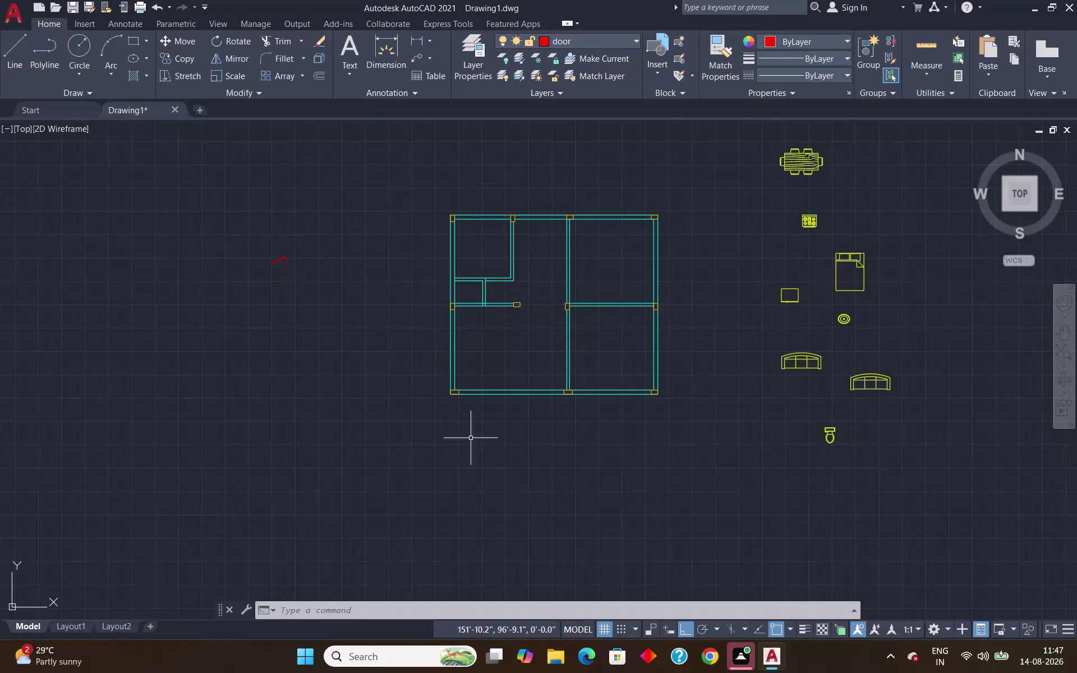
Draw a closed 3' tall rectangular outline from the central wall junction across the middle wall.
scroll(up, 3)
scroll(down, 3)
scroll(up, 3)
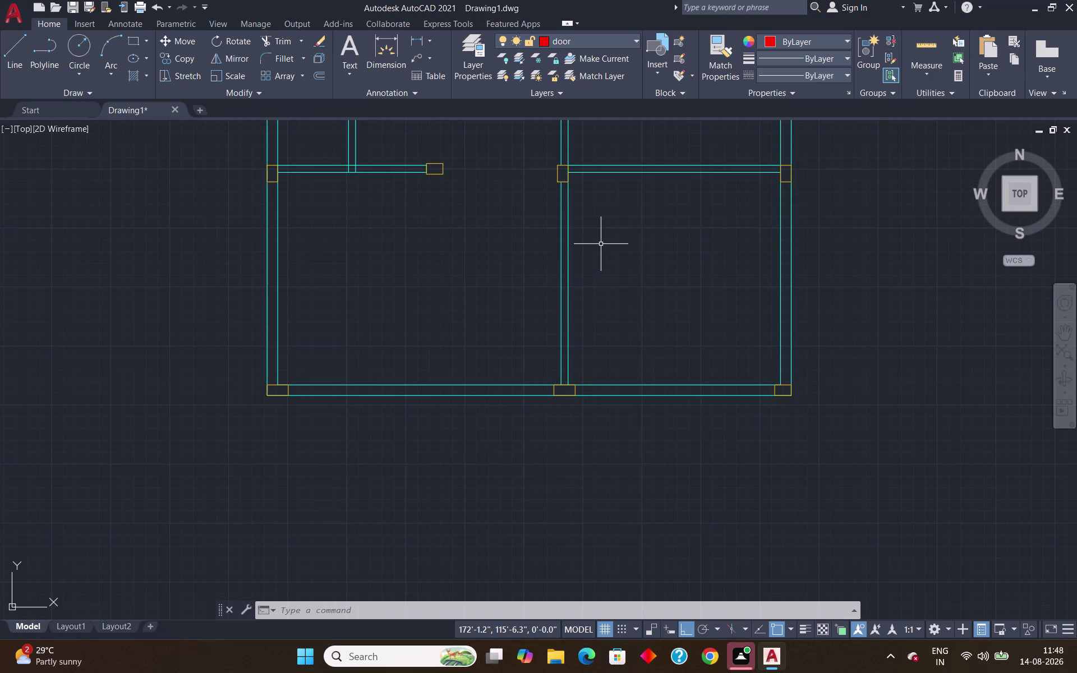
key(l)
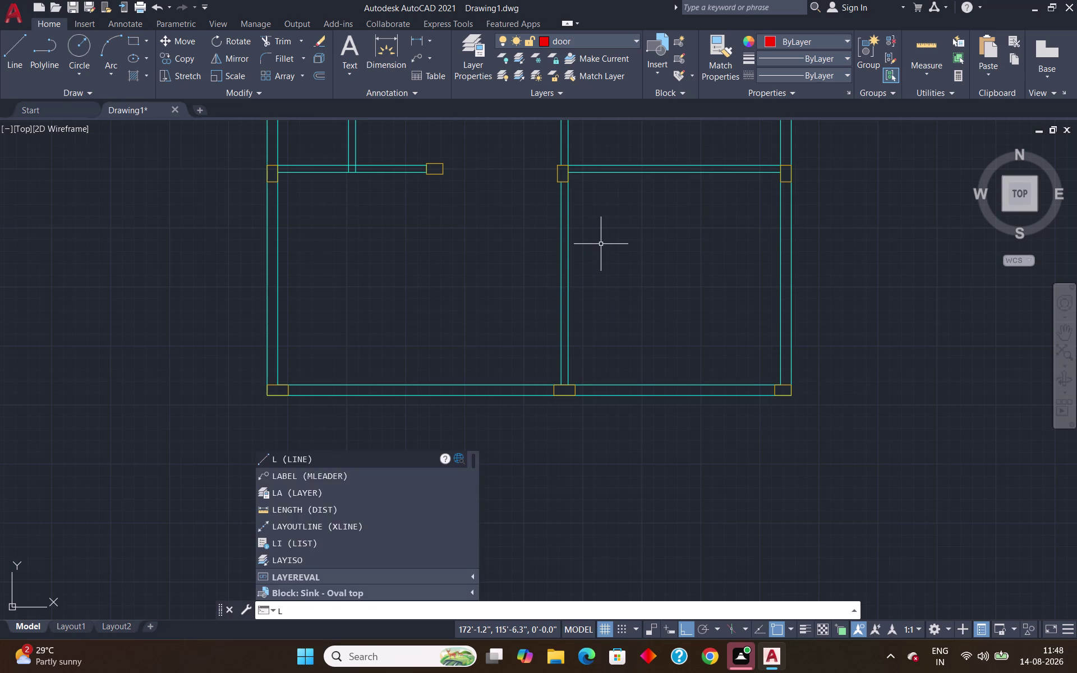
key(Return)
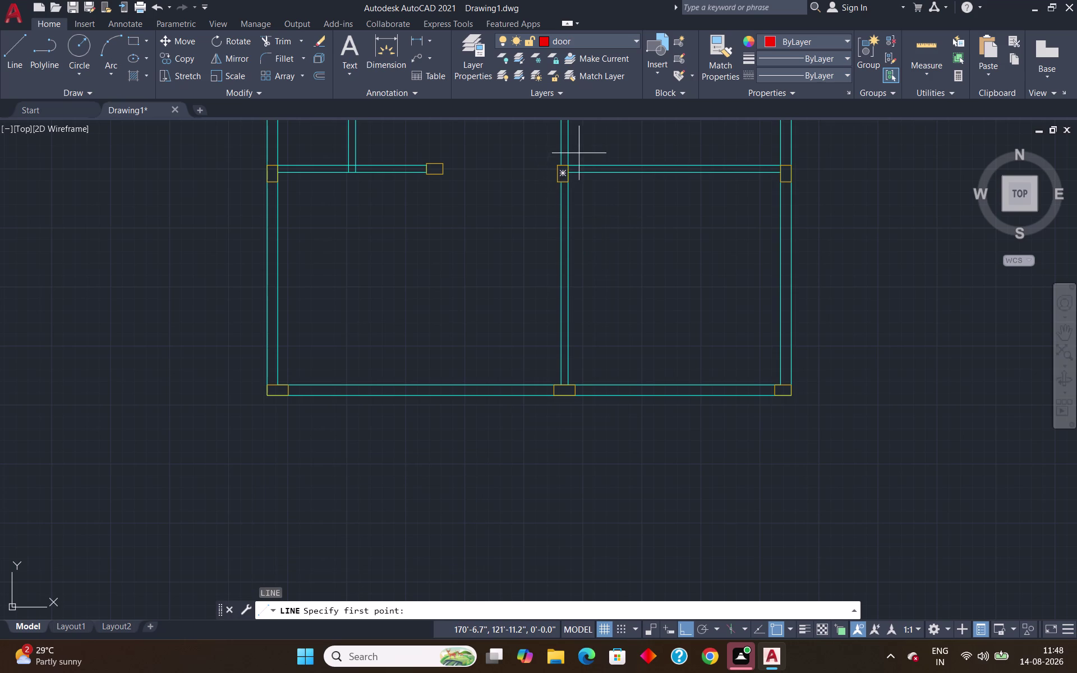
middle_drag(579, 153, 526, 357)
scroll(up, 3)
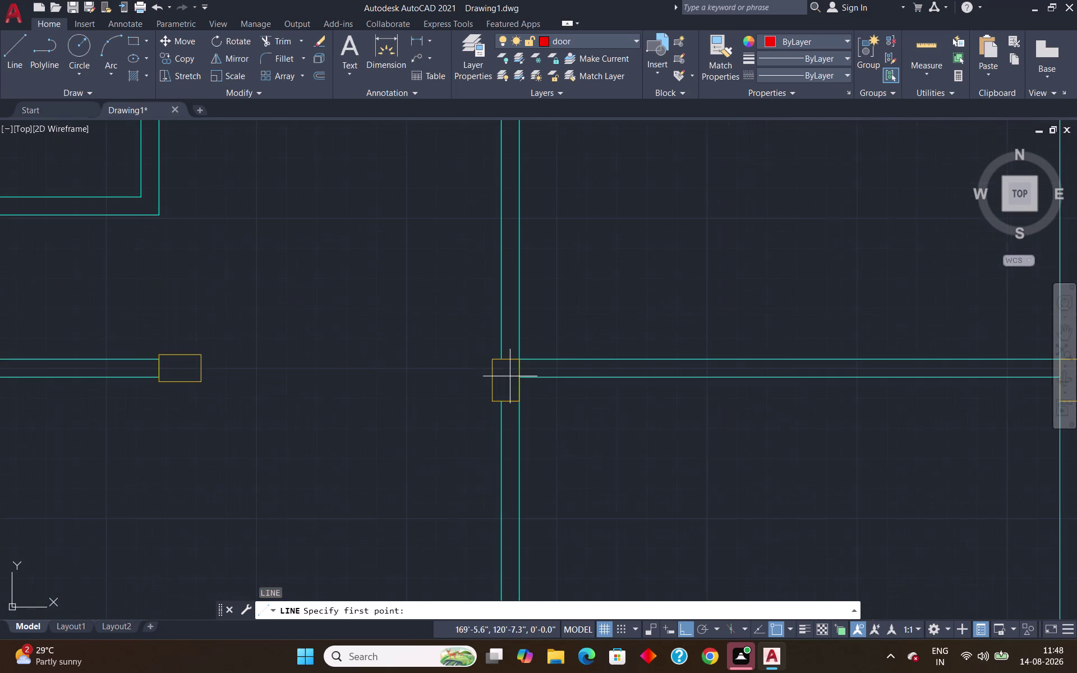
click(518, 360)
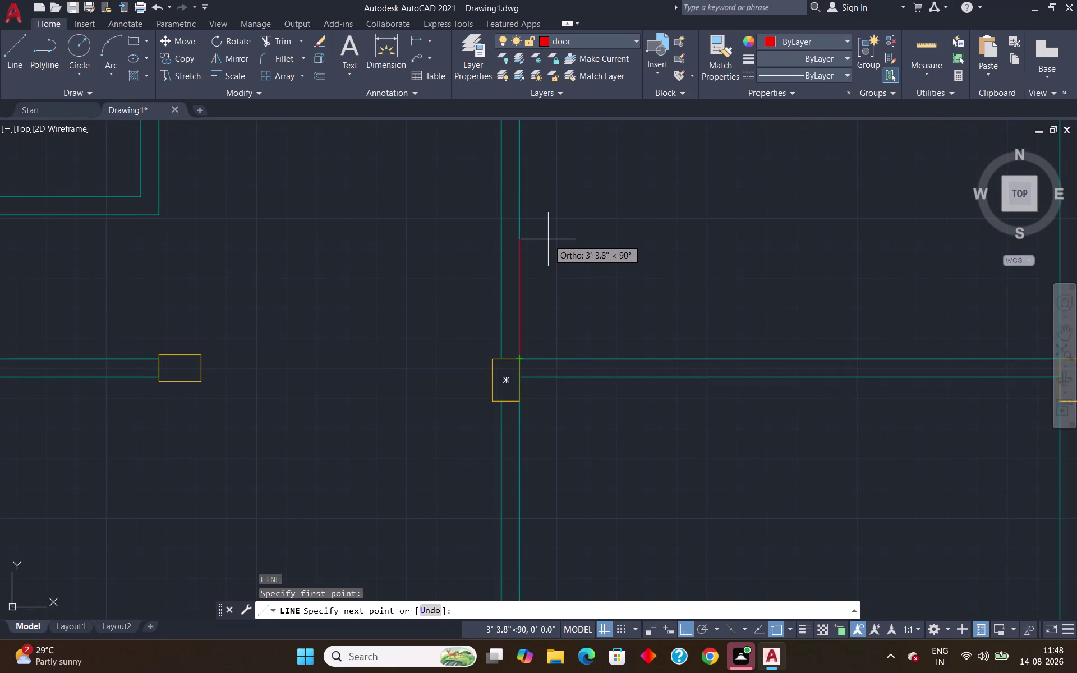
text(3')
key(Return)
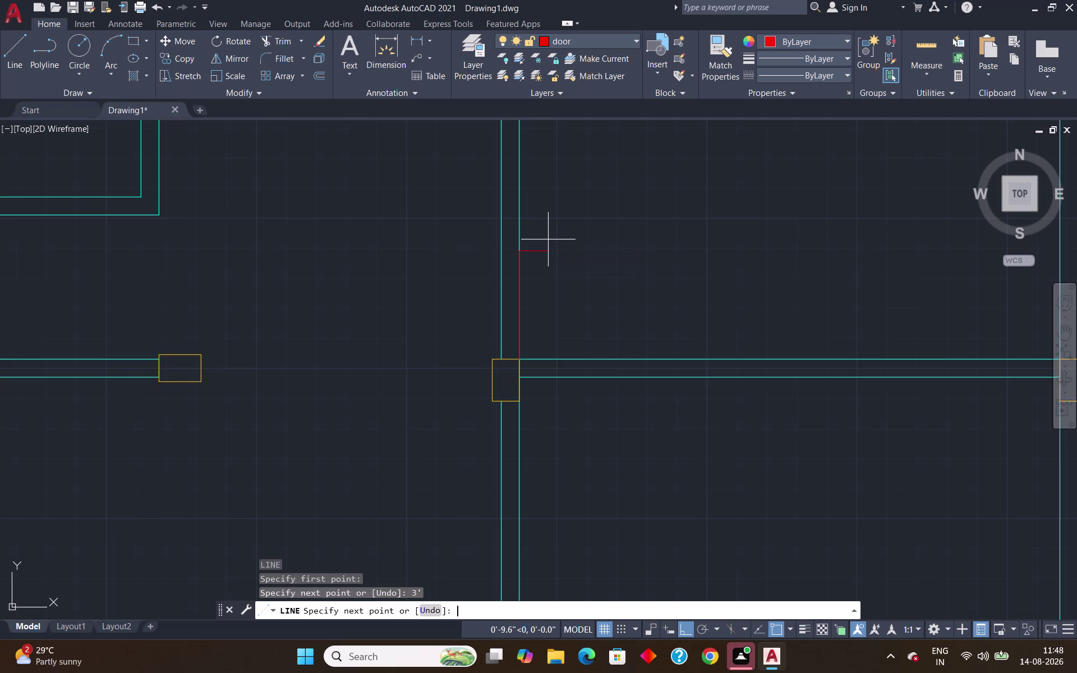
click(497, 253)
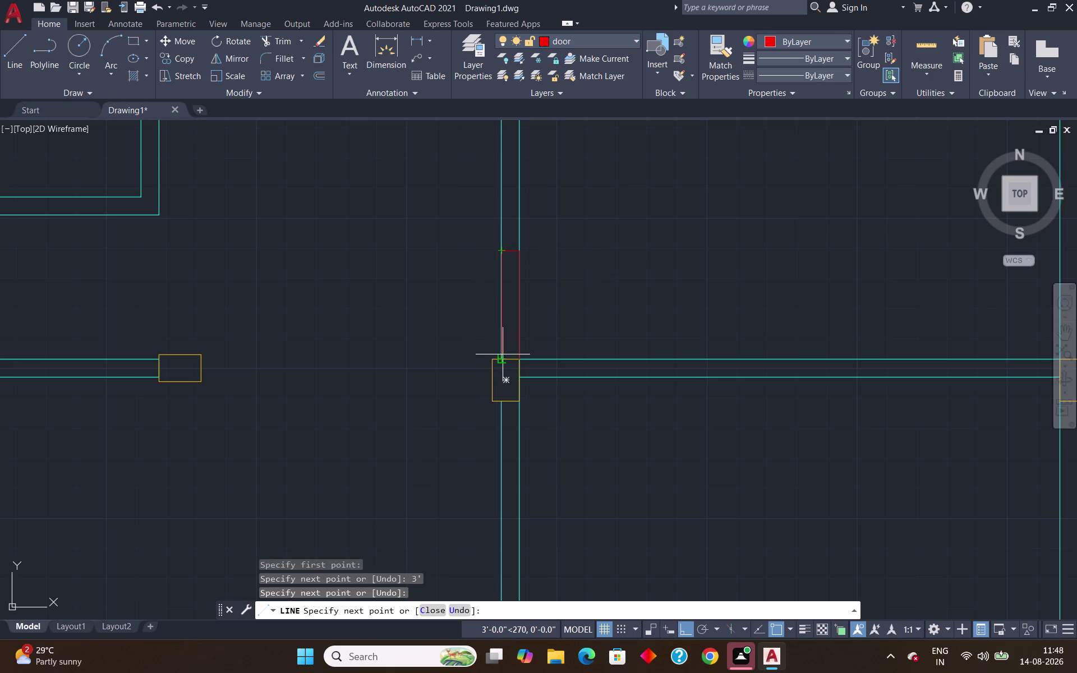
click(500, 360)
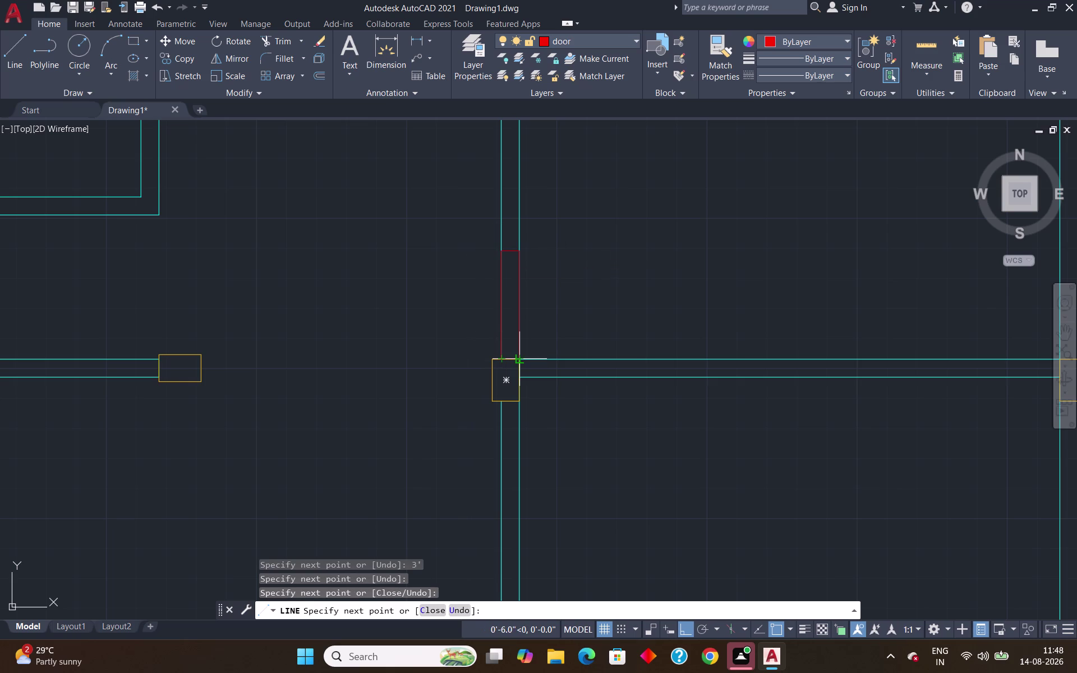
click(518, 359)
key(Return)
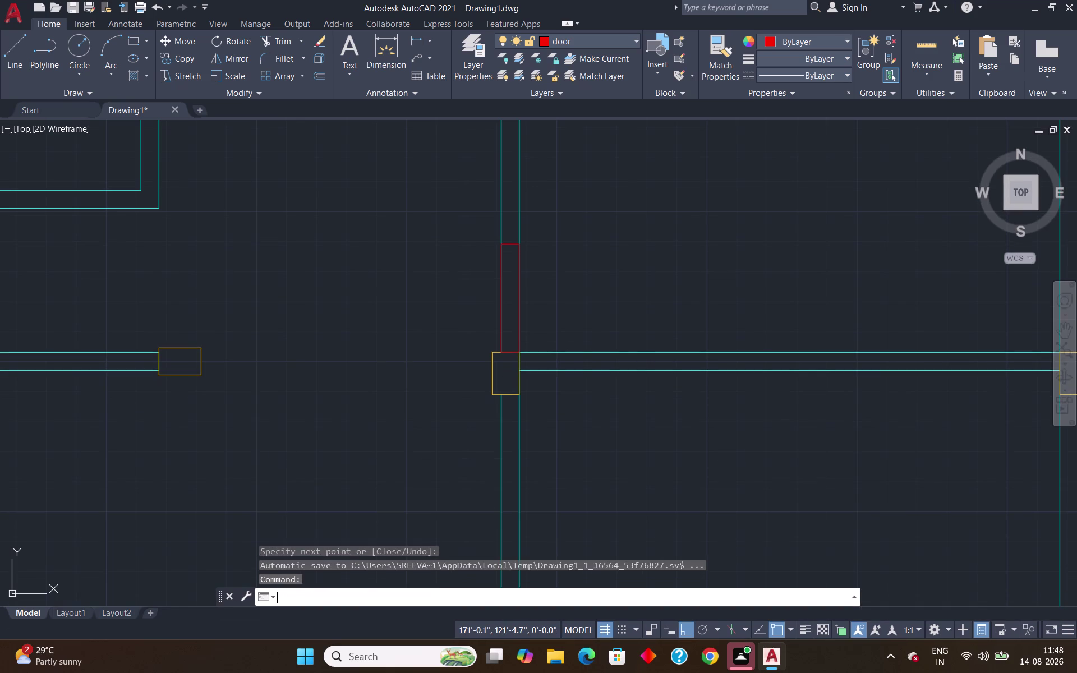
scroll(down, 3)
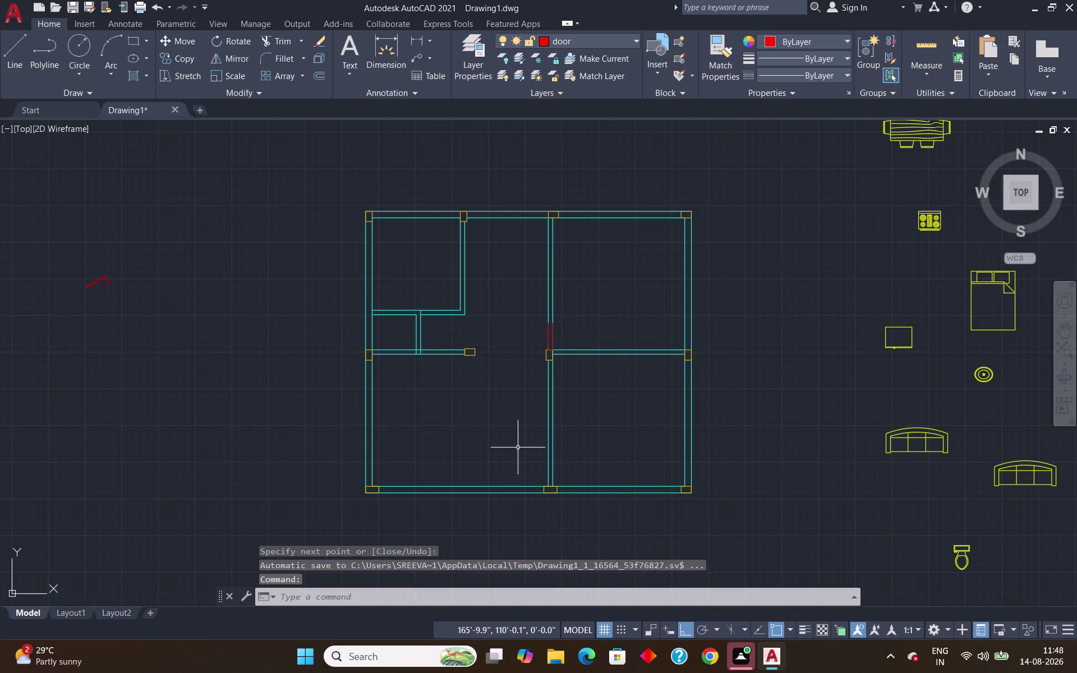
Start a line 1' up from the lower middle wall junction and carry it across the wall.
scroll(down, 3)
scroll(down, 3)
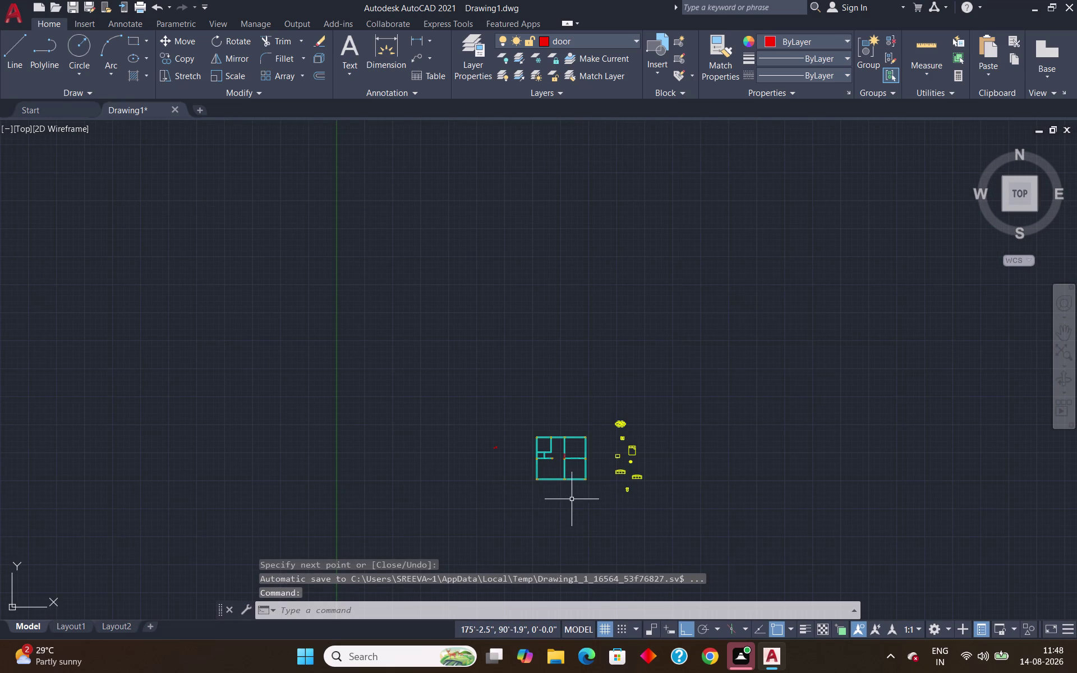
middle_drag(569, 495, 571, 487)
scroll(up, 3)
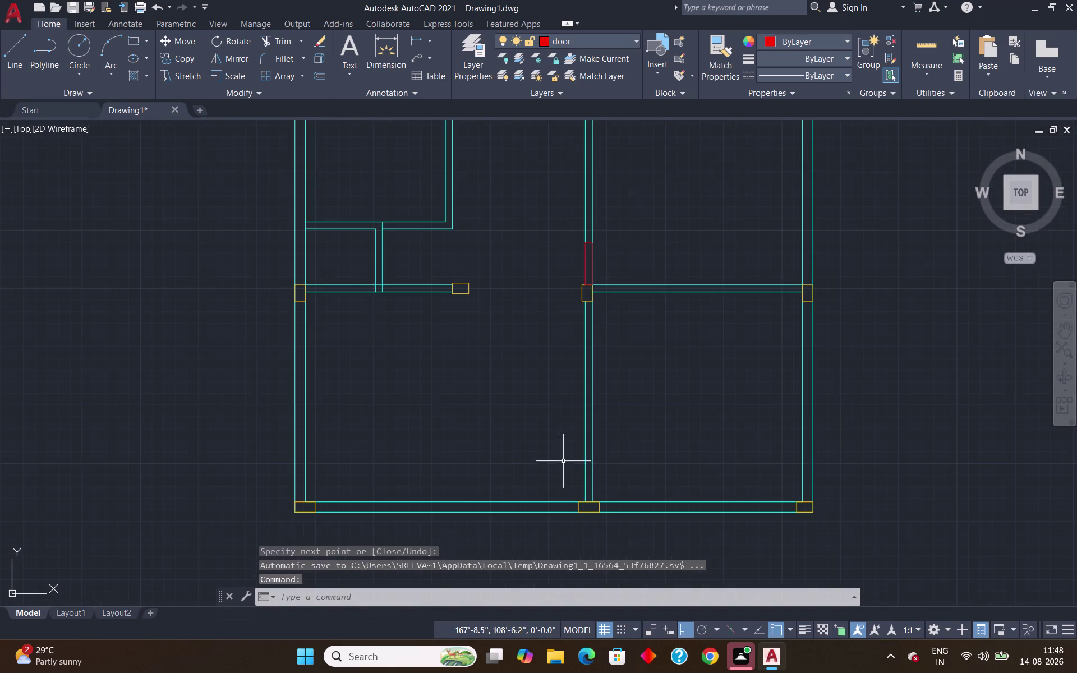
scroll(down, 3)
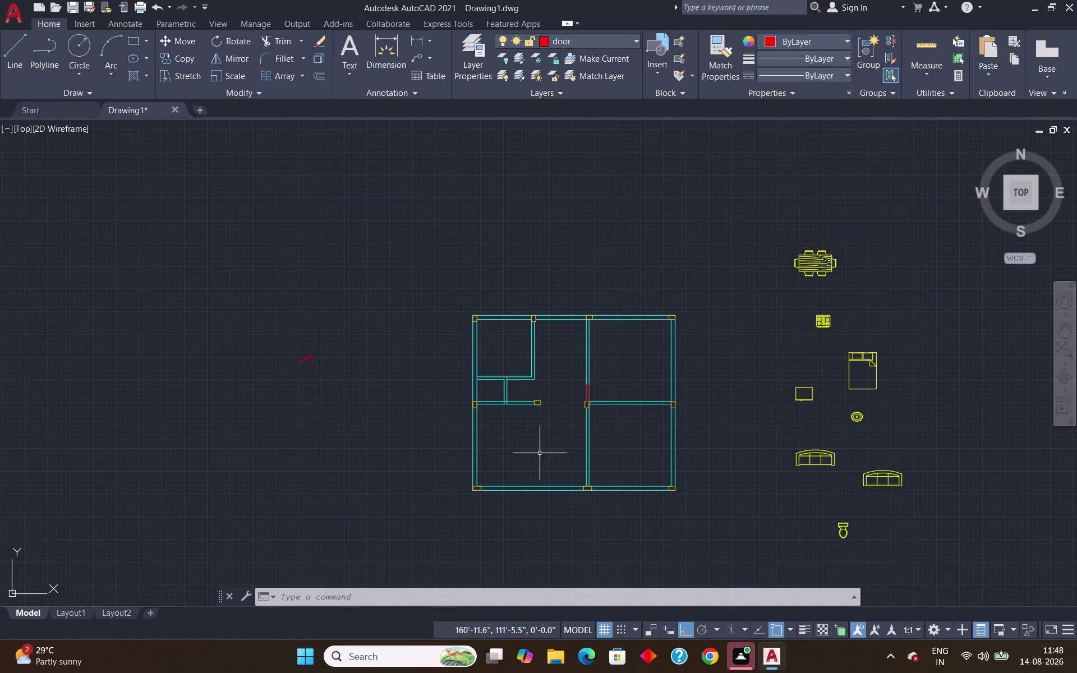
scroll(up, 3)
key(l)
key(Return)
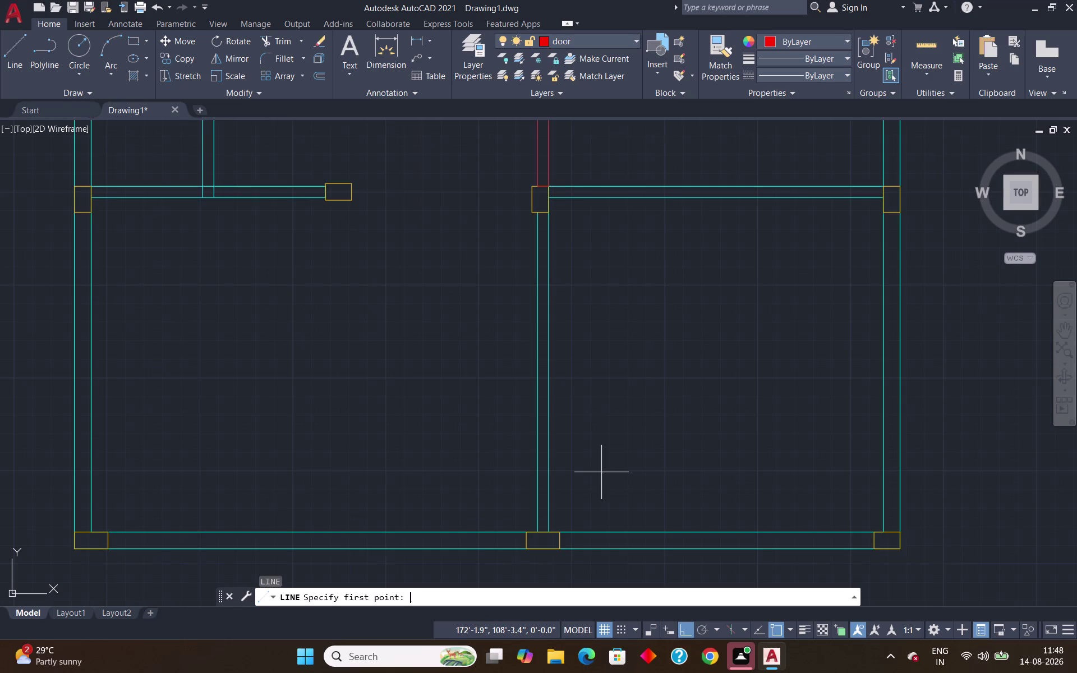
scroll(up, 3)
click(548, 539)
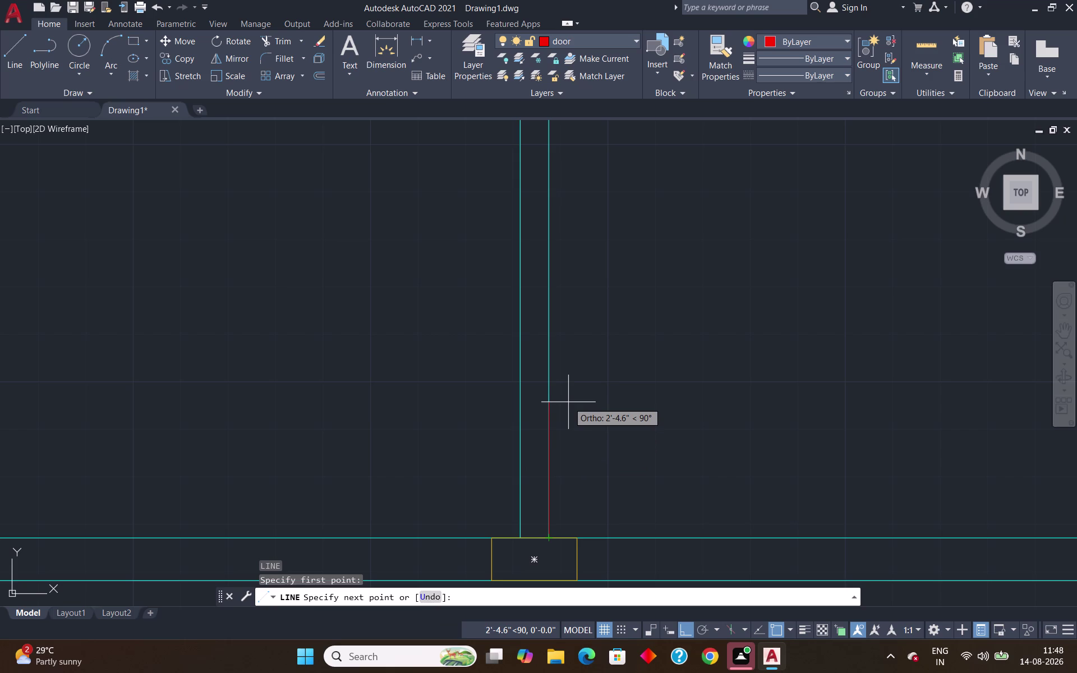
text(1')
key(Return)
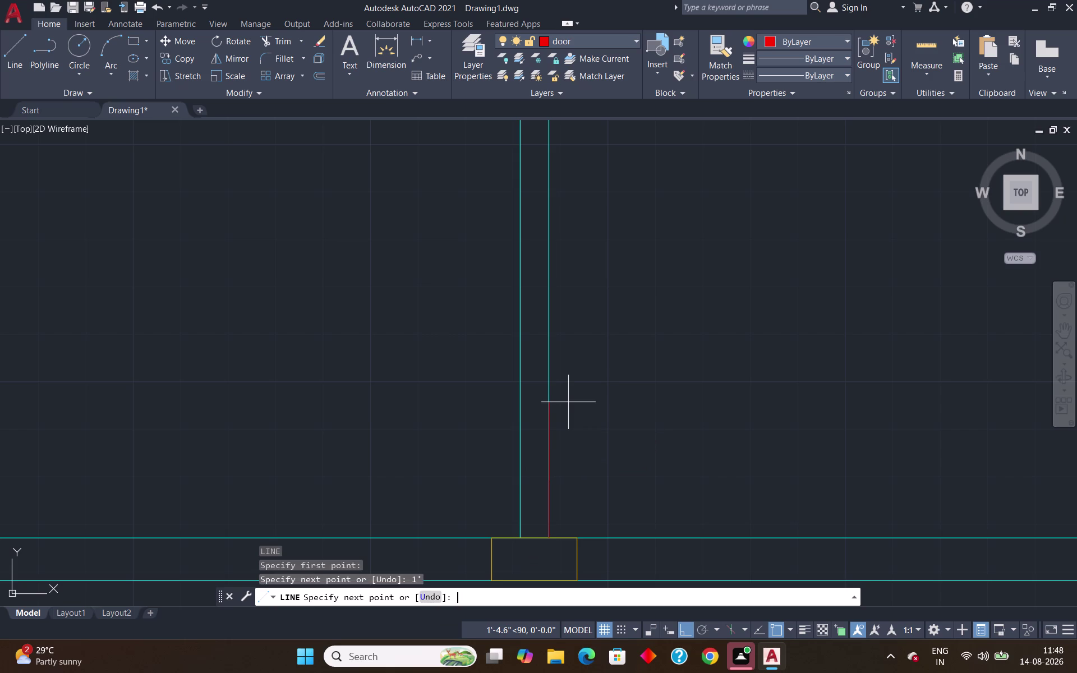
click(516, 483)
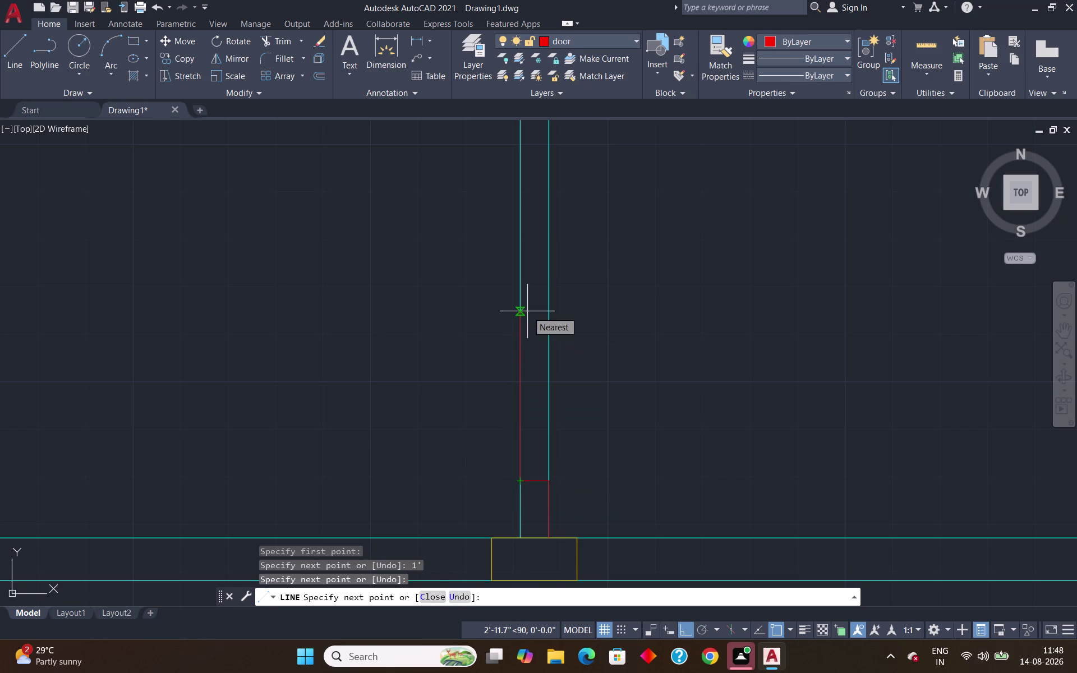
Add the 3' side and close the second opening, then view the whole plan.
key(3)
key(apostrophe)
key(Return)
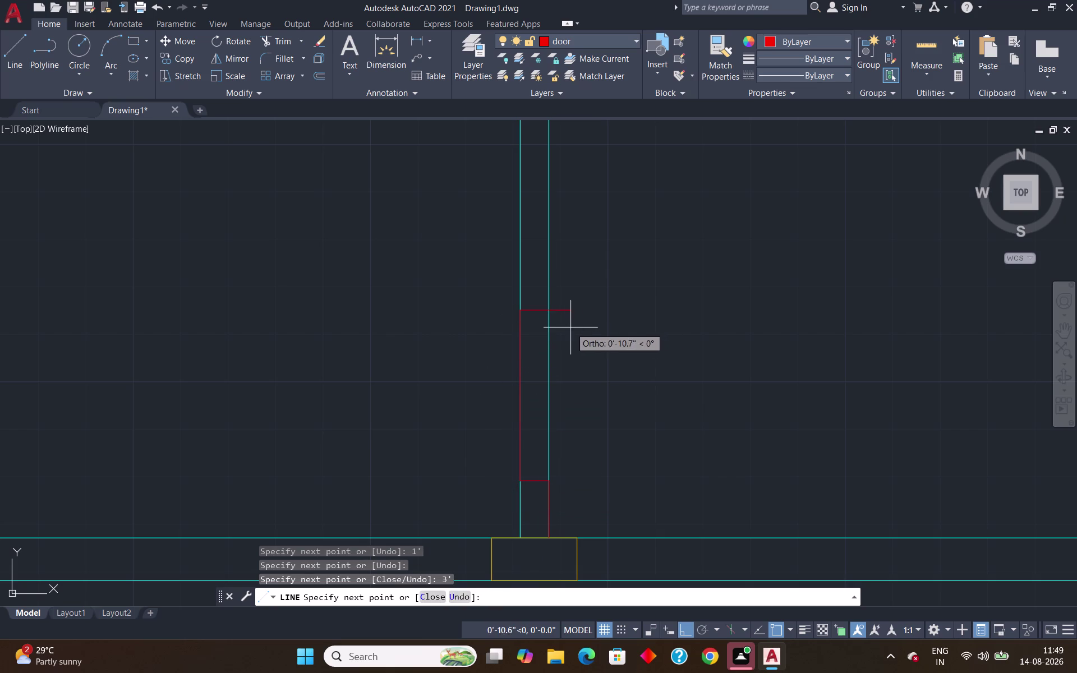
click(548, 313)
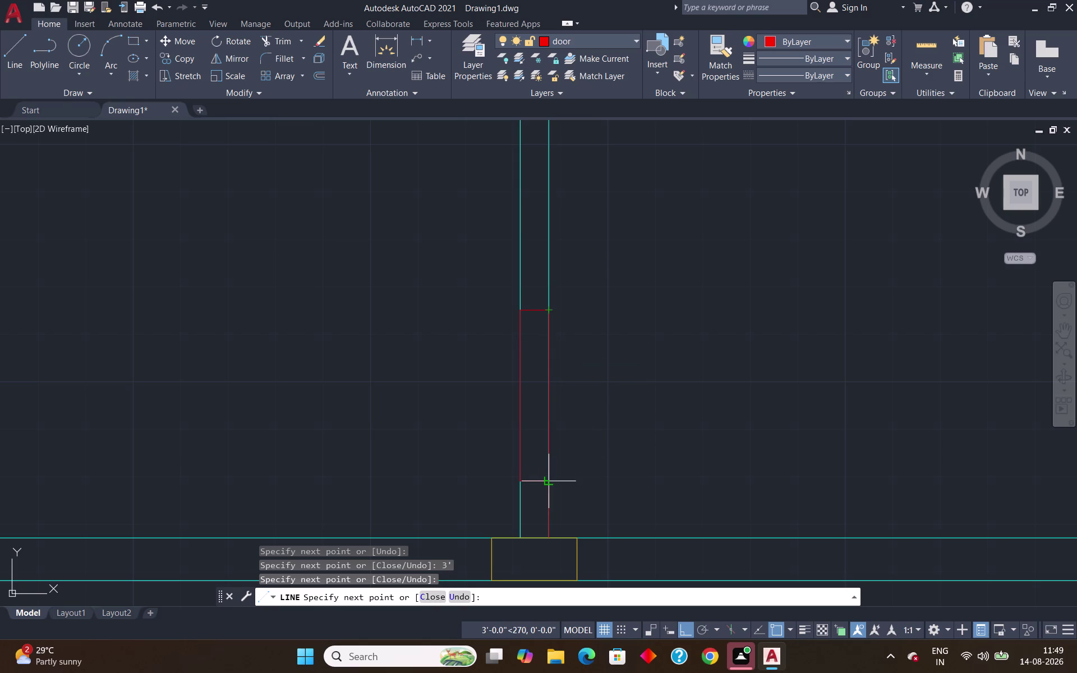
click(551, 481)
key(Return)
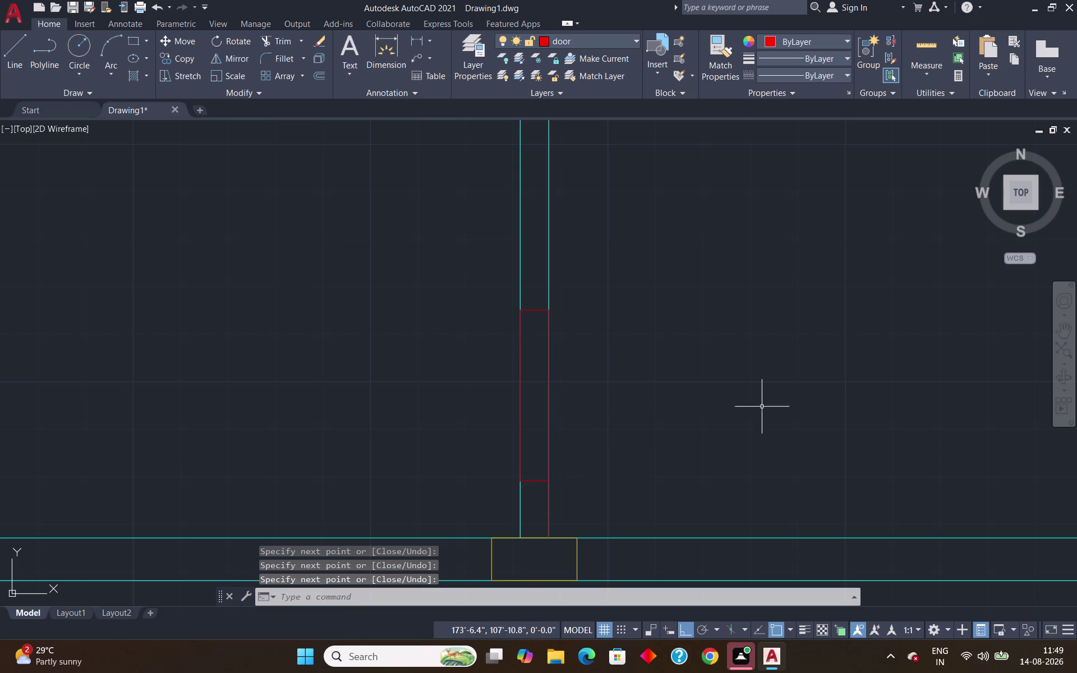
scroll(down, 3)
middle_drag(743, 379, 565, 399)
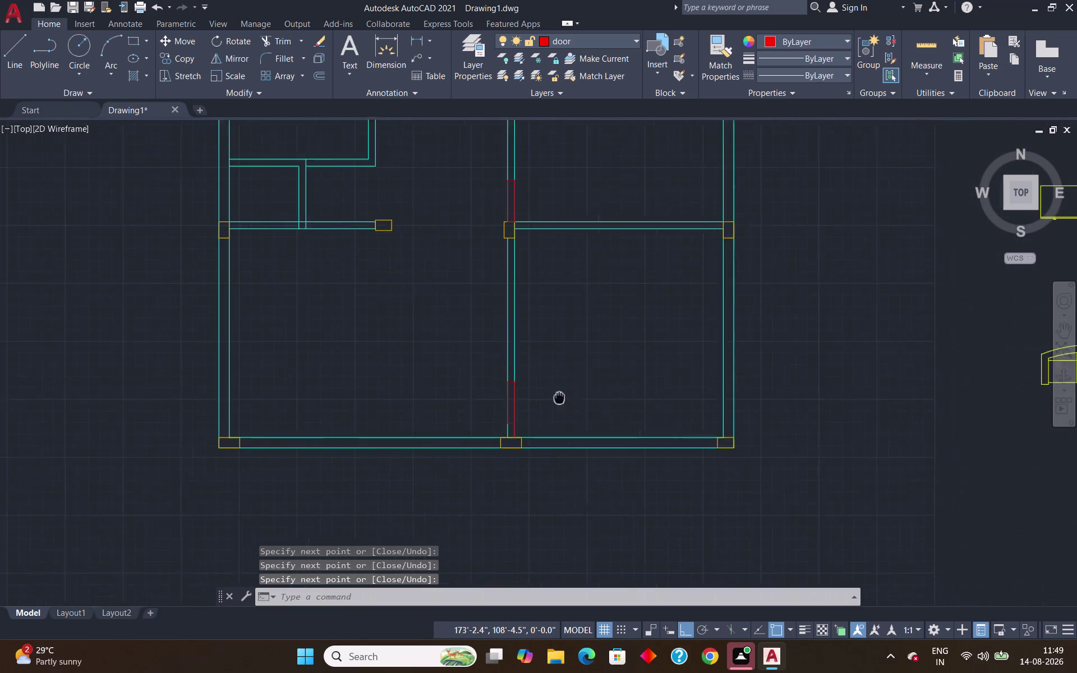
middle_drag(565, 399, 545, 392)
scroll(down, 3)
scroll(up, 3)
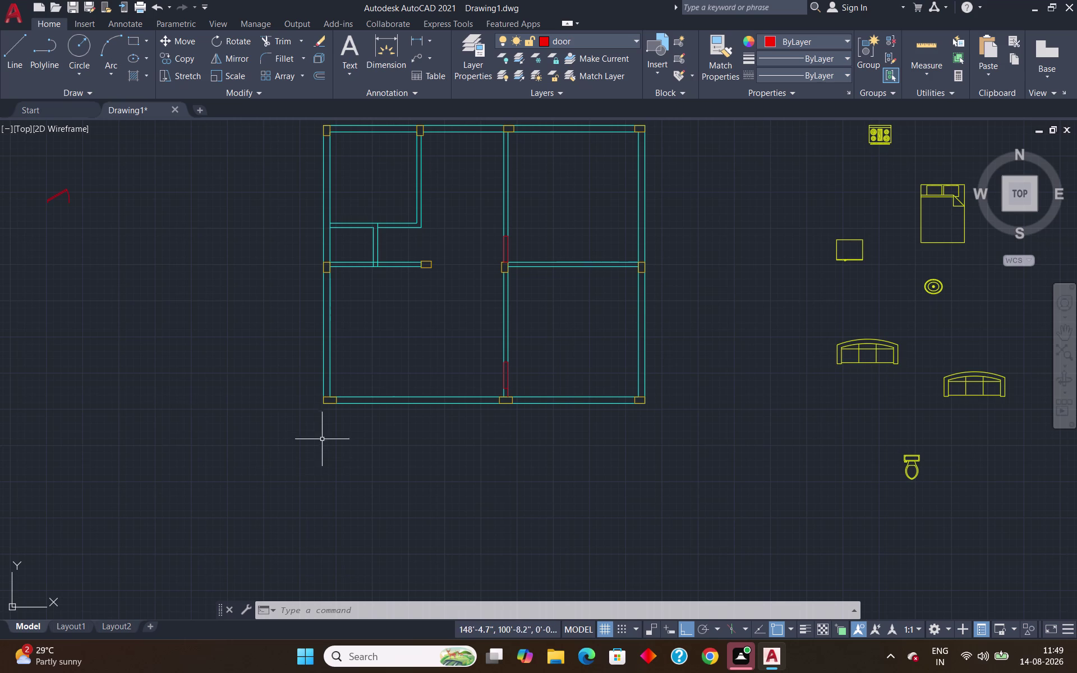
scroll(up, 3)
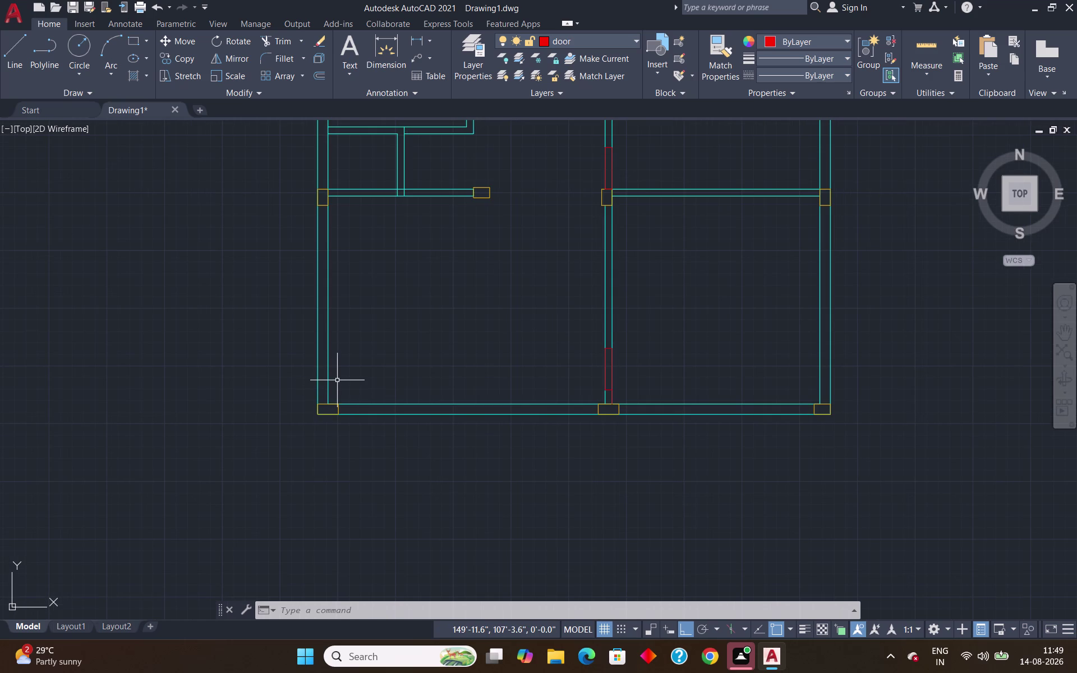
scroll(up, 3)
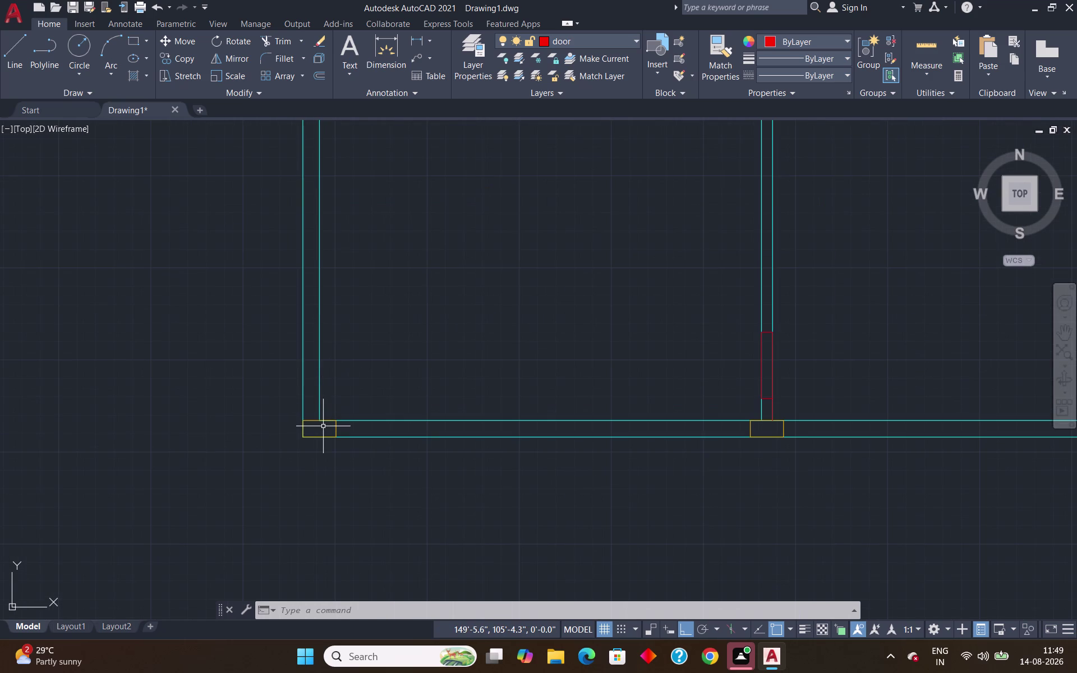
Draw a 6" rise from the bottom-left corner column, then a segment across the left wall.
key(l)
key(Return)
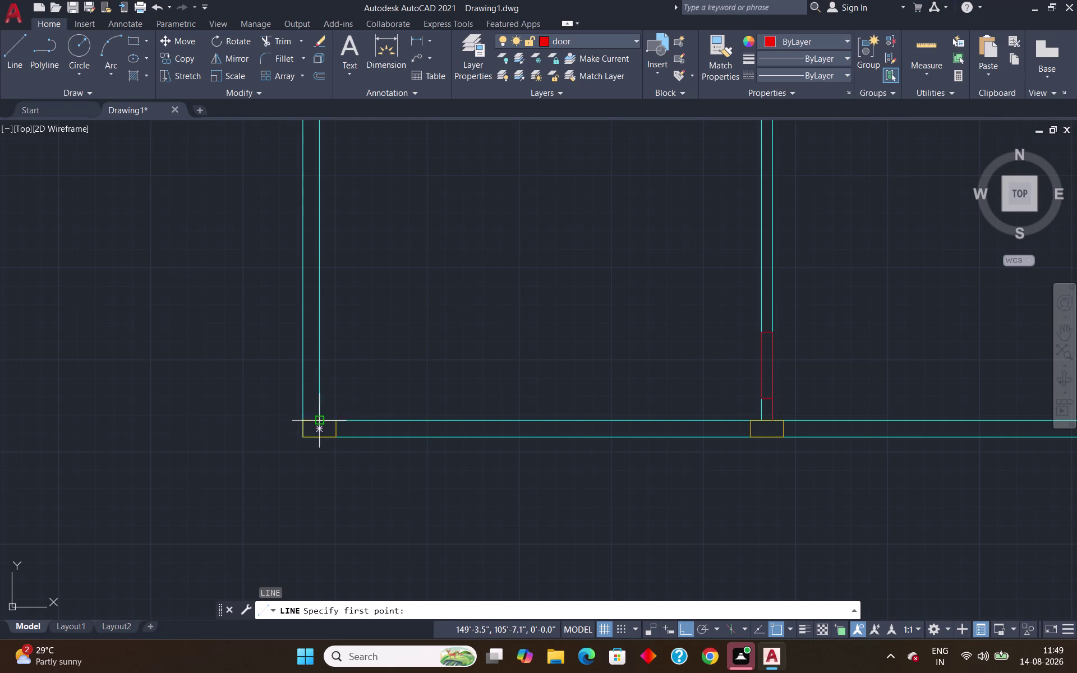
scroll(up, 3)
scroll(up, 3)
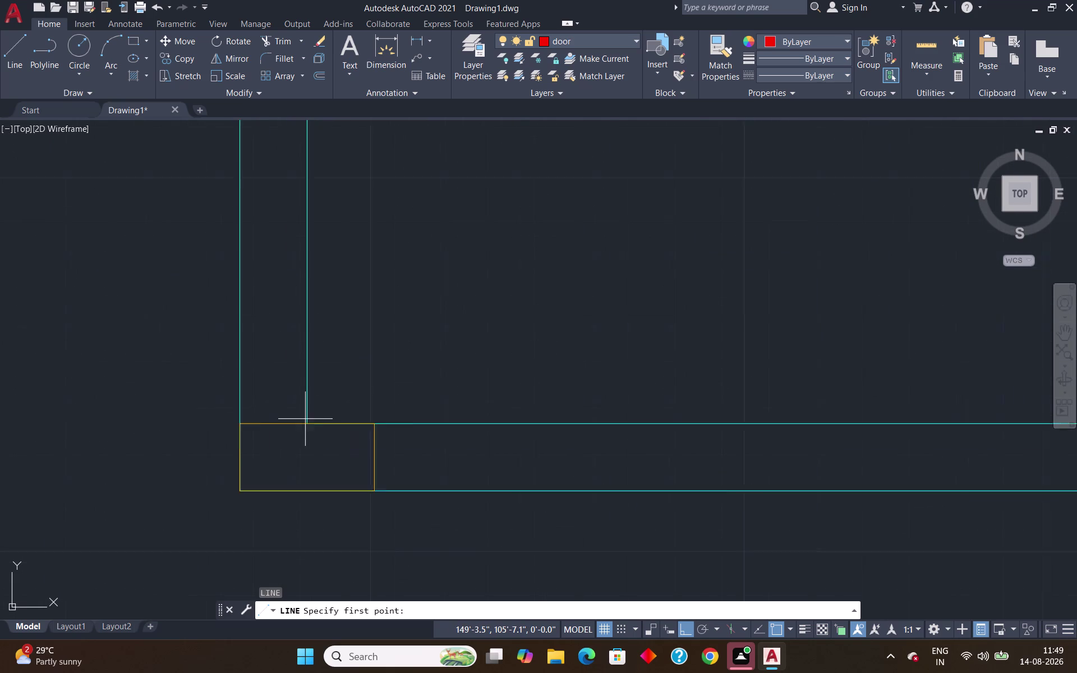
scroll(up, 3)
click(305, 428)
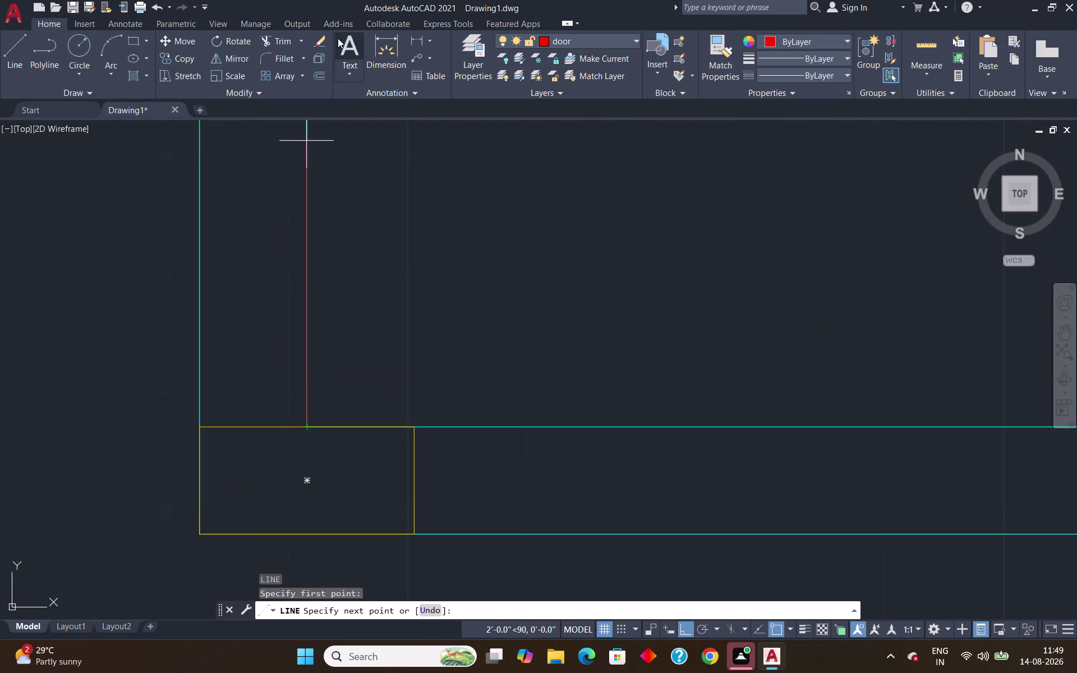
text(6)
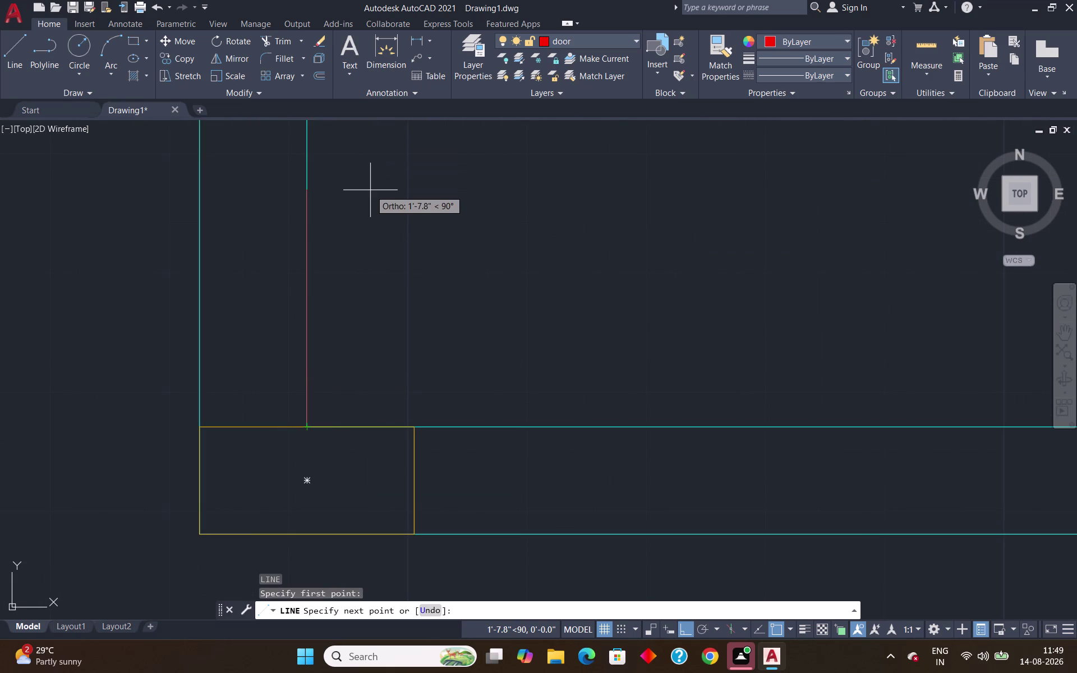
text(")
key(Return)
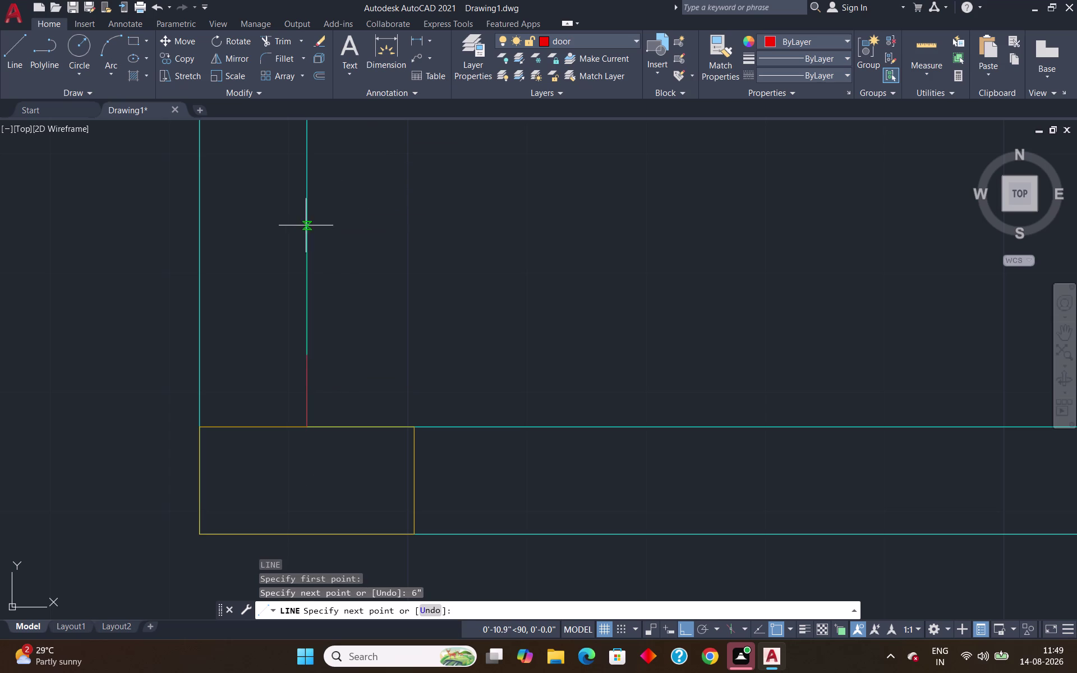
scroll(down, 3)
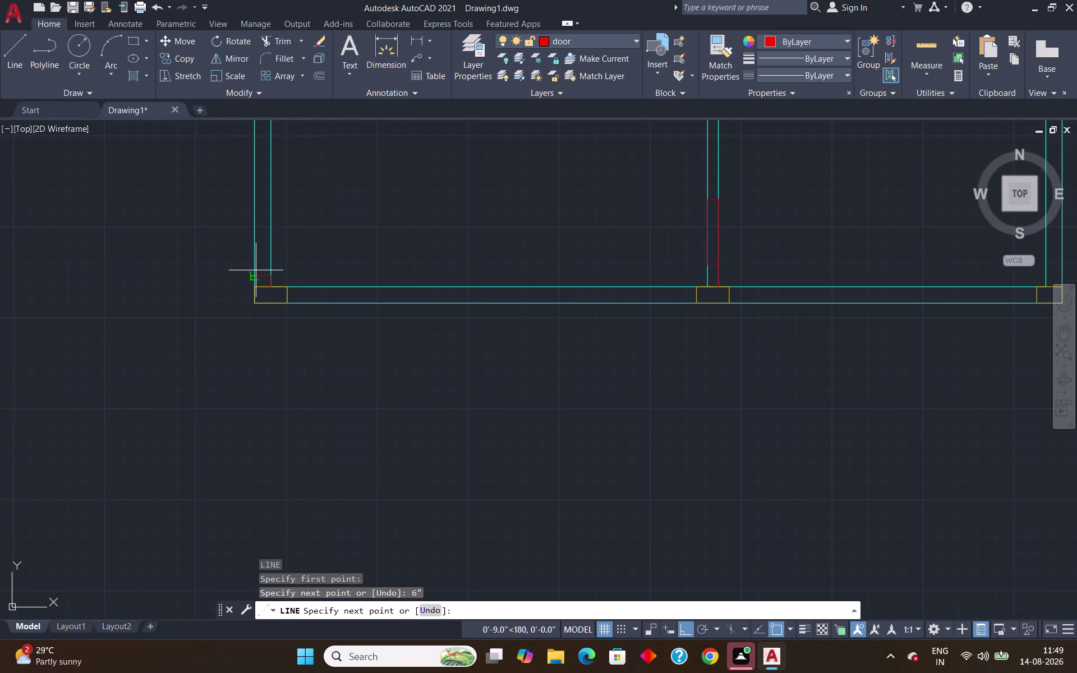
scroll(up, 3)
click(242, 294)
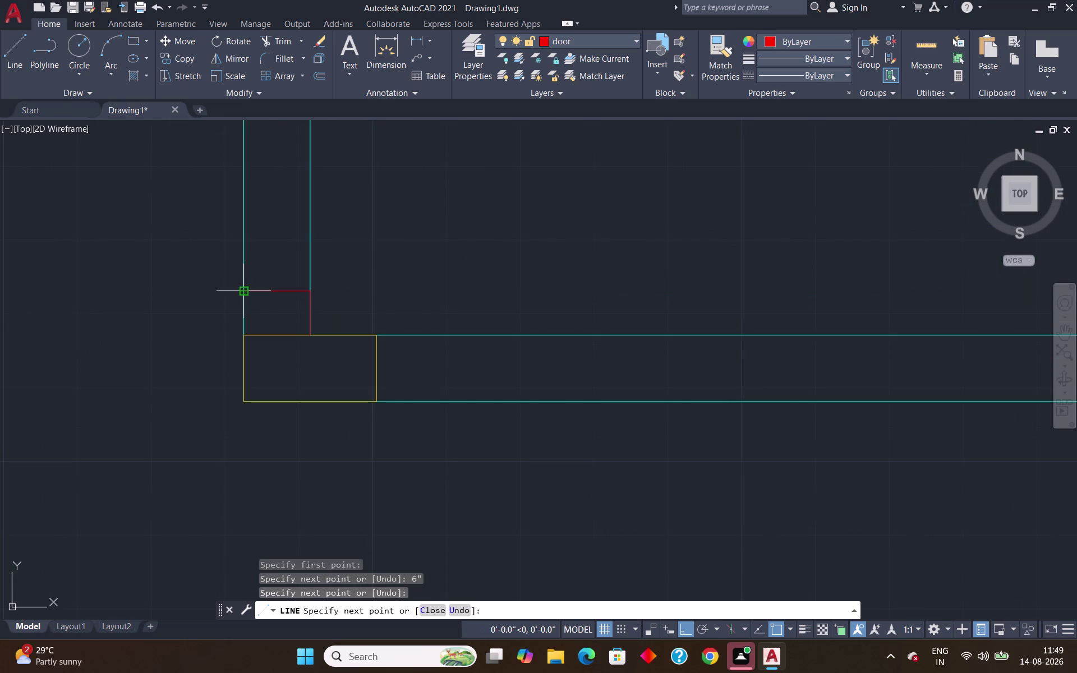
scroll(down, 3)
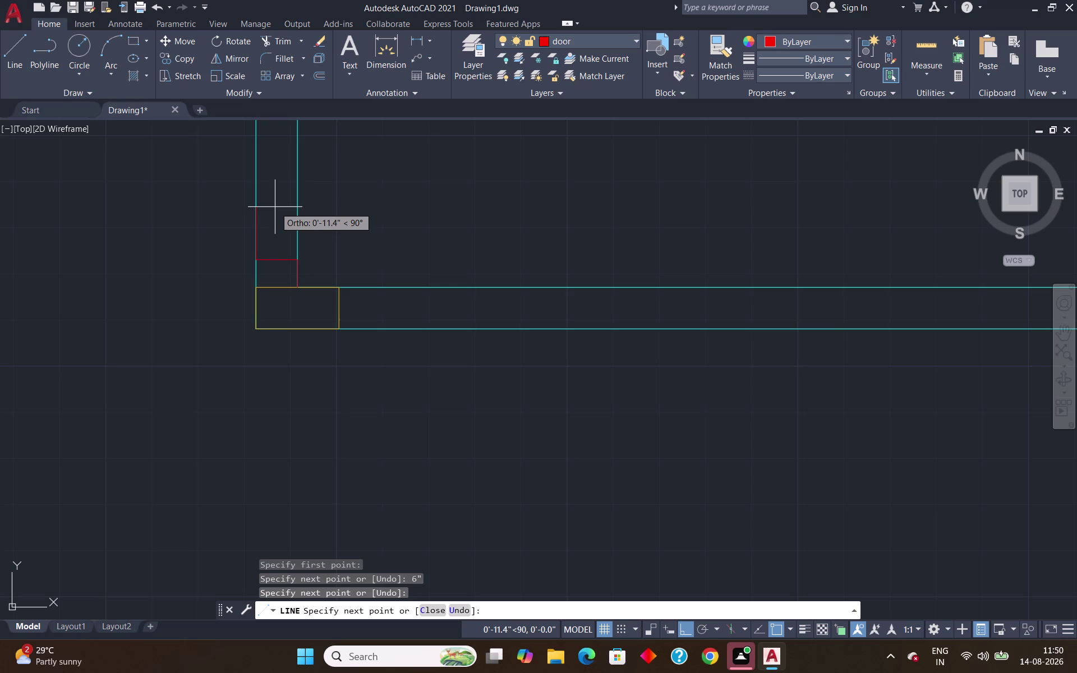
Extend the left-wall outline 3'6" upward, then close it across and back down the wall.
text(3)
text(')
key(6)
key(shift+quotedbl)
key(Return)
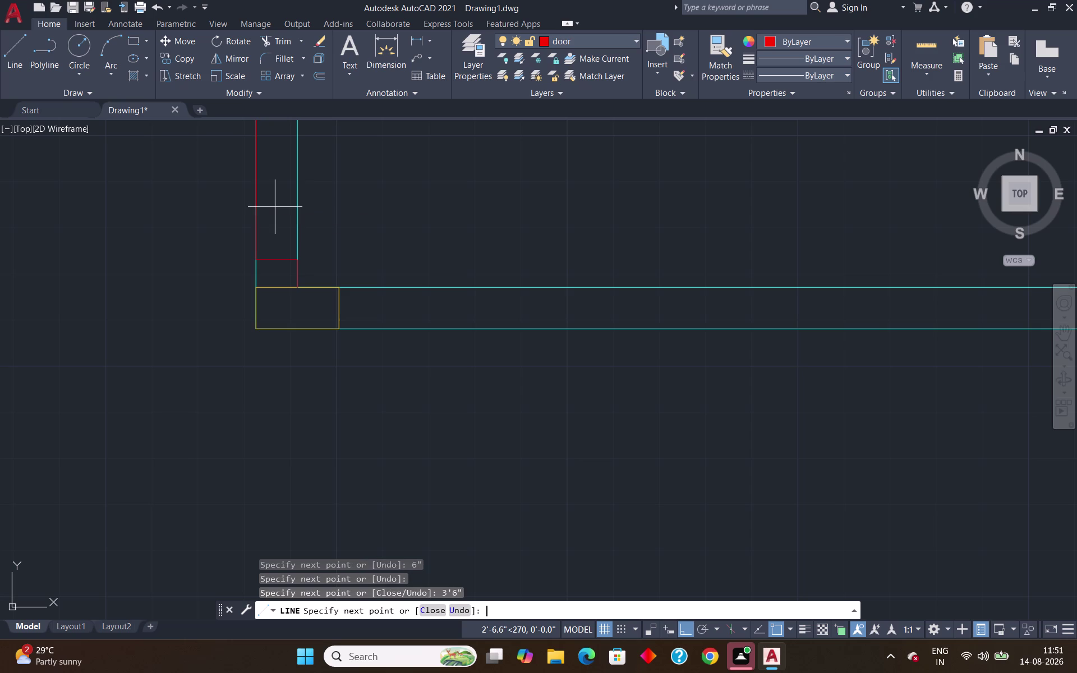
scroll(down, 3)
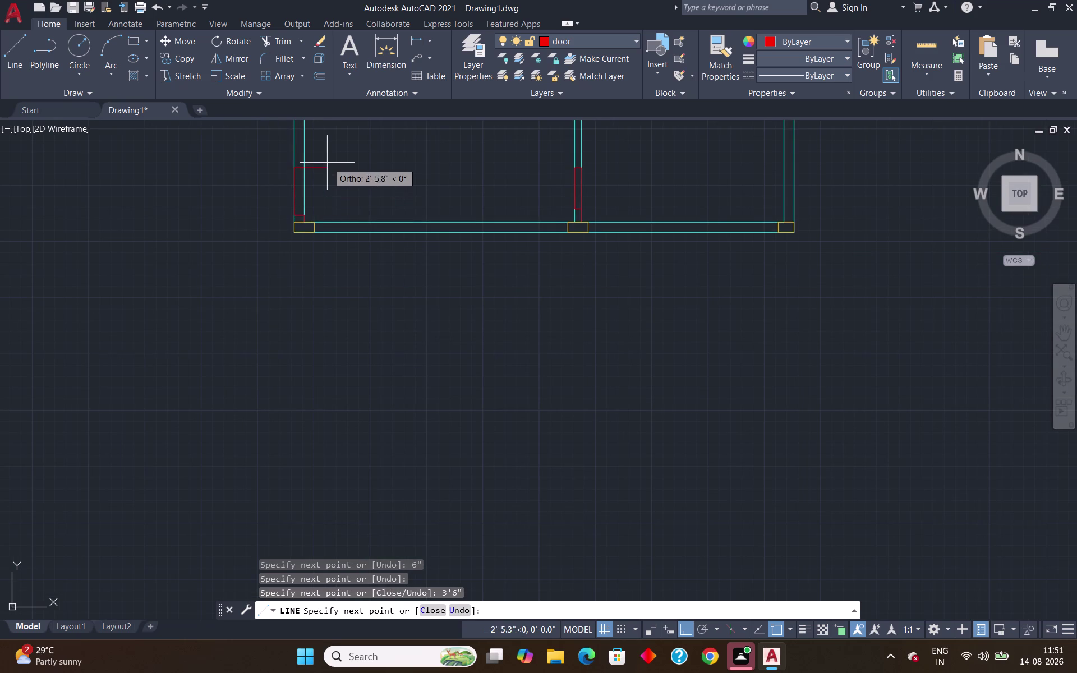
scroll(up, 3)
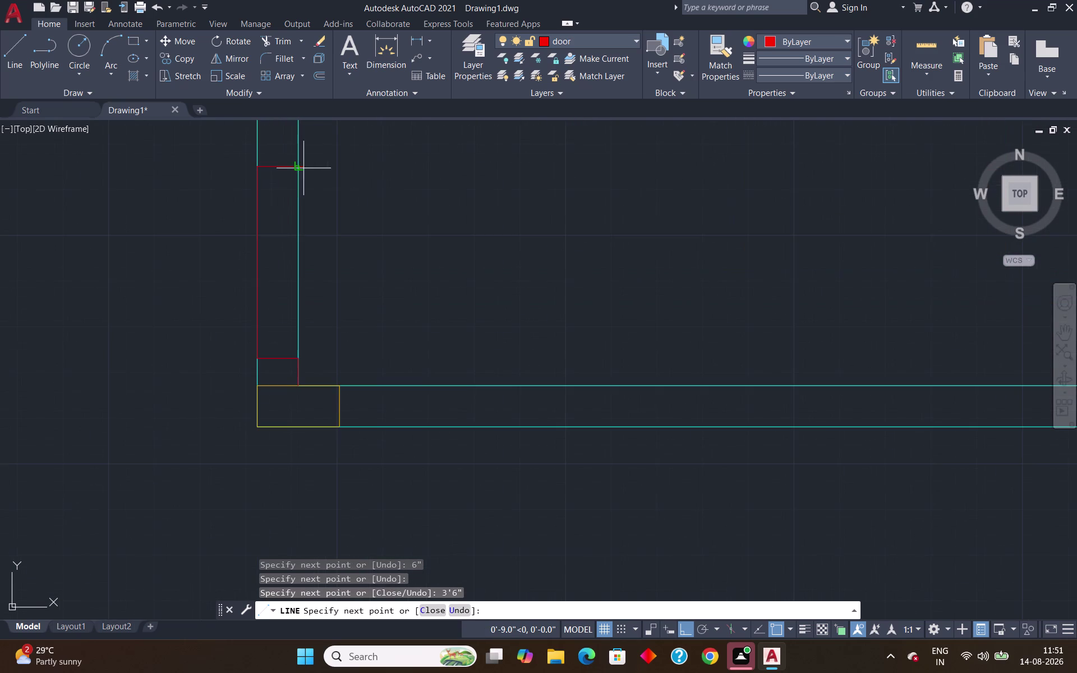
click(299, 167)
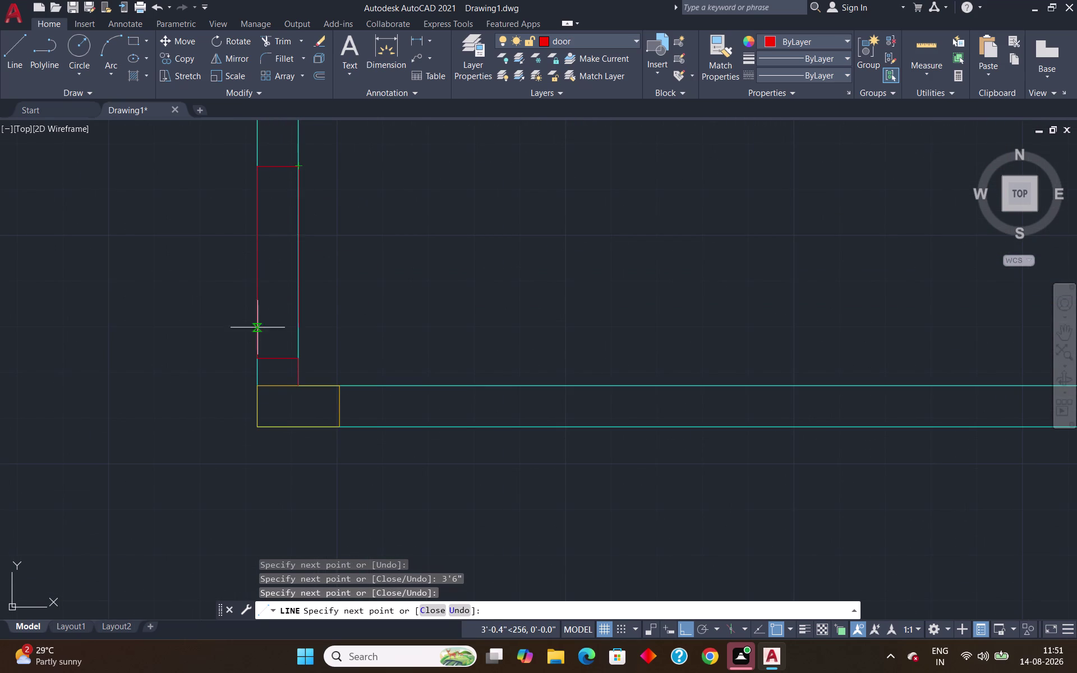
click(297, 358)
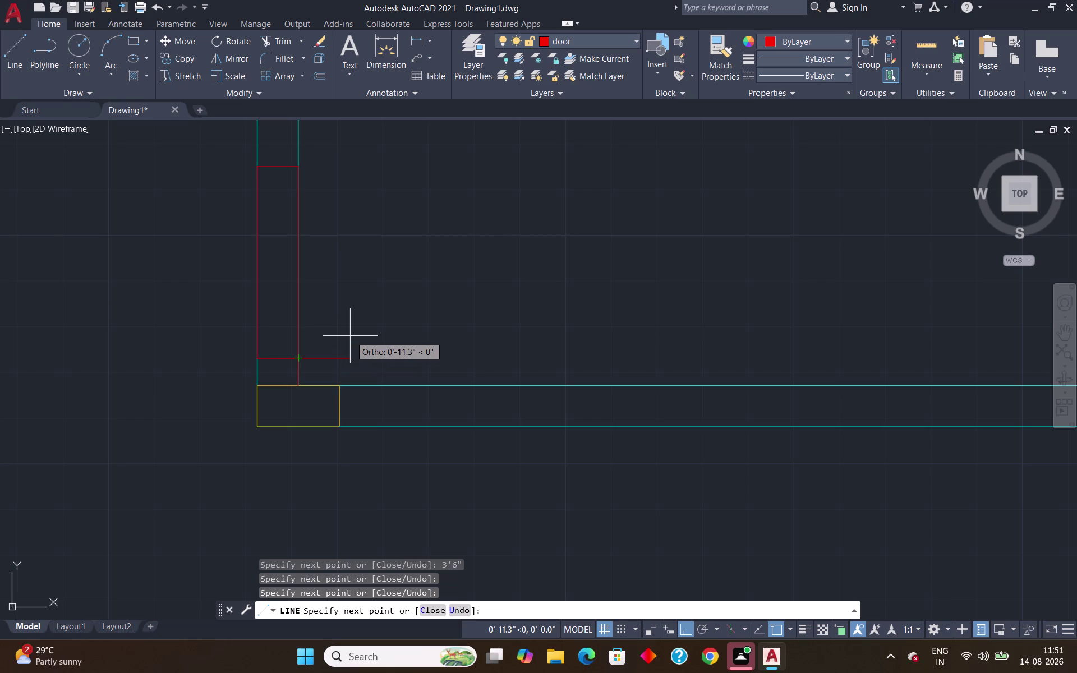
key(Return)
scroll(down, 3)
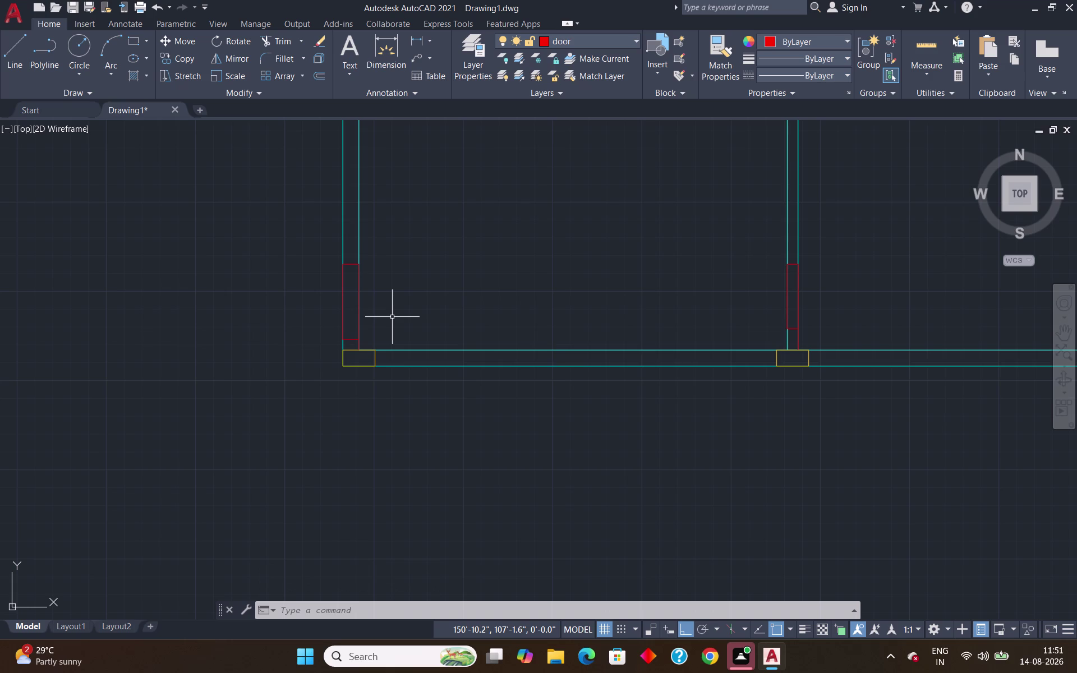
Start the outline 6" along the wall beside the right column and cross the wall.
scroll(down, 3)
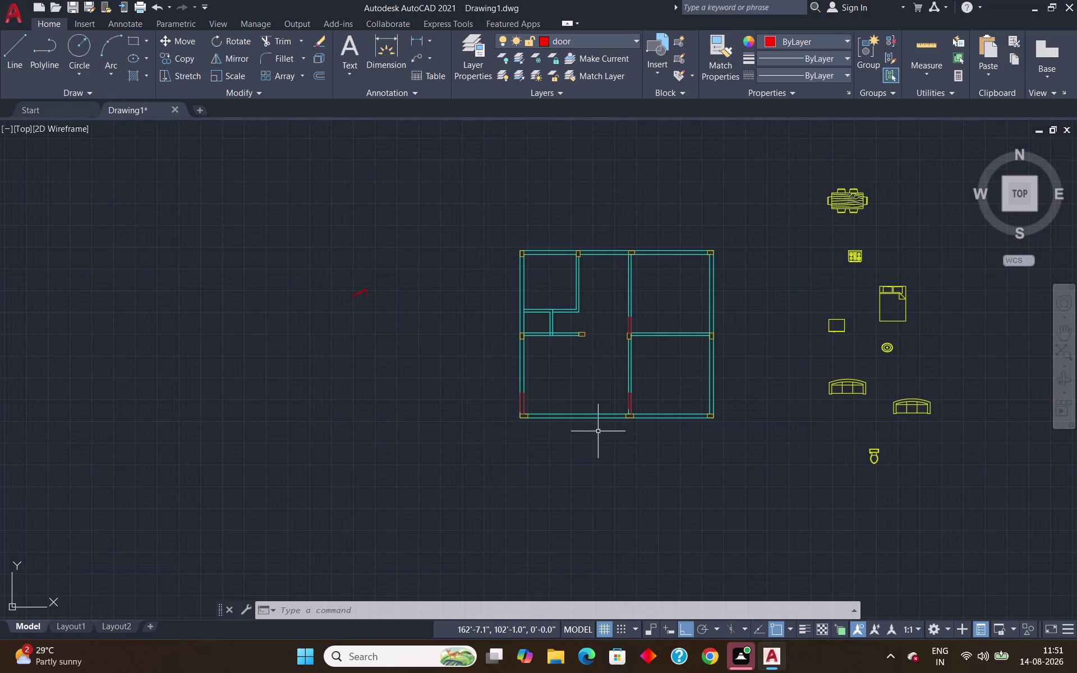
scroll(up, 3)
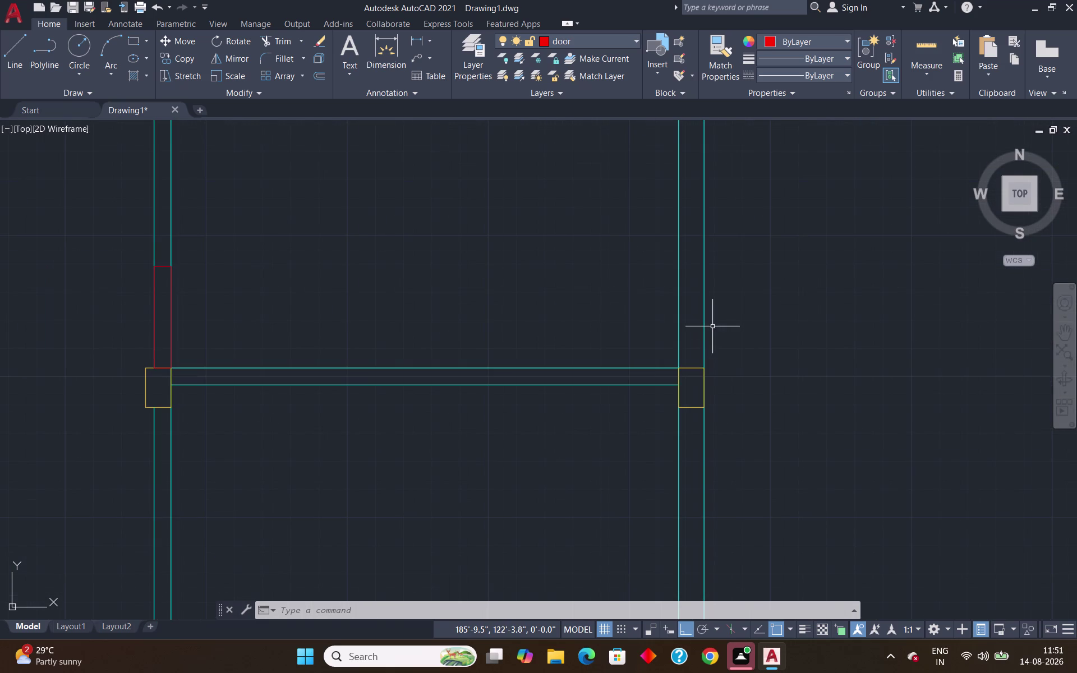
key(l)
key(Return)
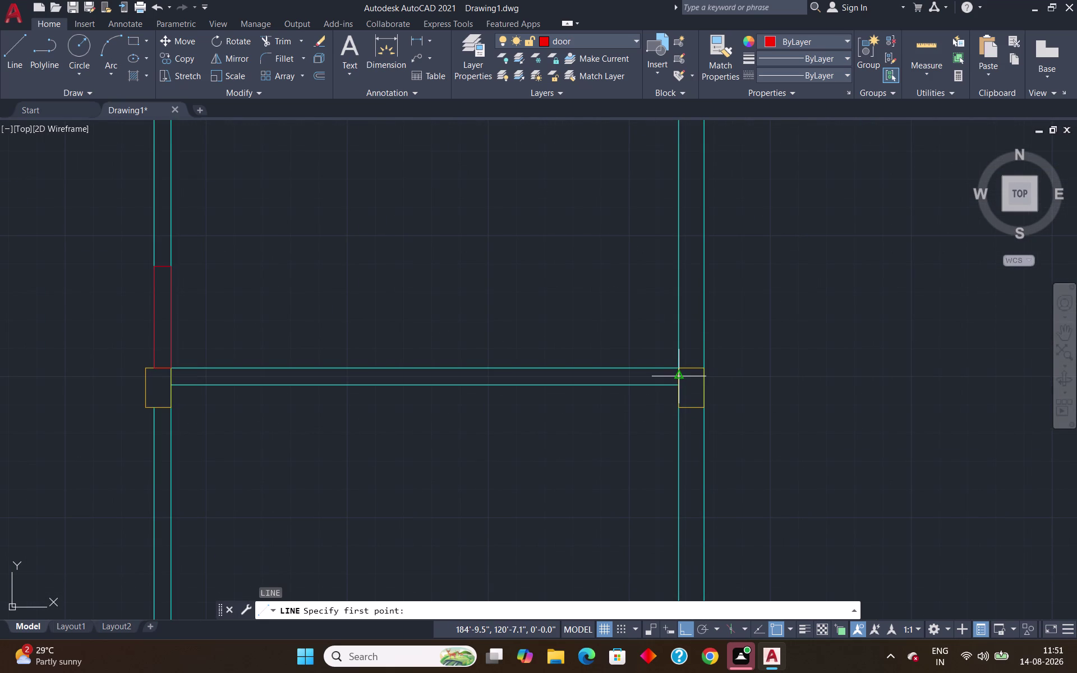
click(677, 368)
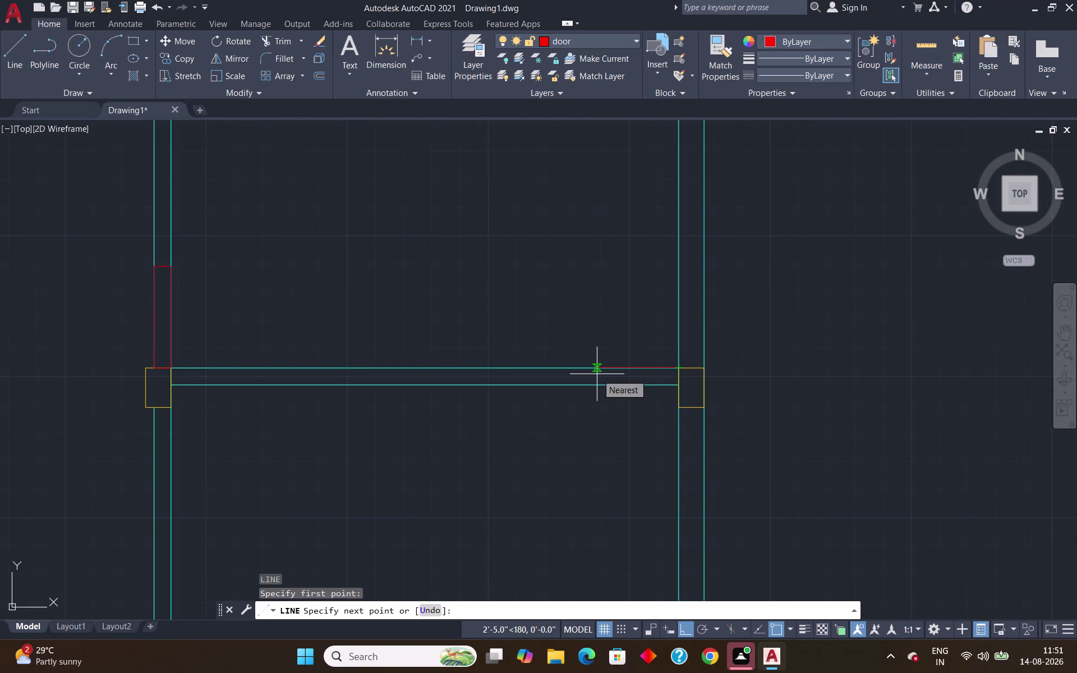
text(6")
key(Return)
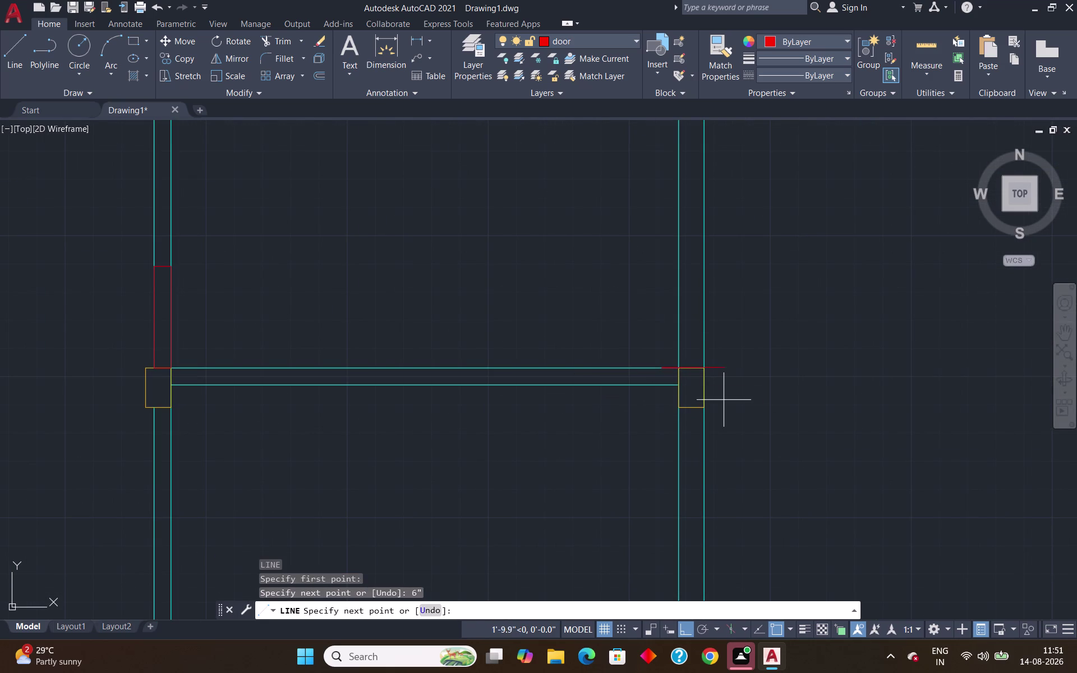
click(665, 388)
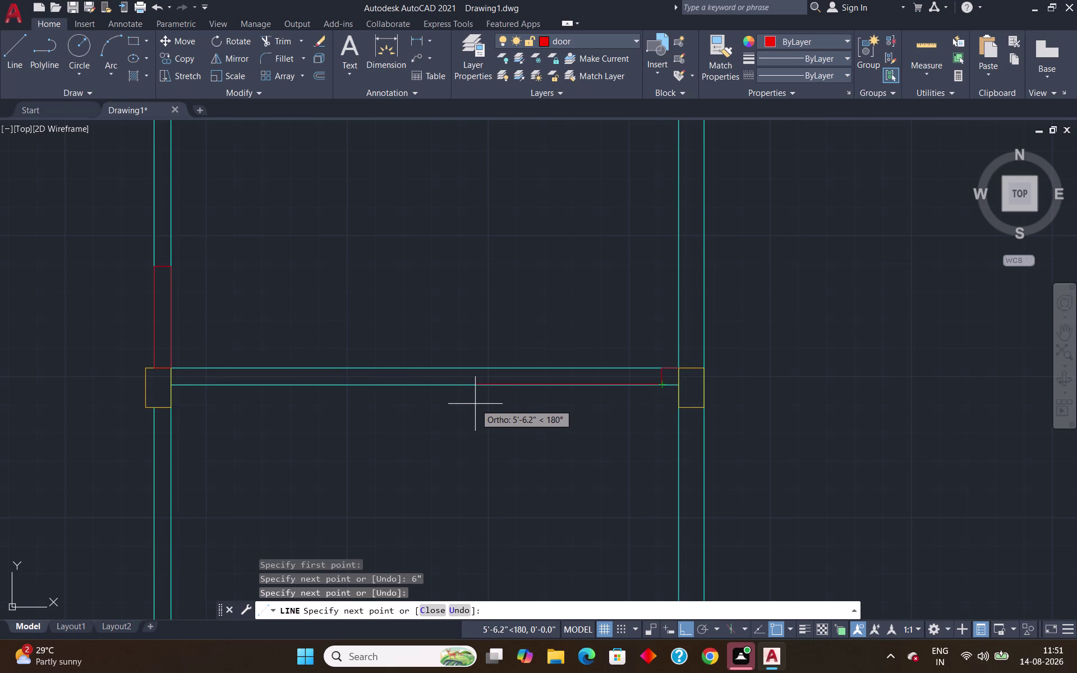
Add the 2'6" side and close the interior wall door outline.
text(2'6)
text(")
key(Return)
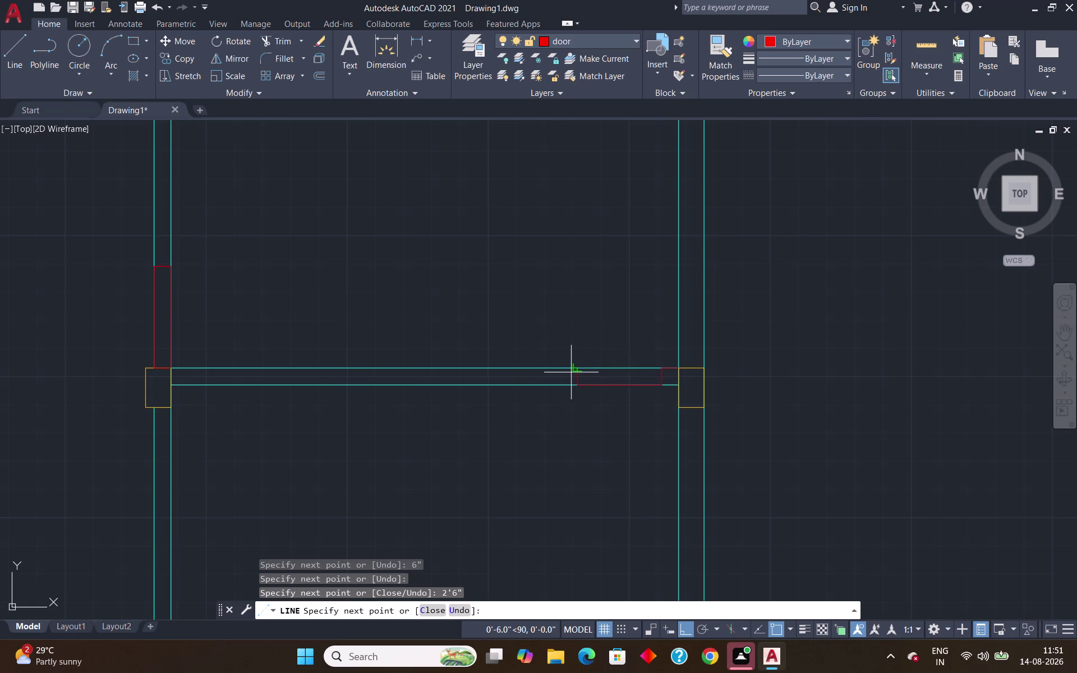
click(573, 368)
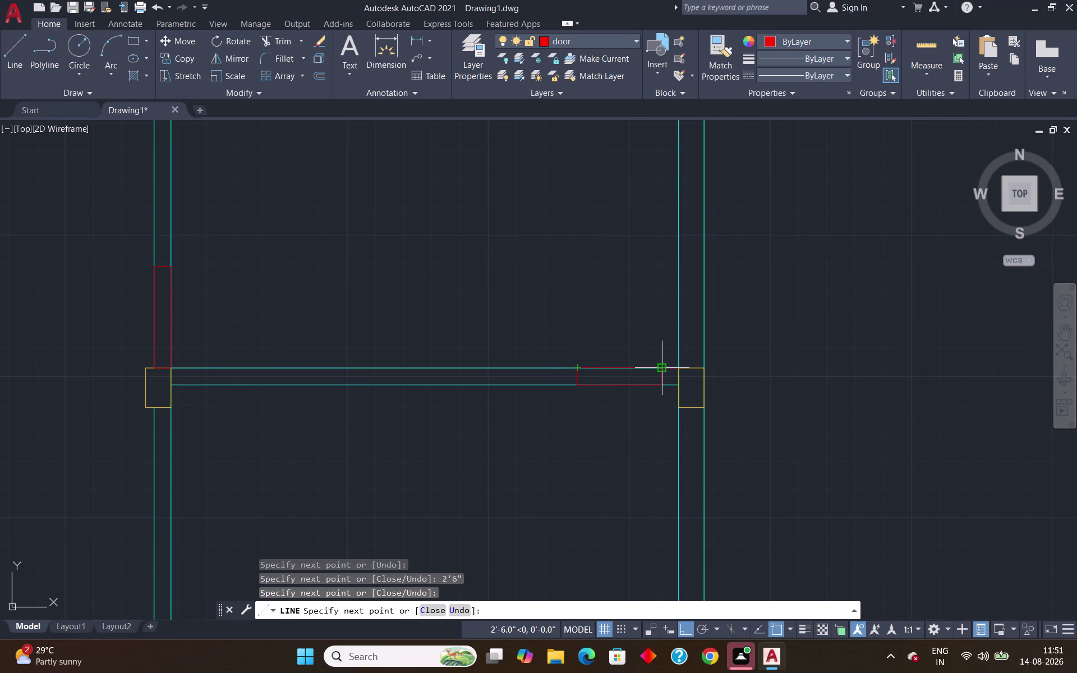
click(658, 366)
key(Return)
scroll(down, 3)
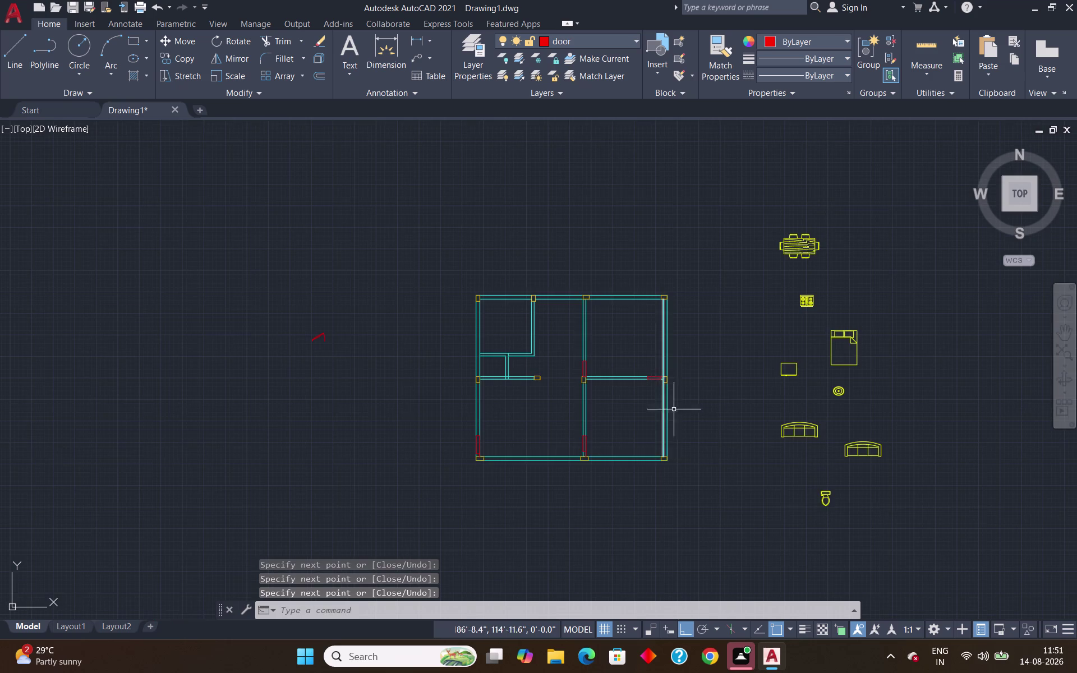
Offset the middle vertical wall line 10'6" to the right.
scroll(up, 3)
scroll(up, 3)
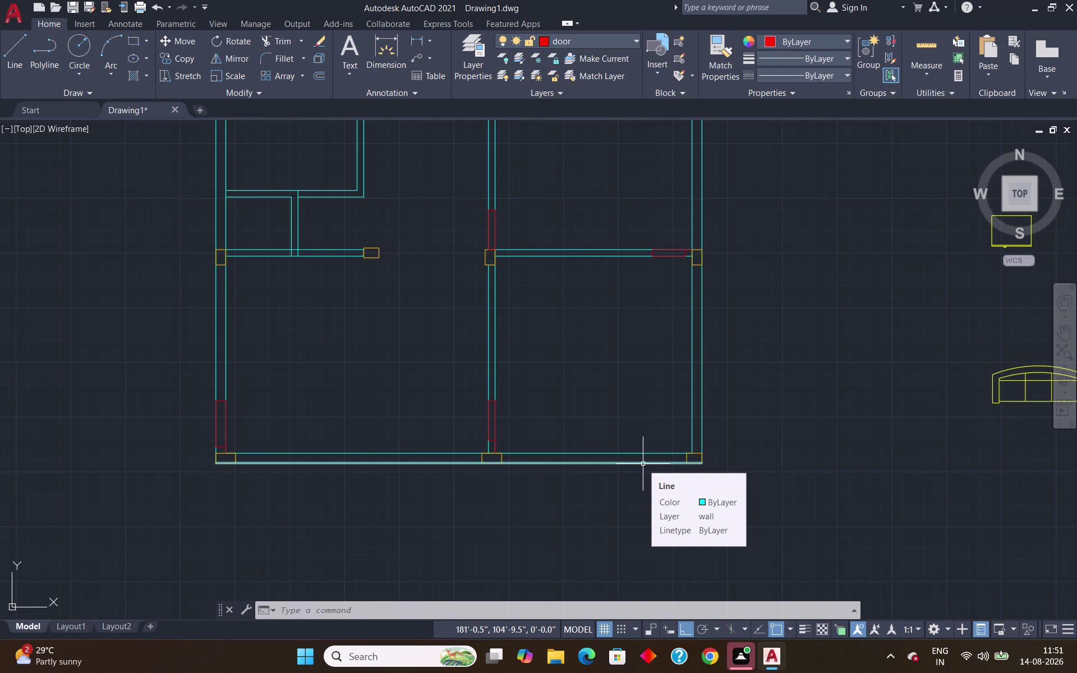
key(o)
key(Return)
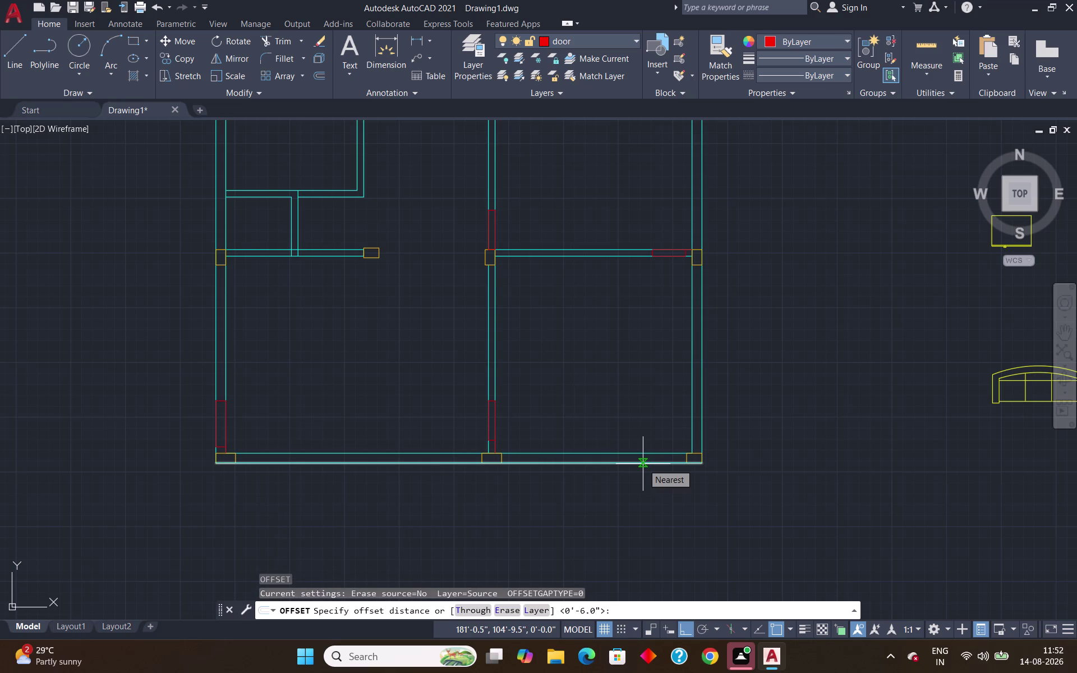
text(1)
text(0;)
key(BackSpace)
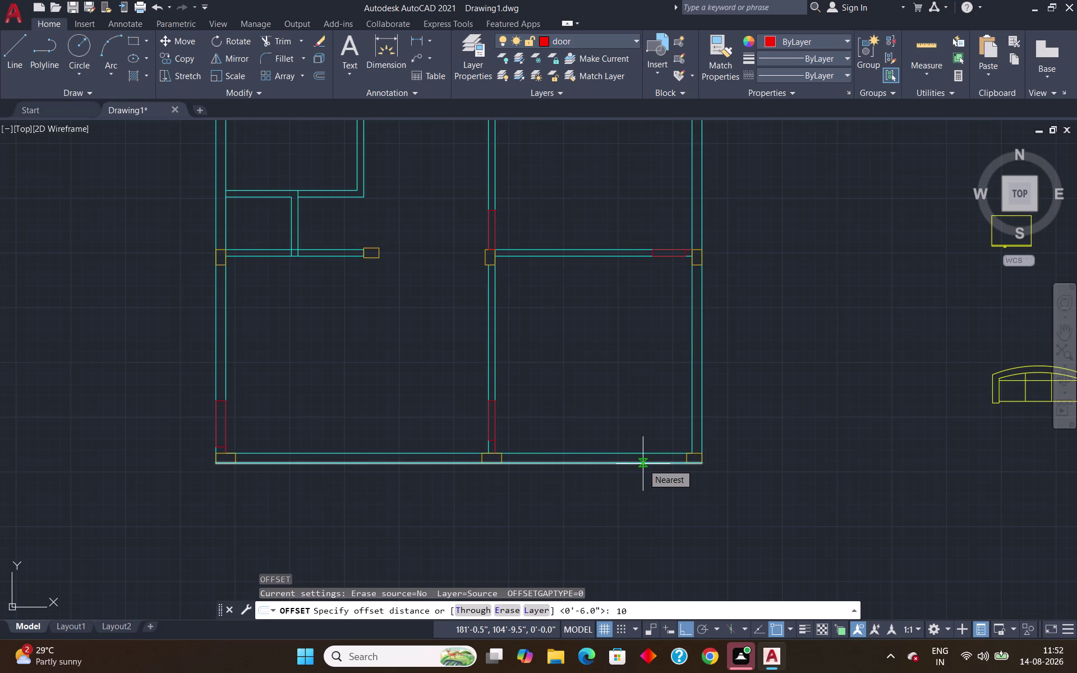
text('6")
key(Return)
click(494, 356)
click(614, 377)
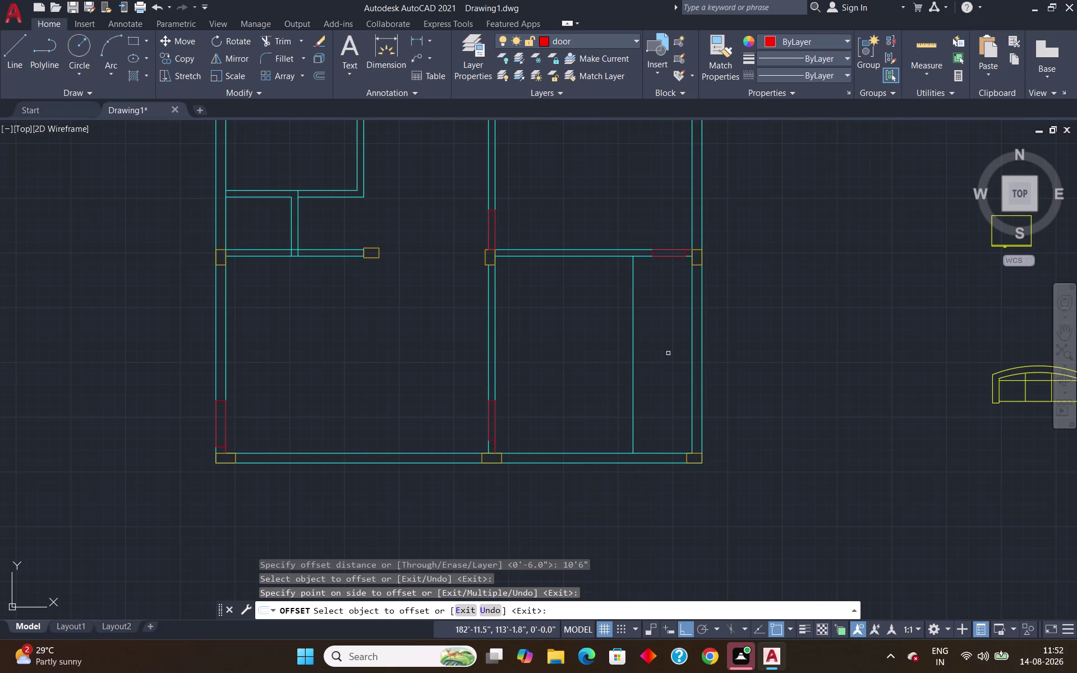
key(Escape)
Offset the new line 6" further right to give the partition its thickness.
key(o)
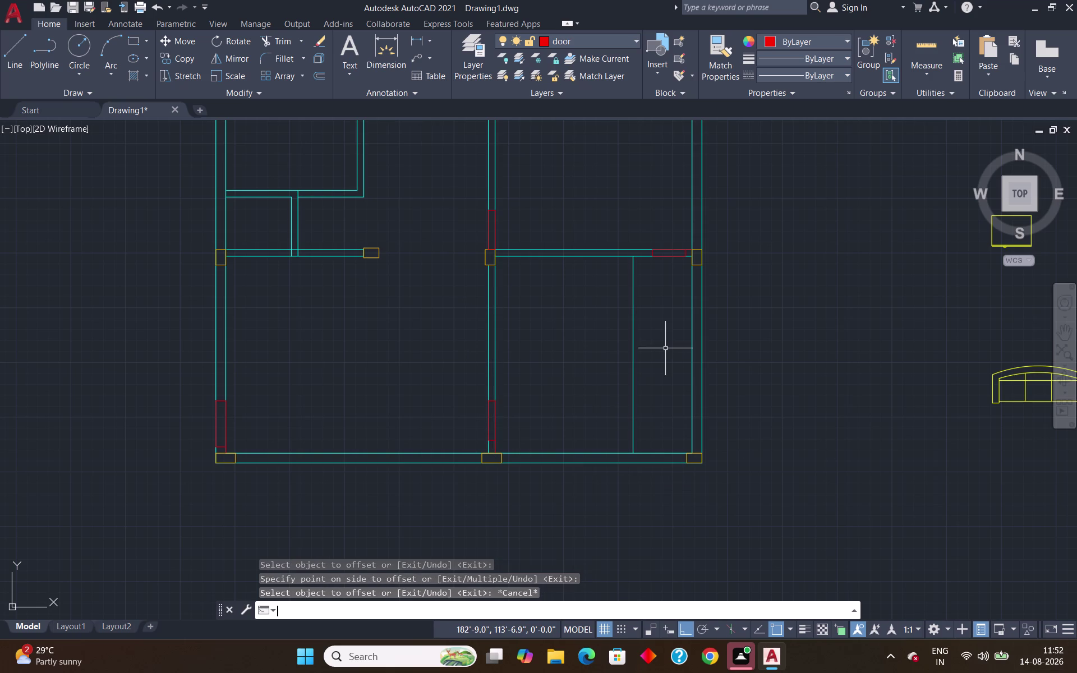
key(Return)
key(6)
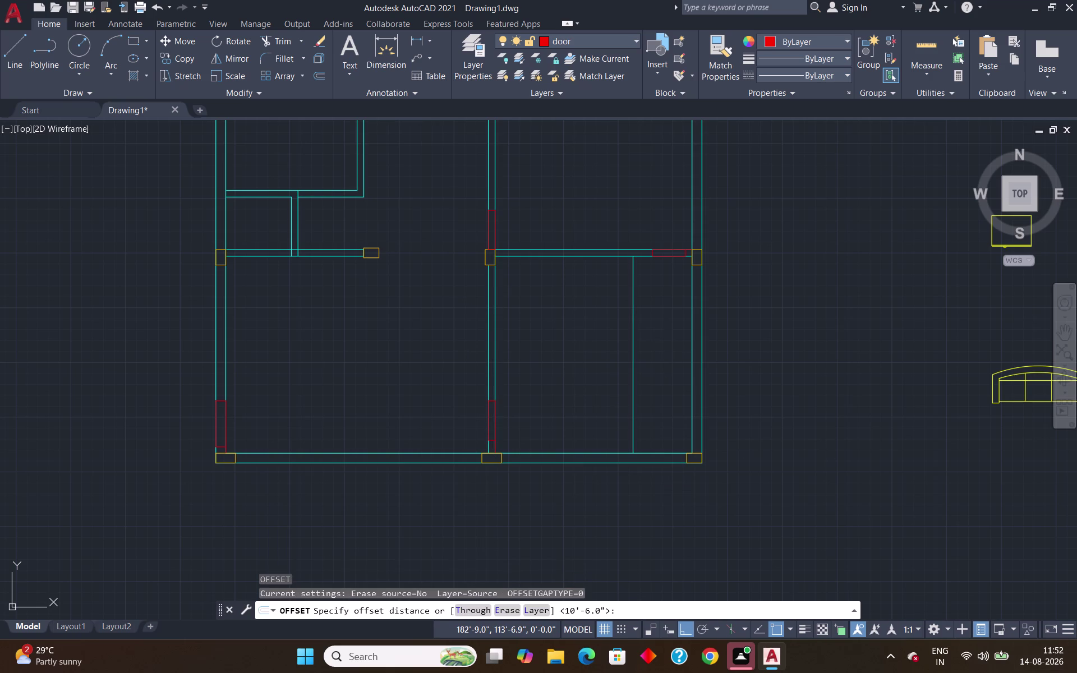
key(shift+quotedbl)
key(Return)
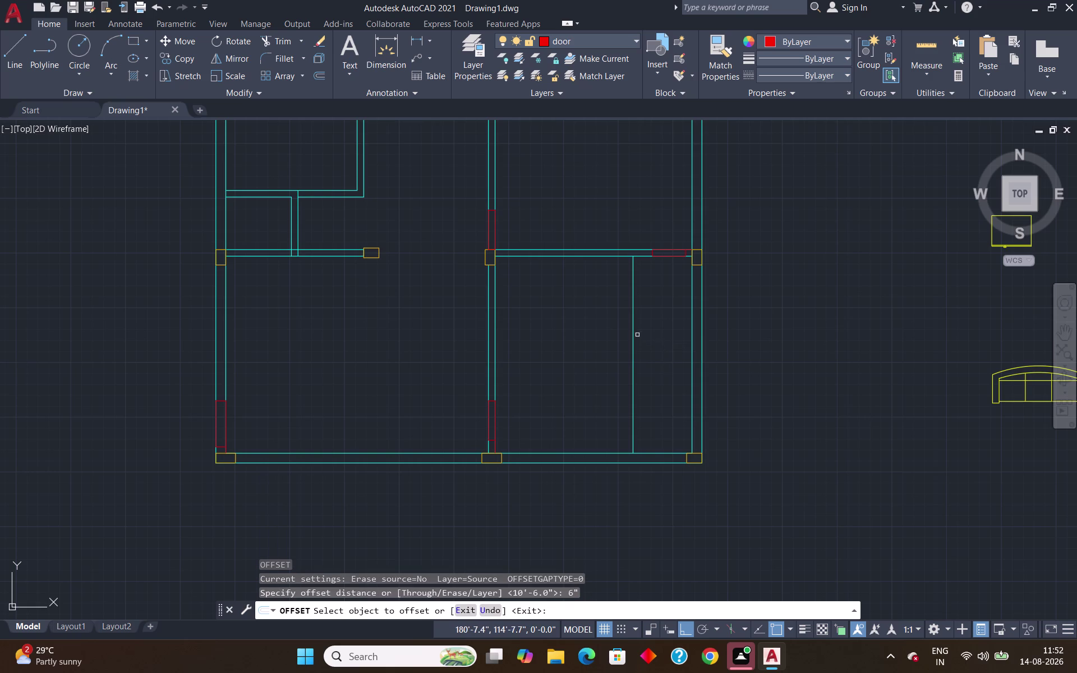
click(633, 341)
click(656, 344)
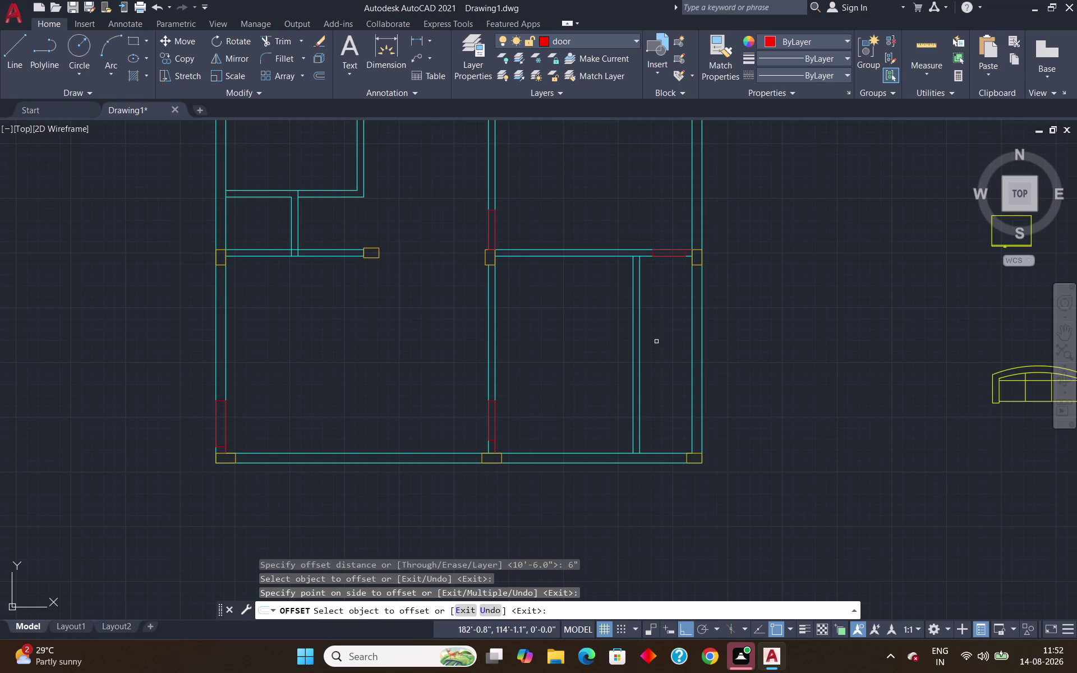
key(Escape)
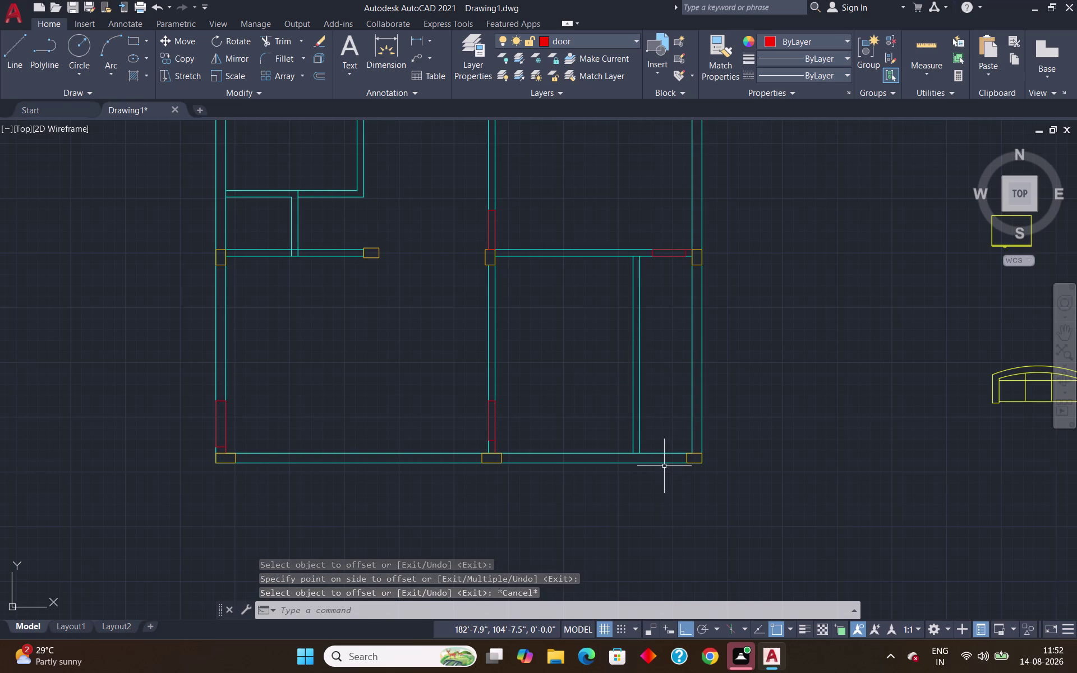
key(o)
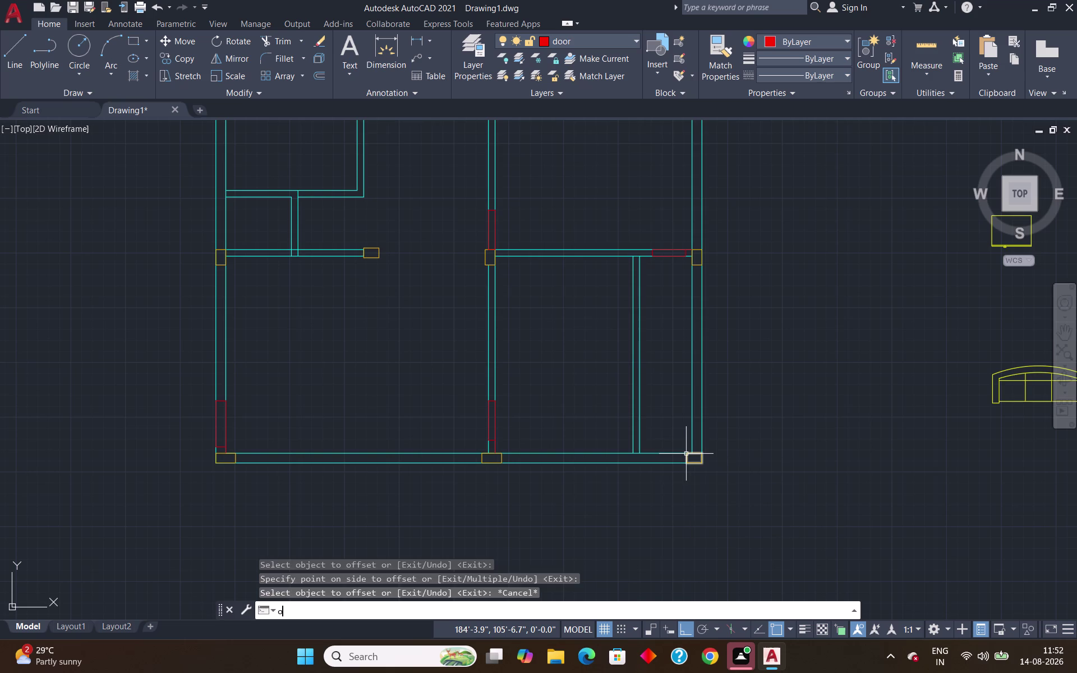
key(Return)
scroll(down, 3)
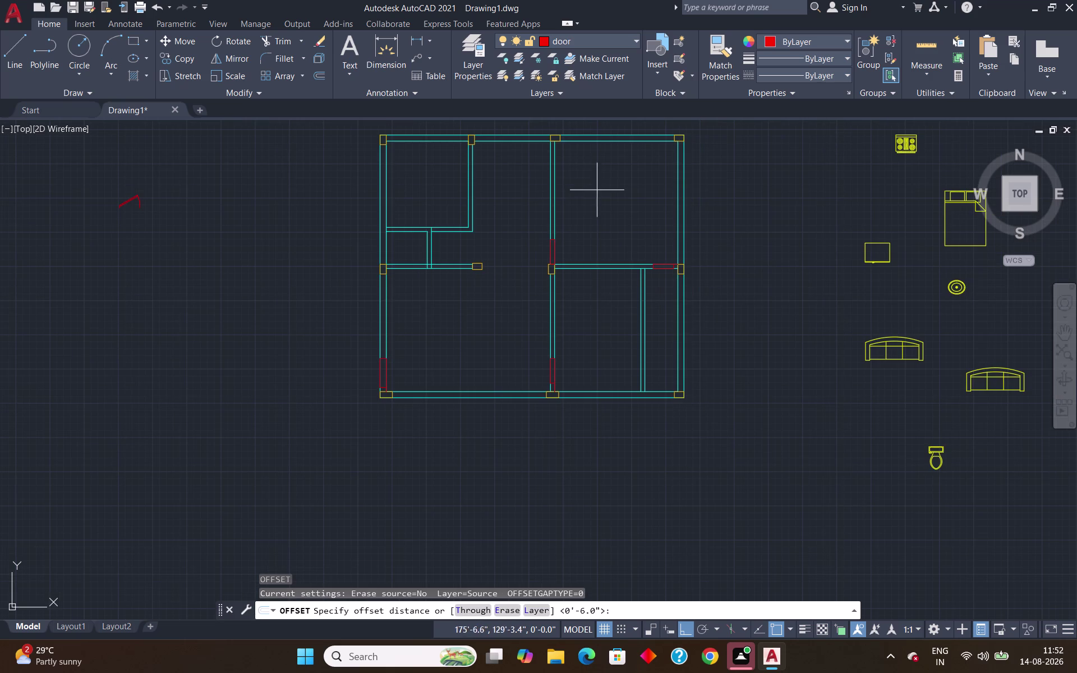
Offset the interior horizontal wall line 7'3" downward.
scroll(up, 3)
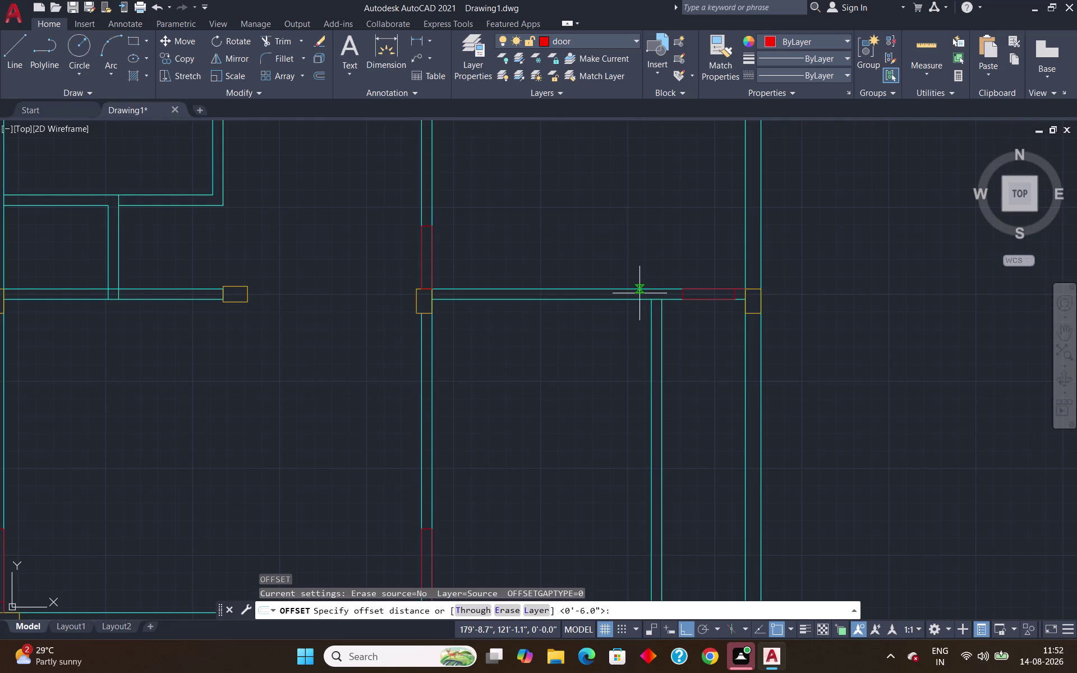
key(7)
key(apostrophe)
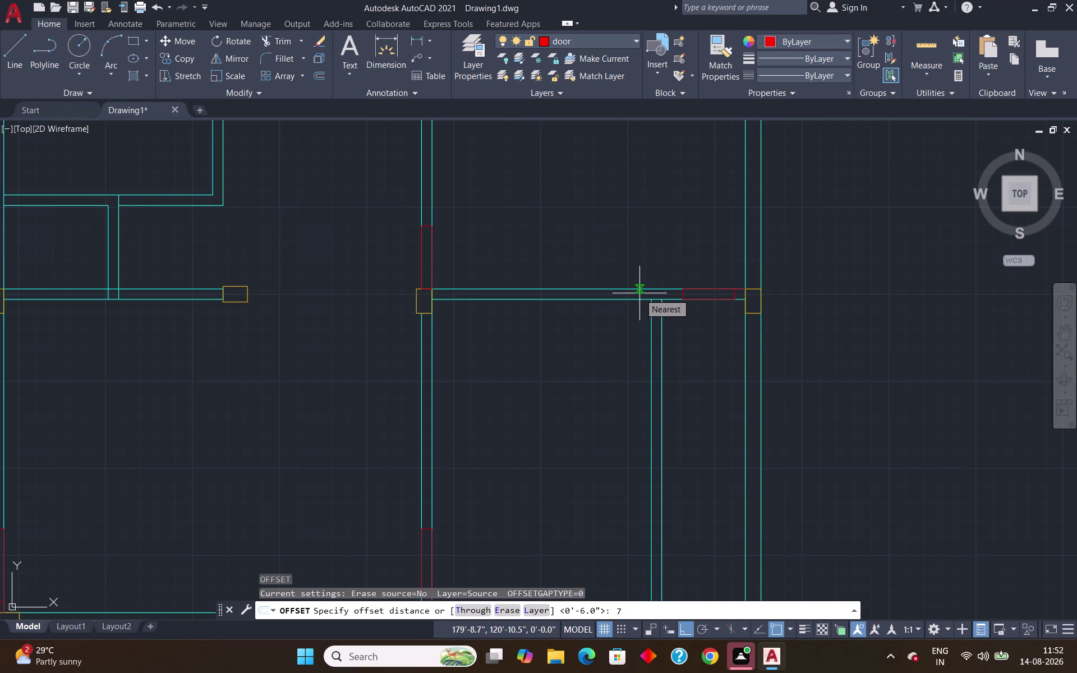
text(3)
text(")
key(Return)
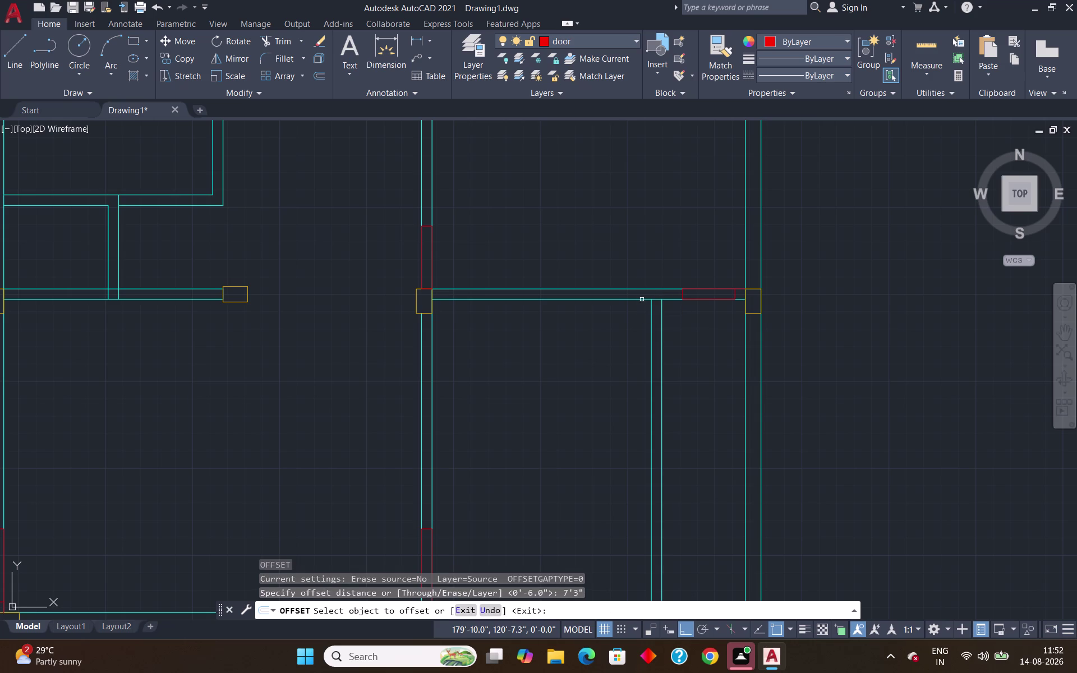
click(642, 299)
click(633, 368)
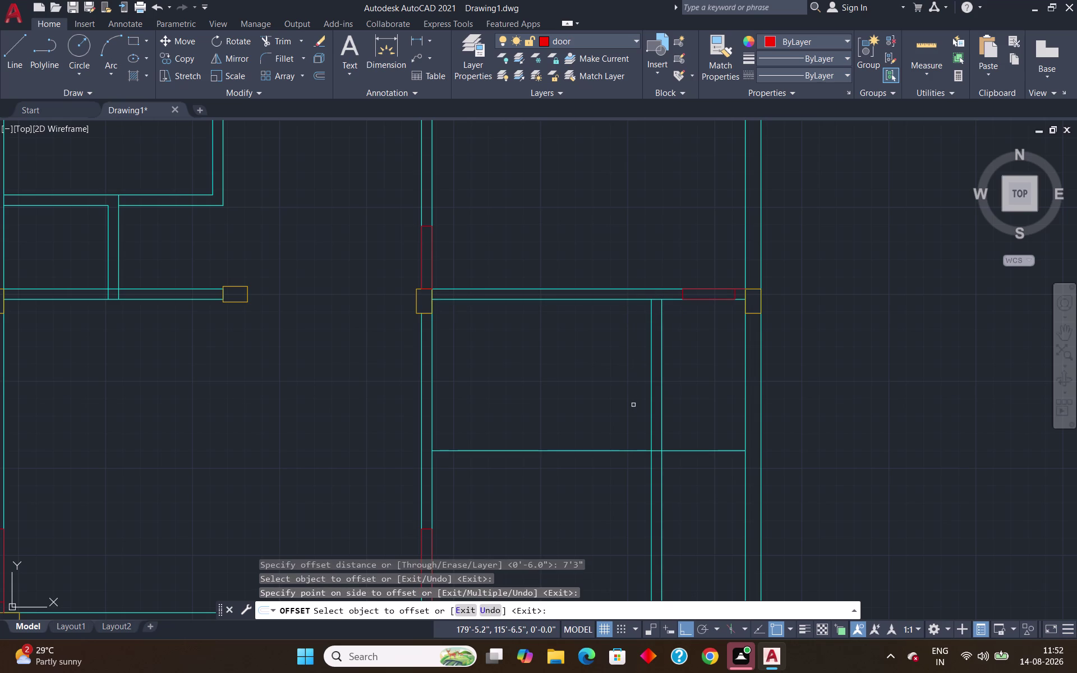
key(Escape)
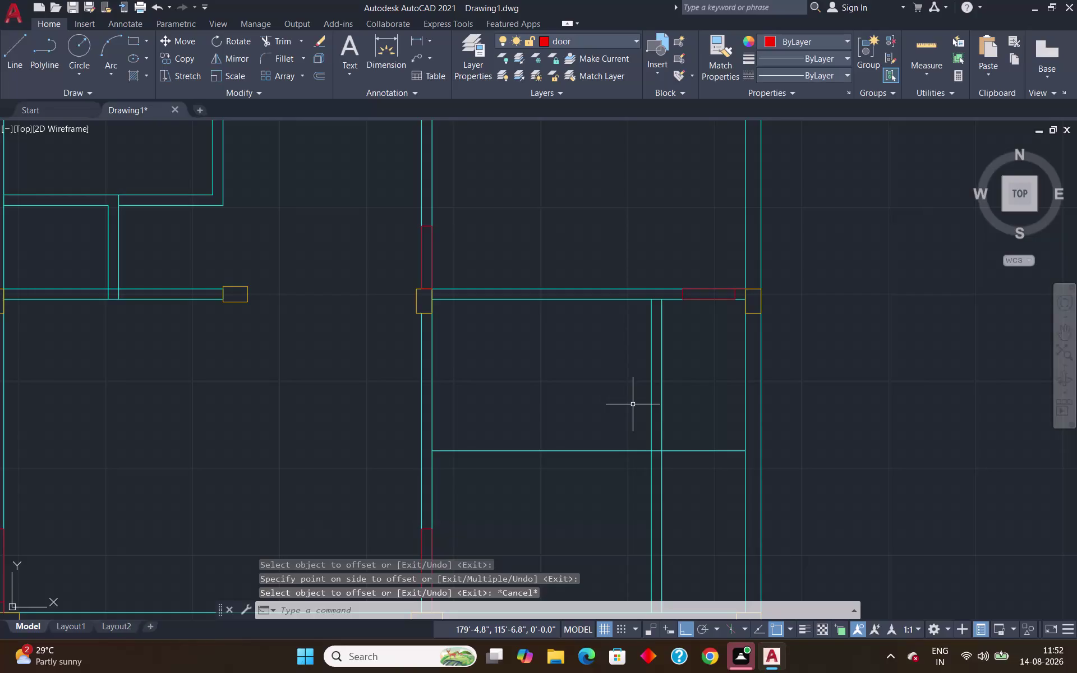
Offset the lower horizontal partition line 6" upward.
key(o)
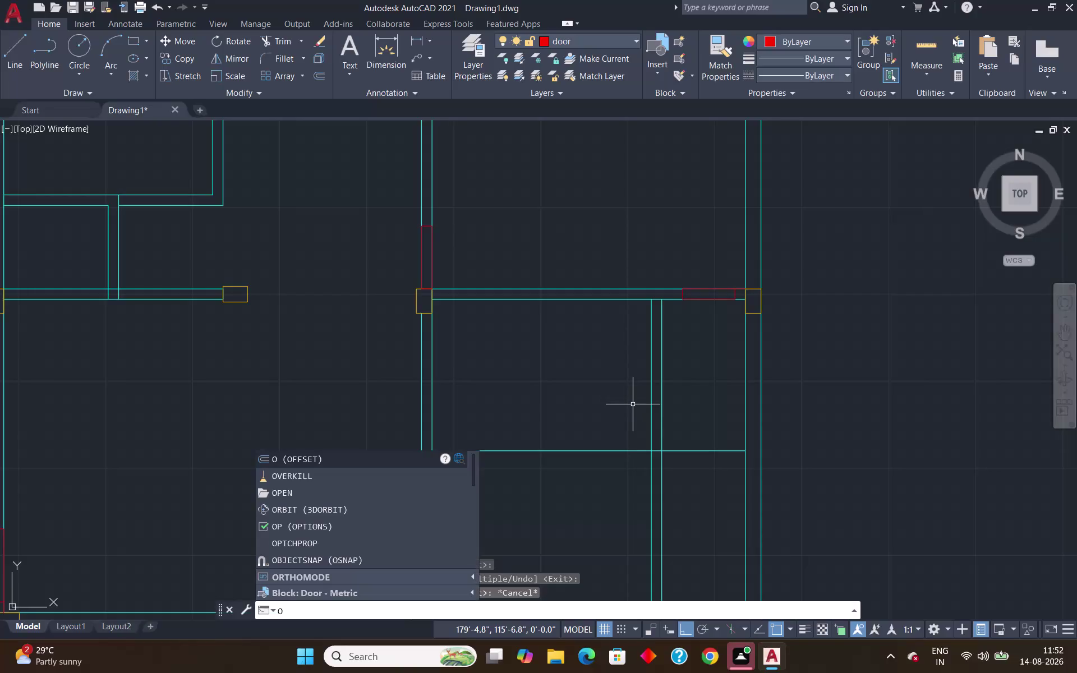
key(Return)
key(6)
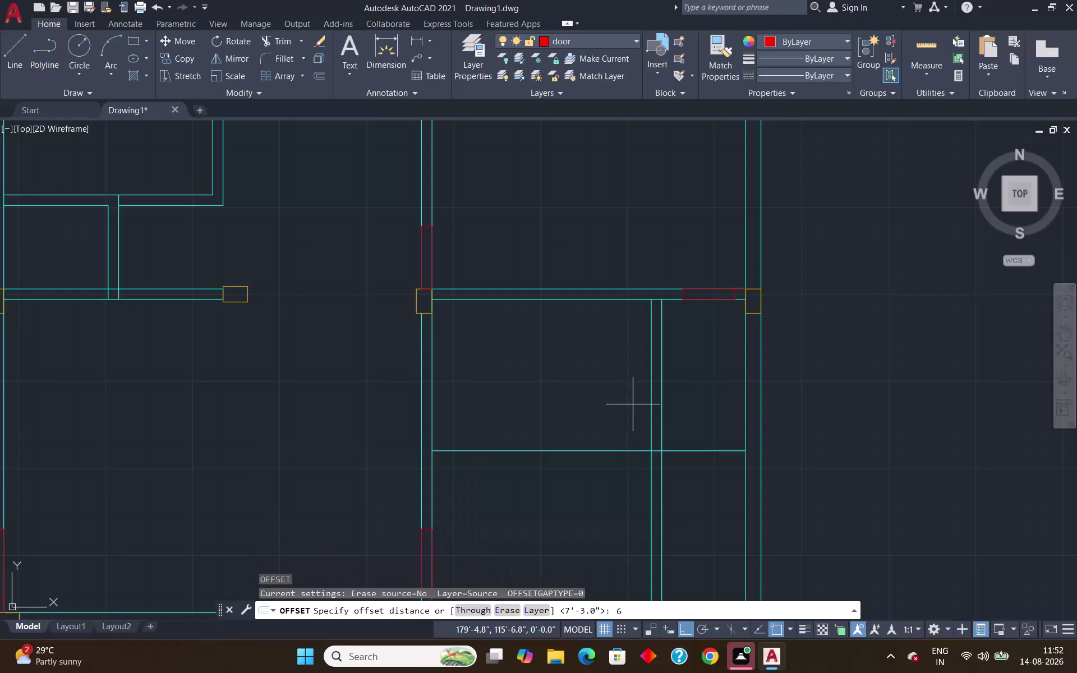
key(shift+quotedbl)
key(Return)
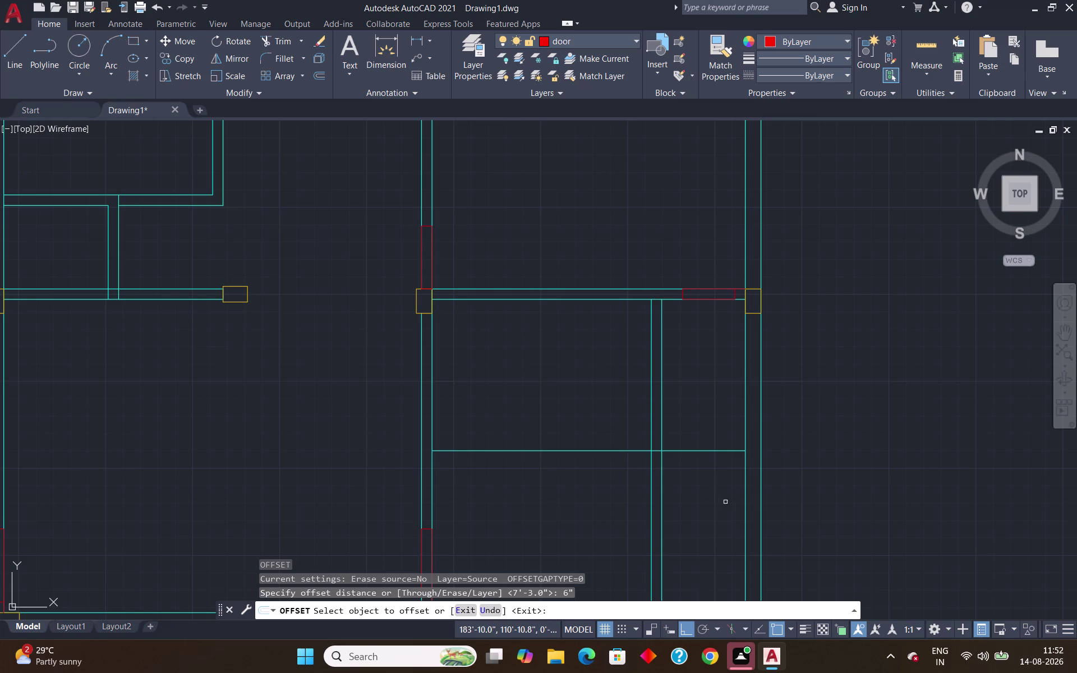
click(693, 449)
click(694, 470)
key(Escape)
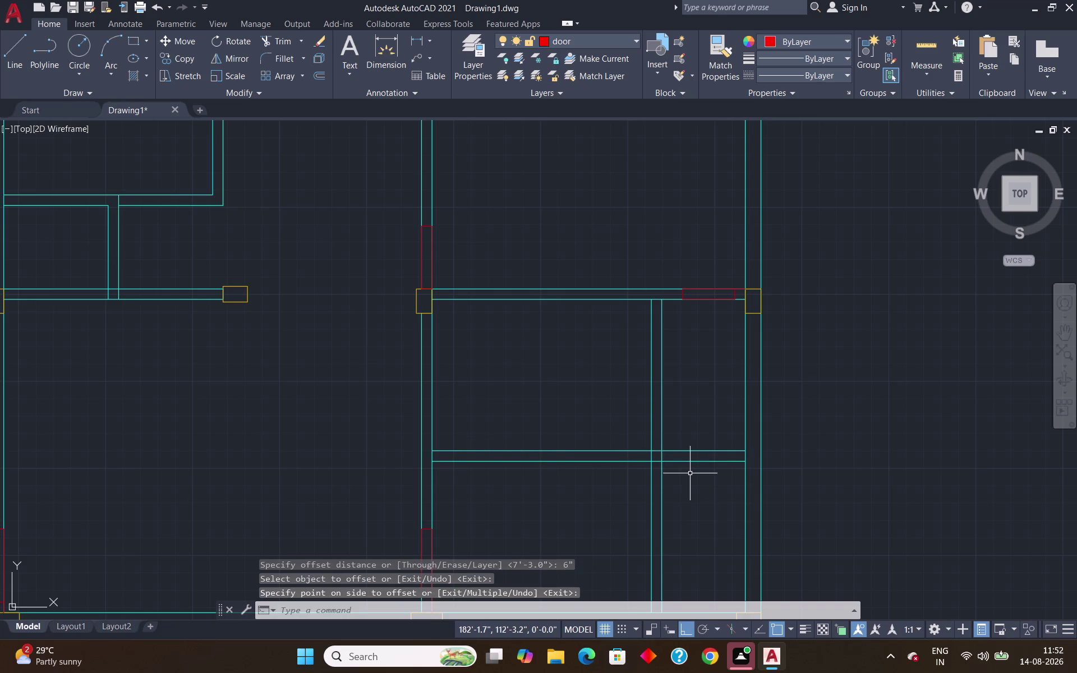
Fence-trim both horizontal lines where they extend left of the inner wall.
text(tr)
key(Return)
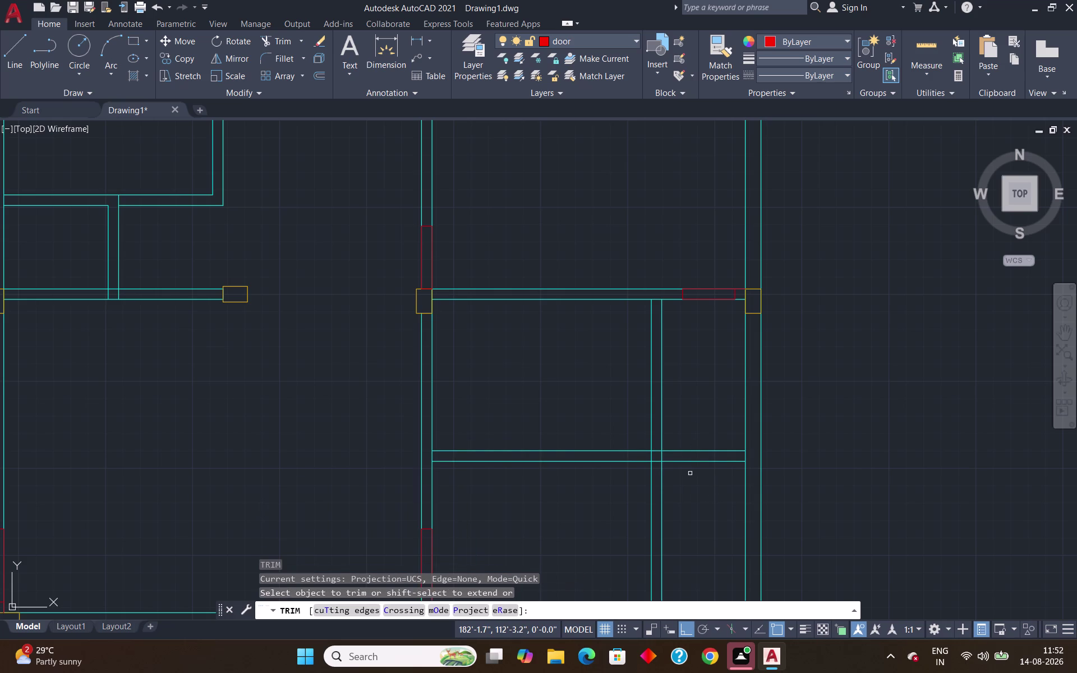
click(615, 458)
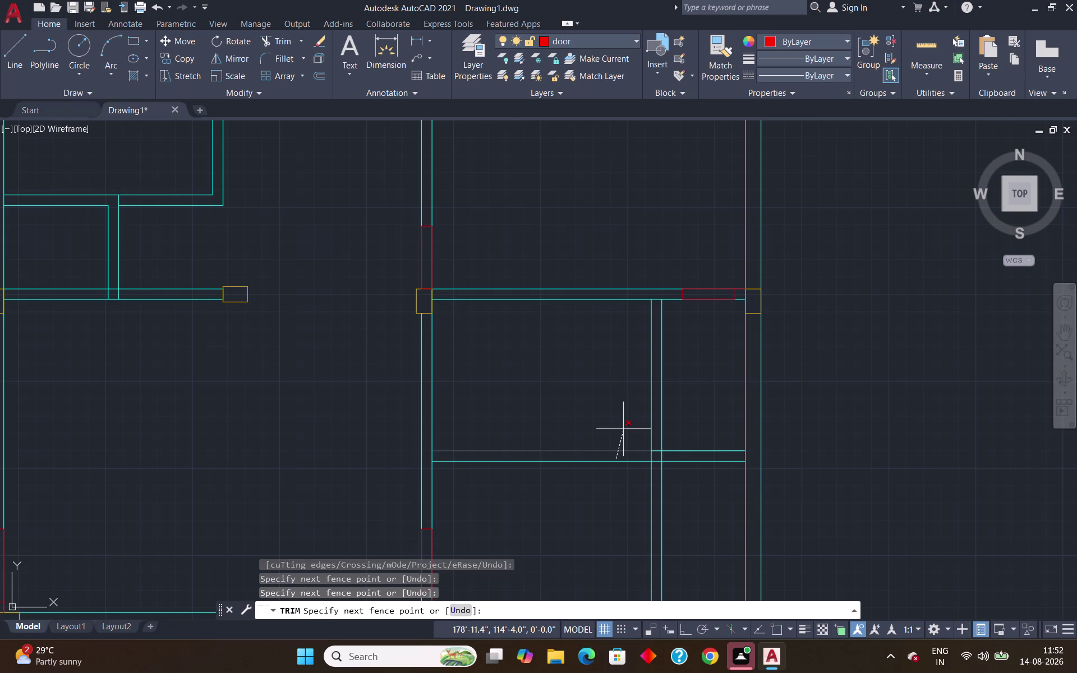
drag(623, 429, 610, 467)
click(608, 462)
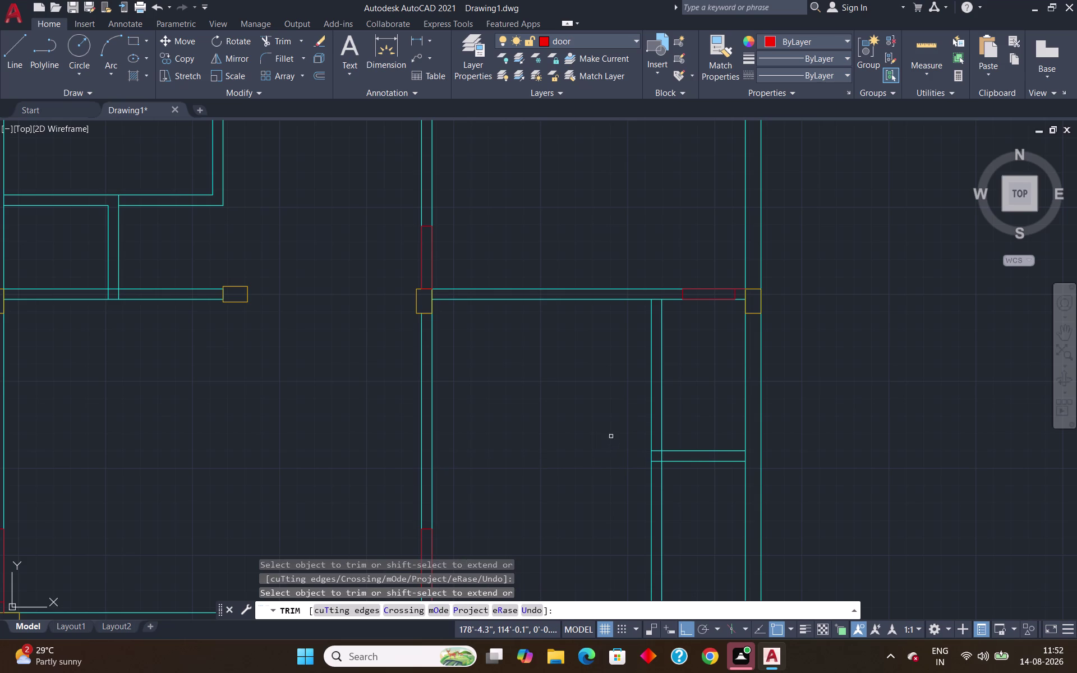
key(Escape)
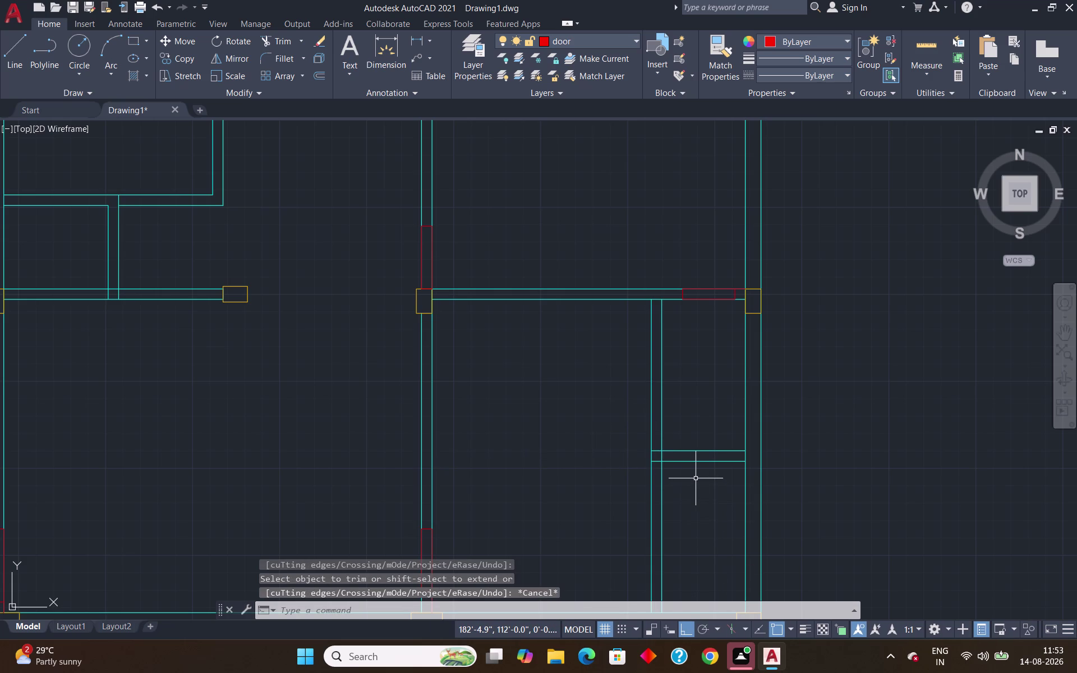
Draw a line 6" down the inner wall below the partition, then across the wall.
key(l)
key(Return)
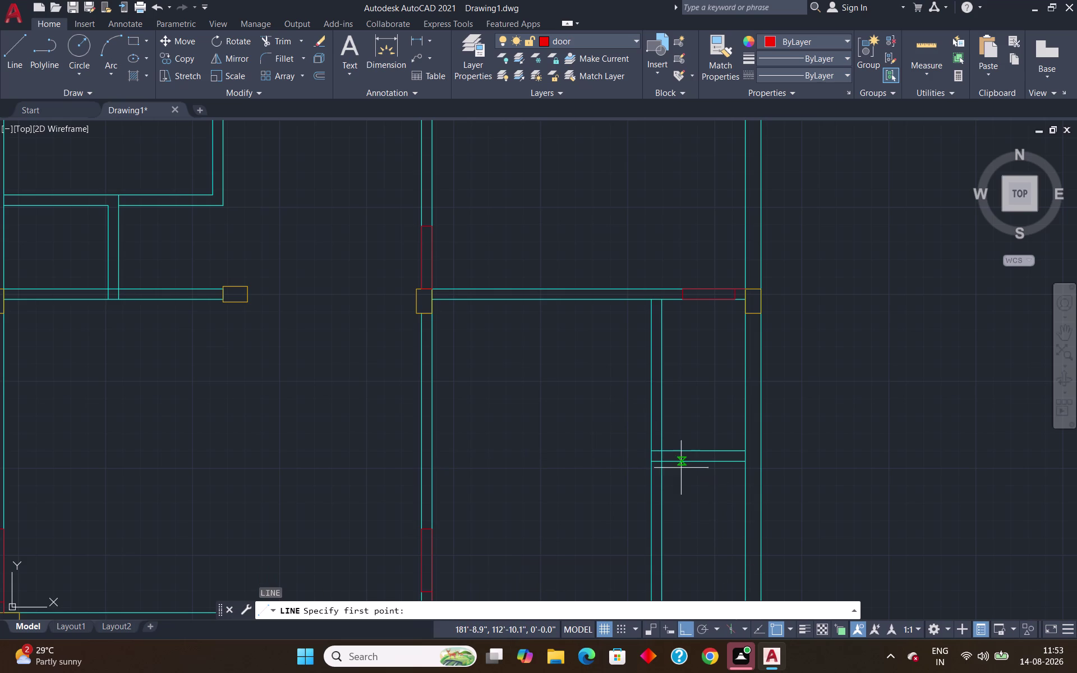
scroll(down, 3)
scroll(up, 3)
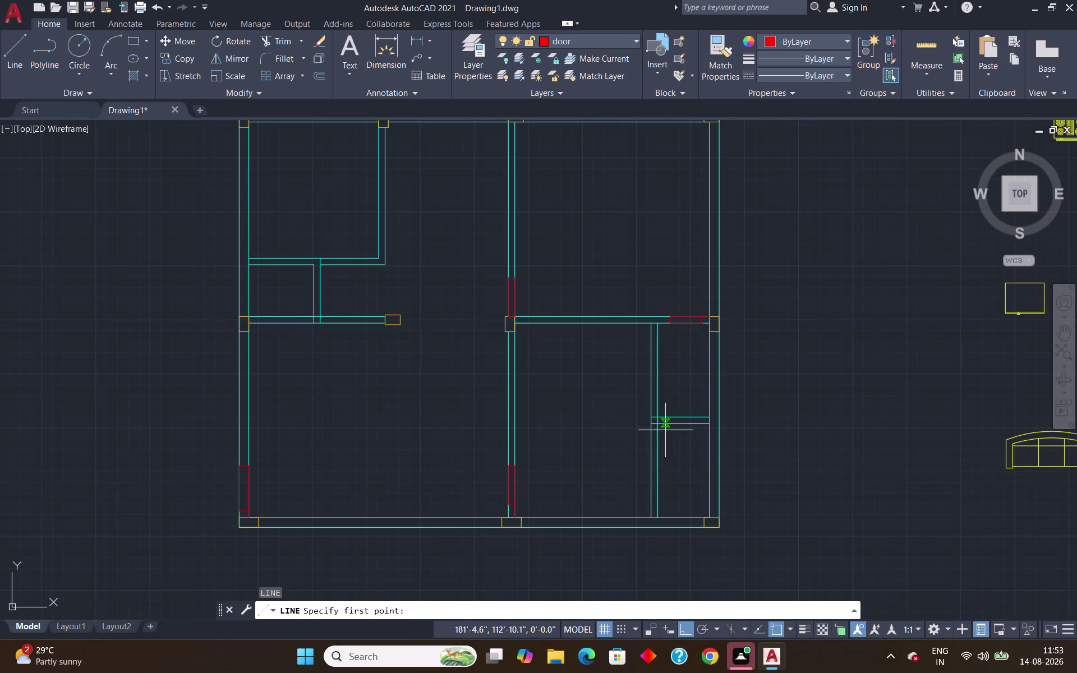
scroll(up, 3)
click(625, 414)
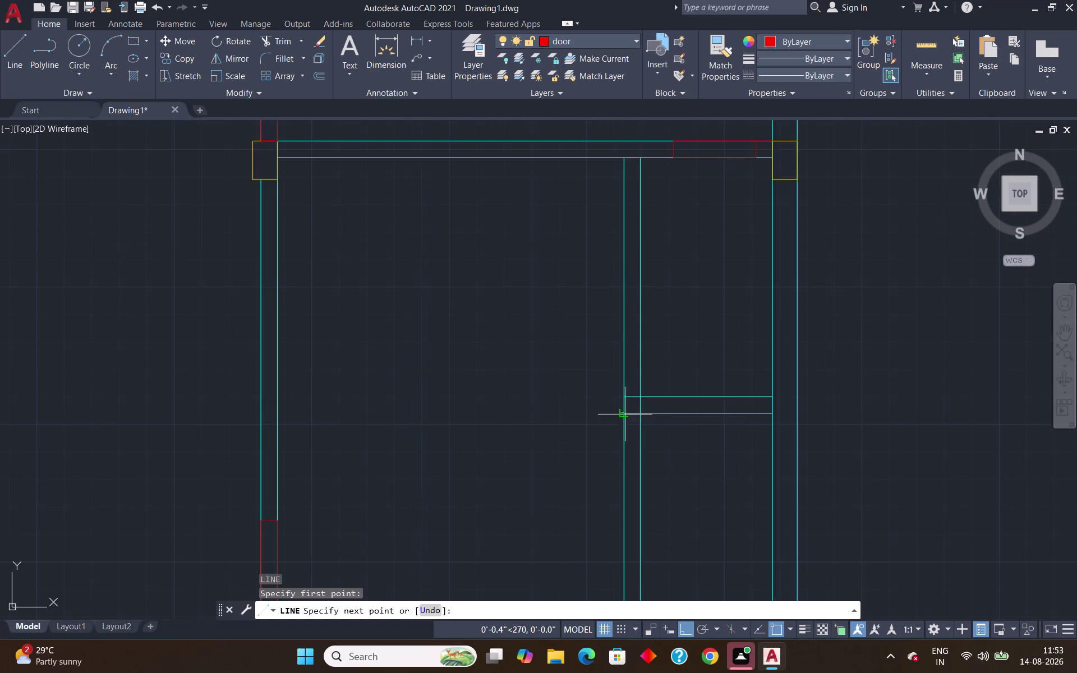
text(6)
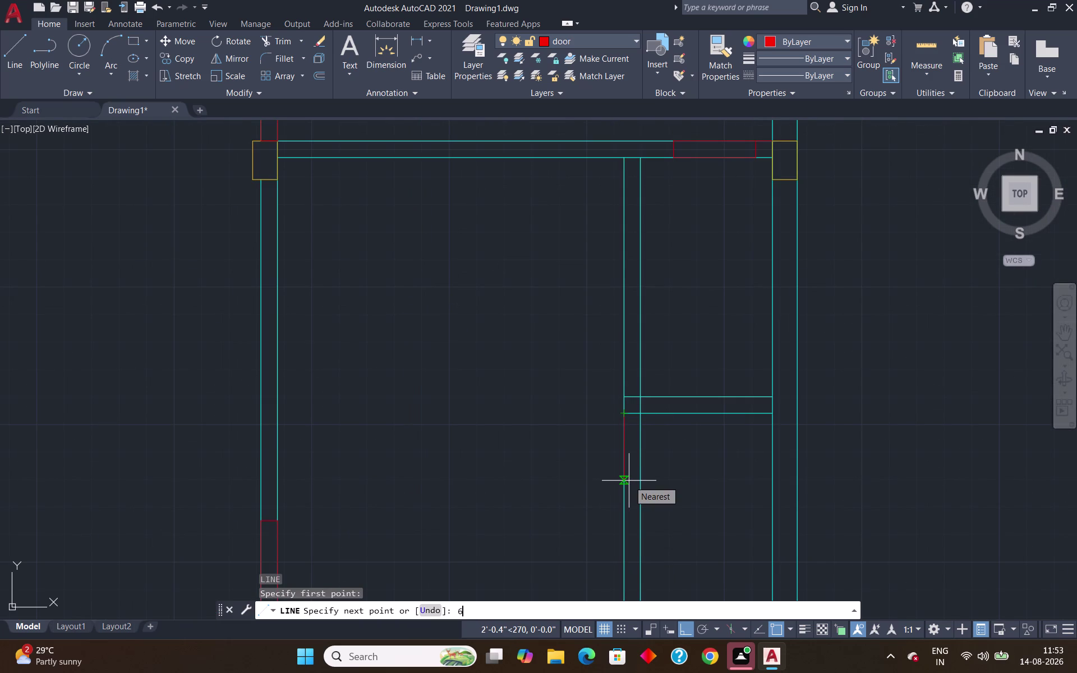
text(")
key(Return)
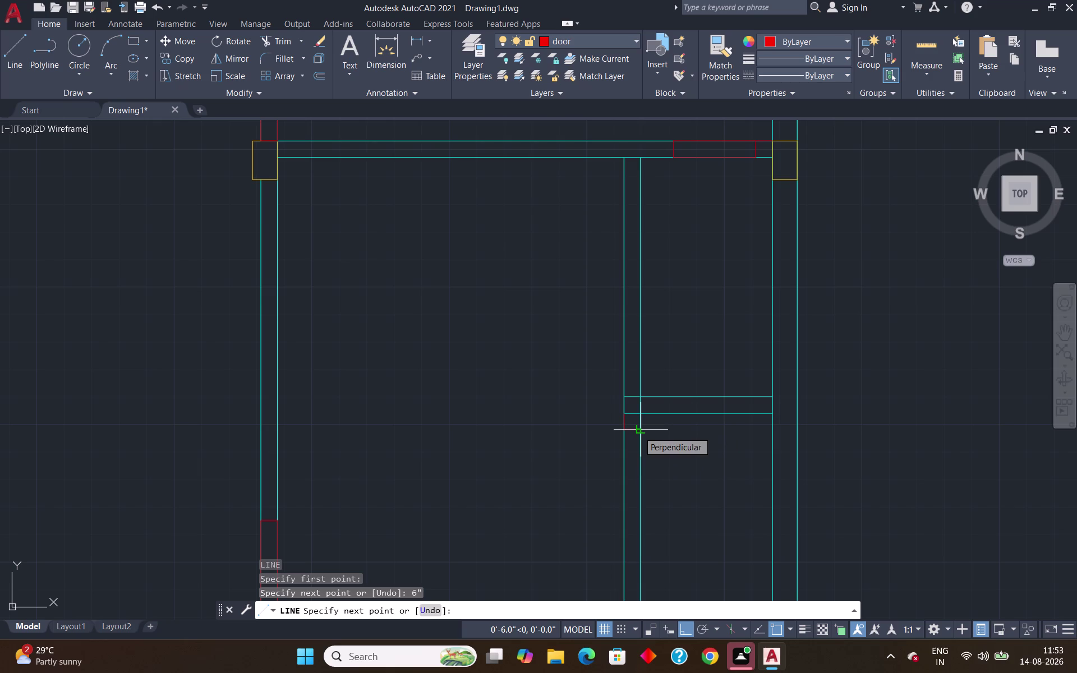
click(639, 431)
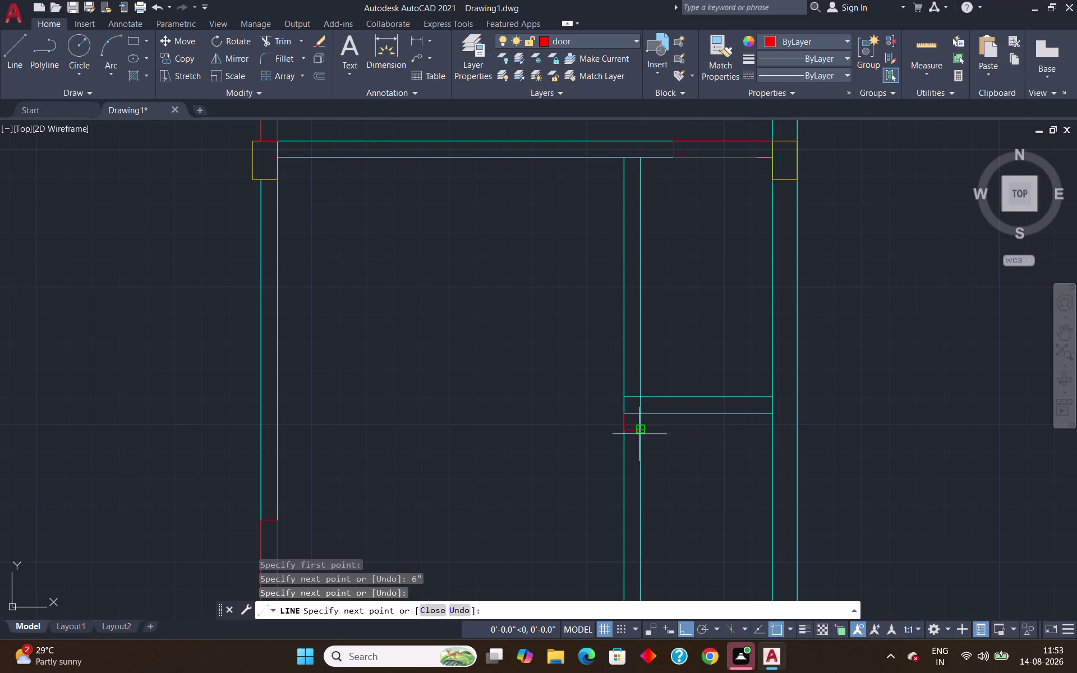
Extend the outline 2'6" down the wall and close it back to the start point.
text(2)
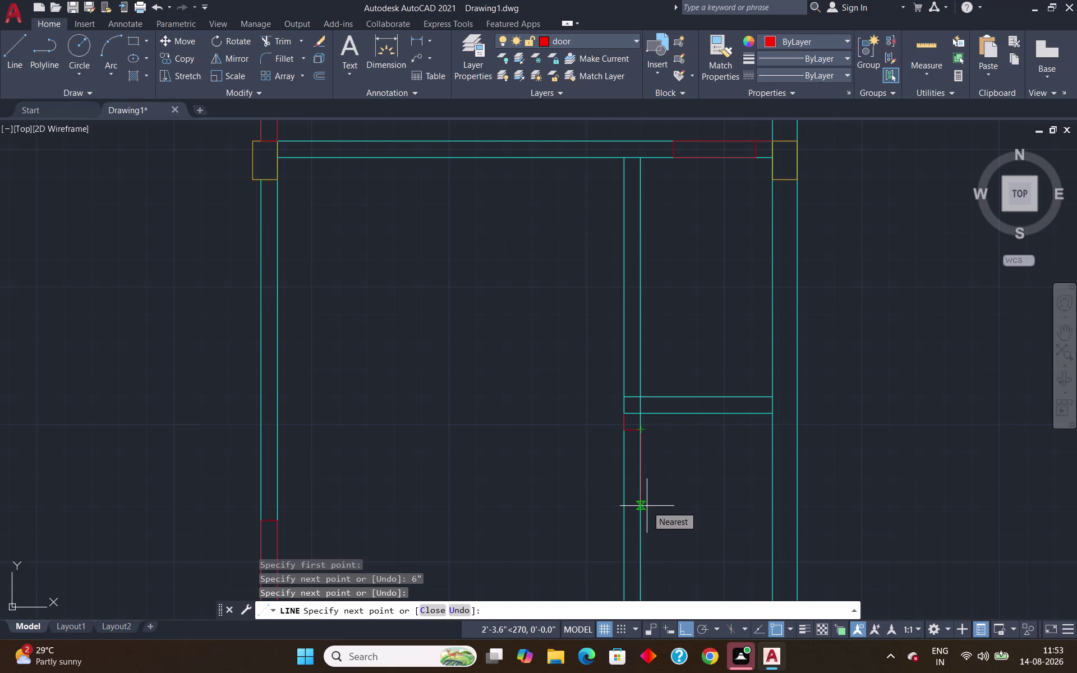
text(')
text(6)
text(")
key(Return)
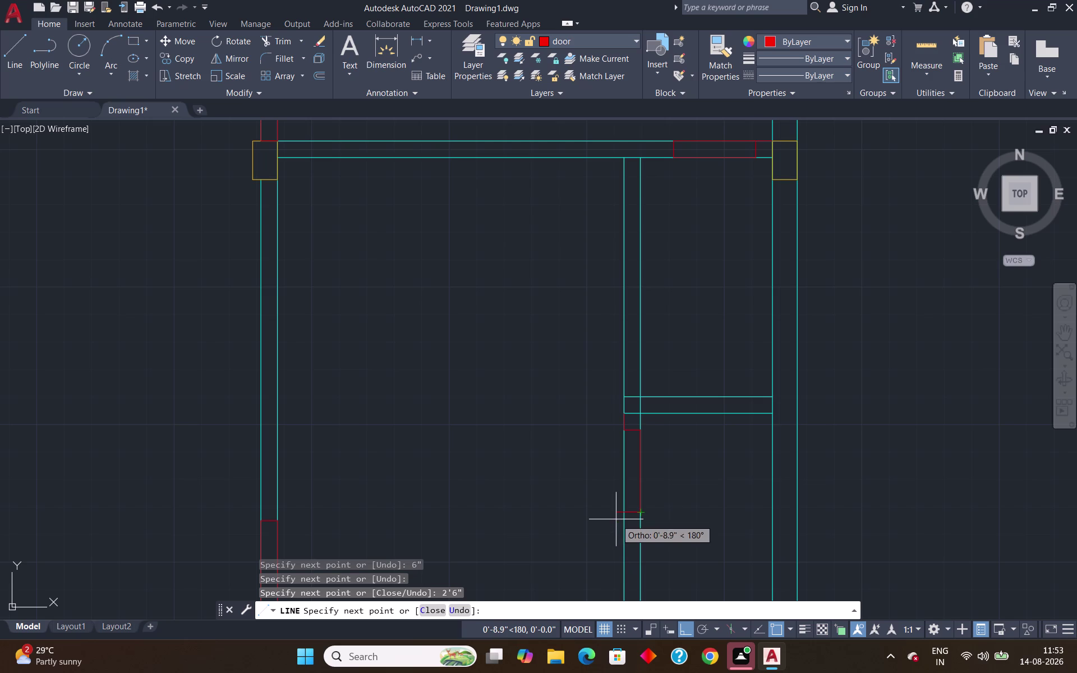
click(625, 515)
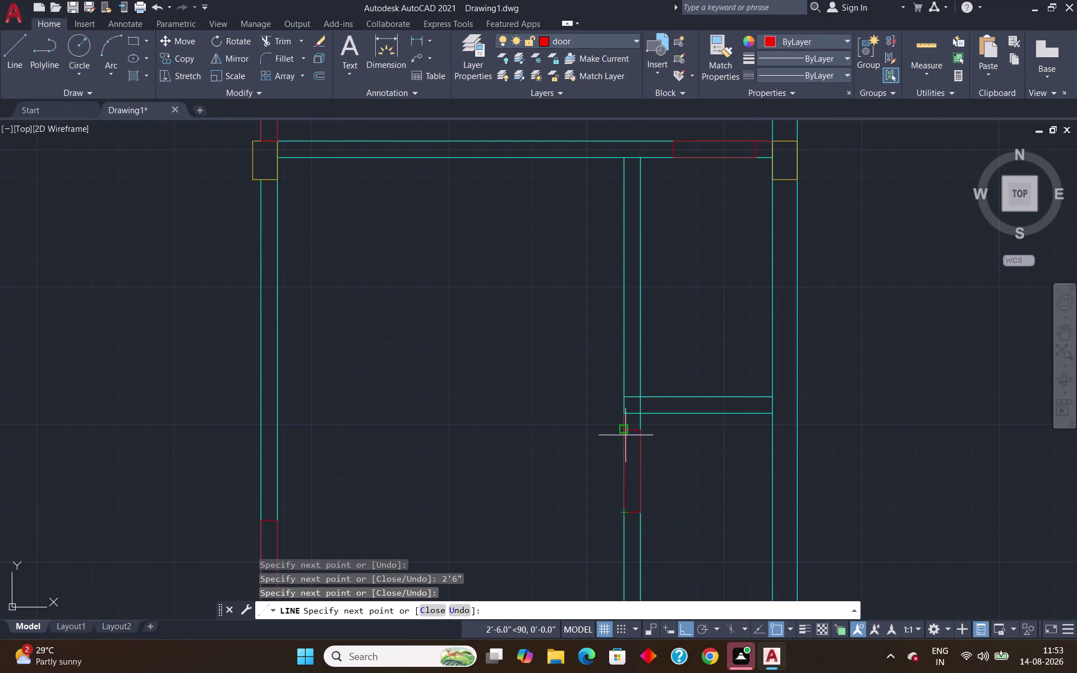
click(625, 437)
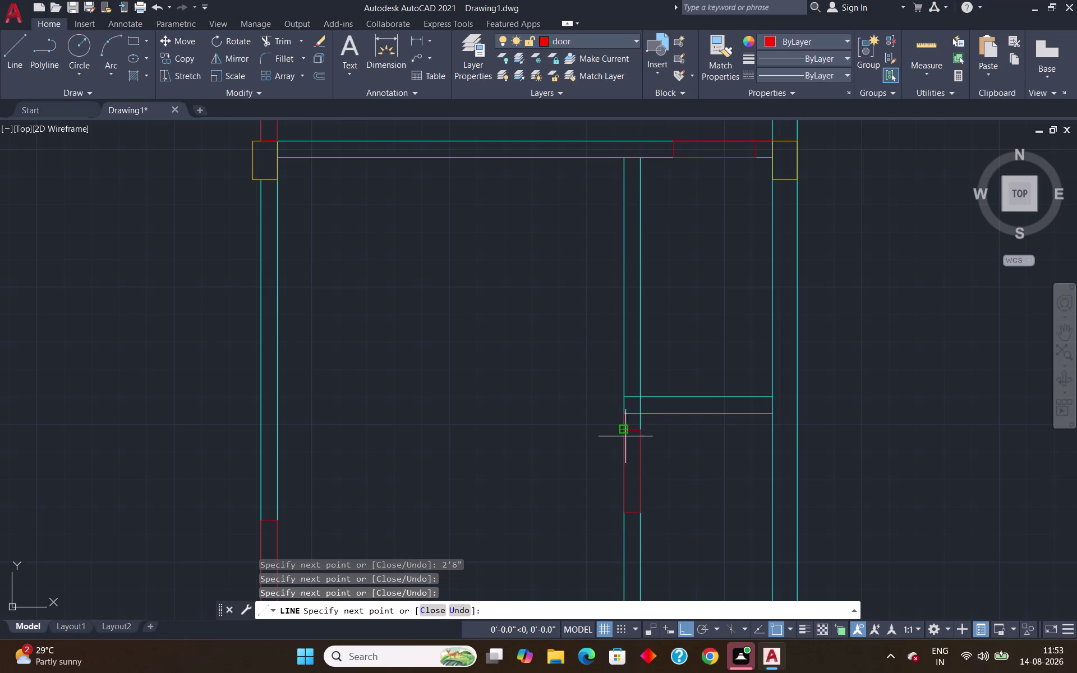
key(Return)
scroll(down, 3)
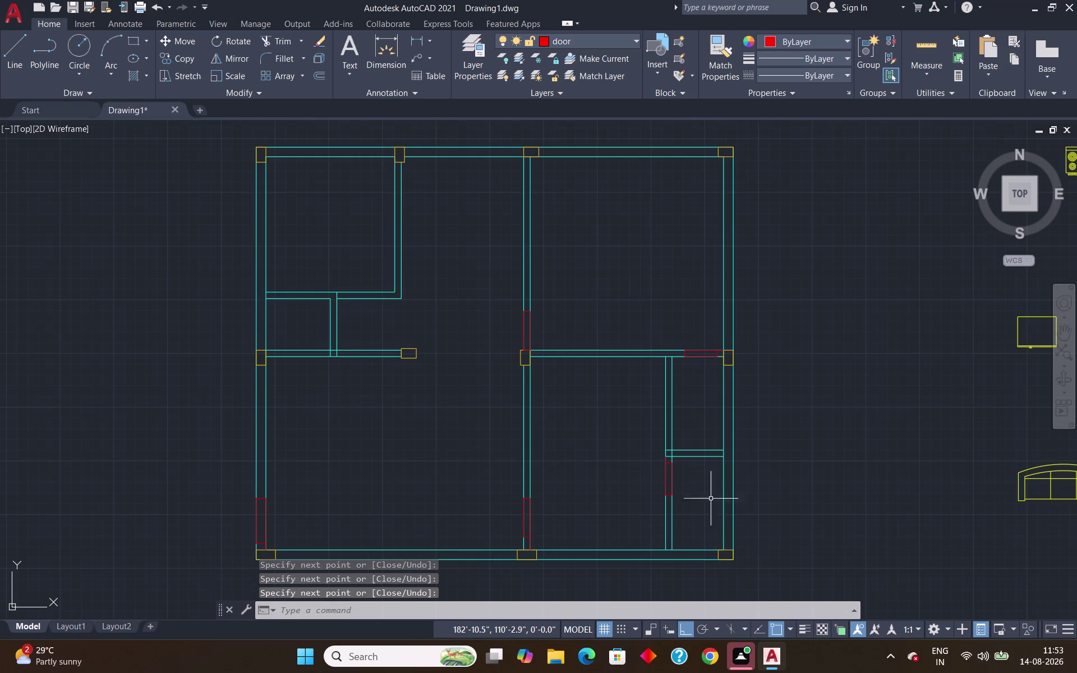
click(937, 41)
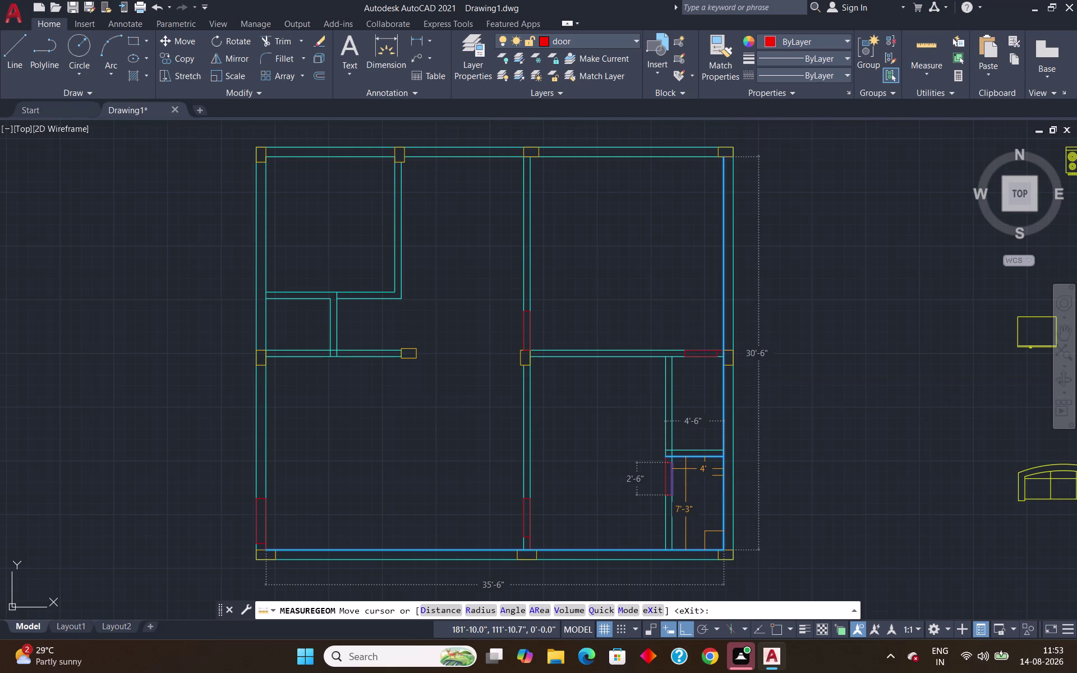
key(Escape)
scroll(down, 3)
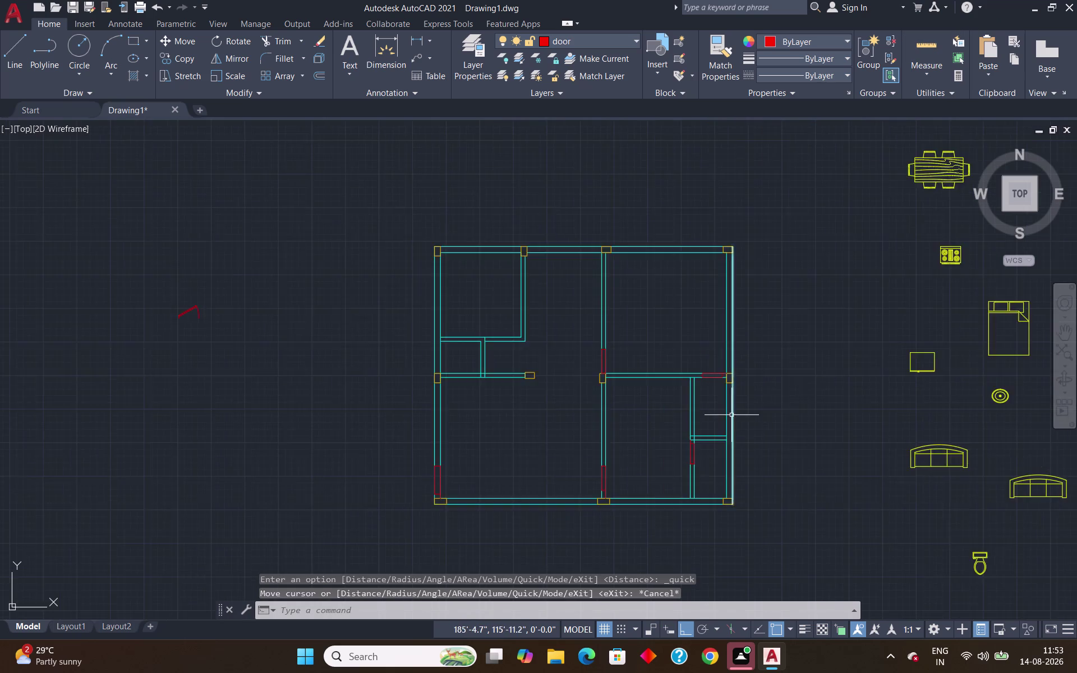
scroll(down, 3)
scroll(down, 3)
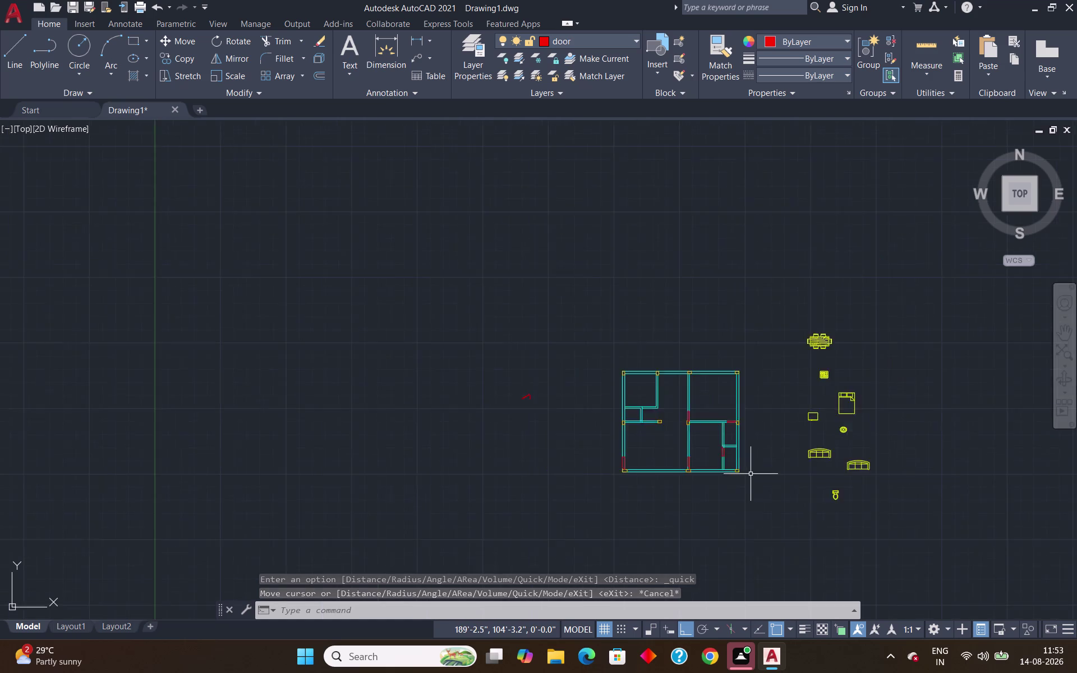
scroll(down, 3)
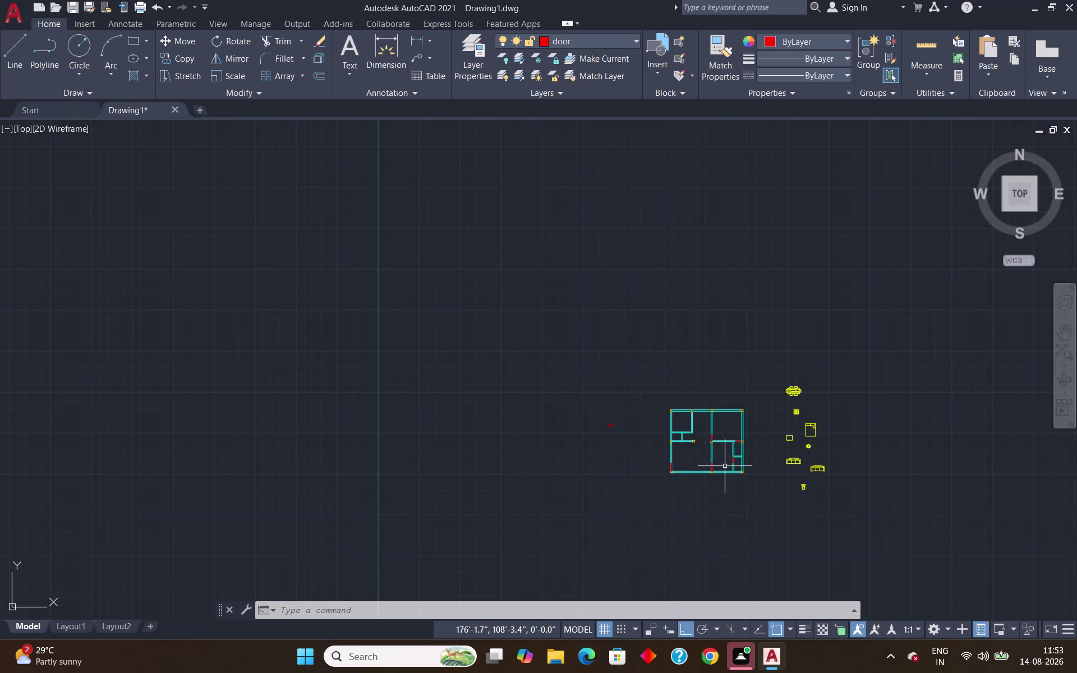
scroll(up, 3)
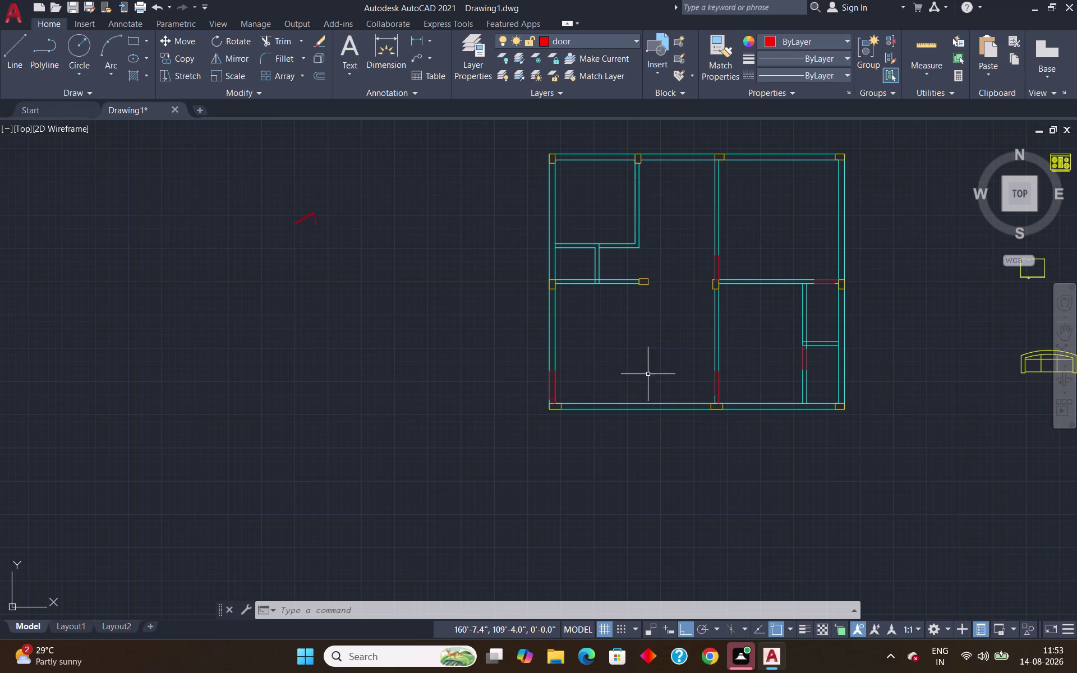
scroll(up, 3)
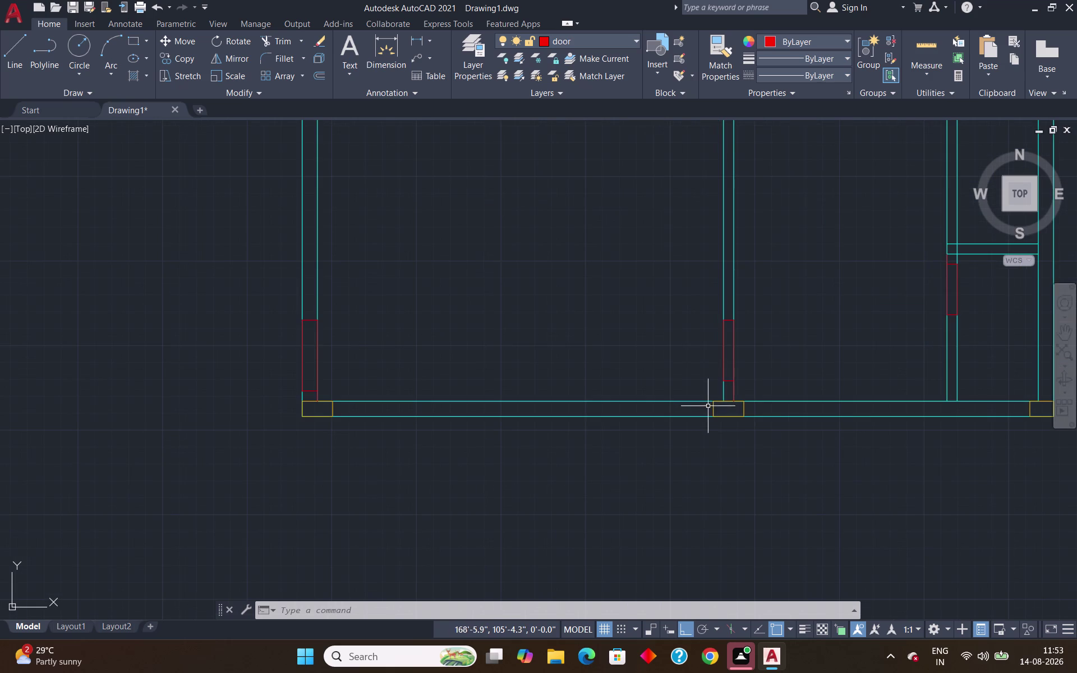
Draw a closed 8-foot opening outline across the bottom wall, starting 2' left of the middle column.
key(l)
key(Return)
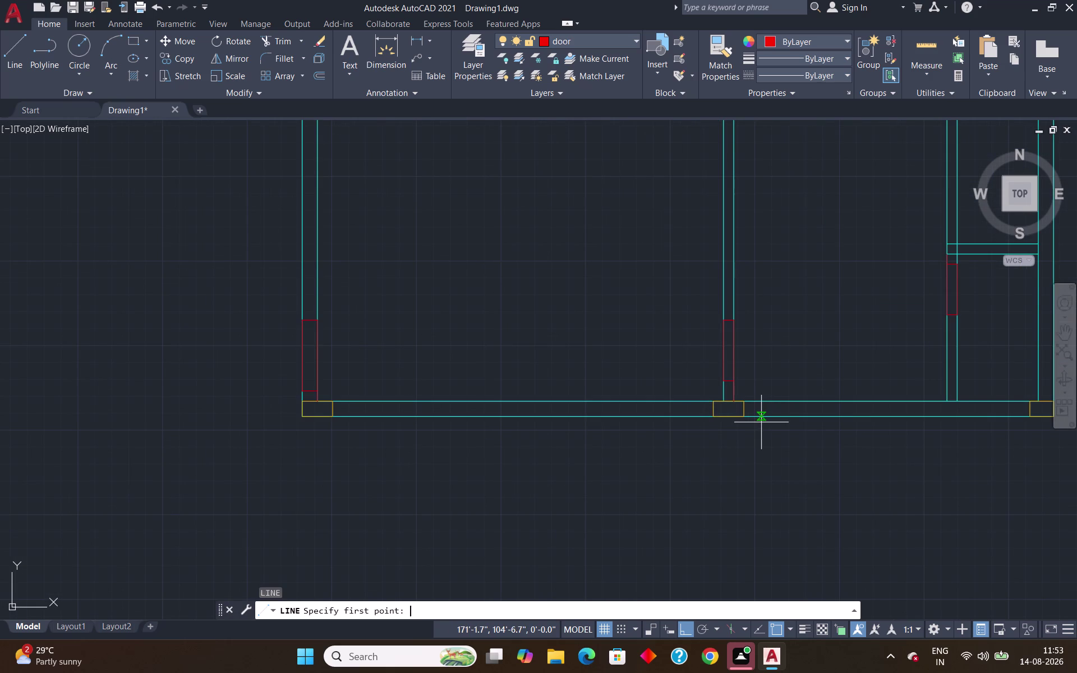
click(714, 403)
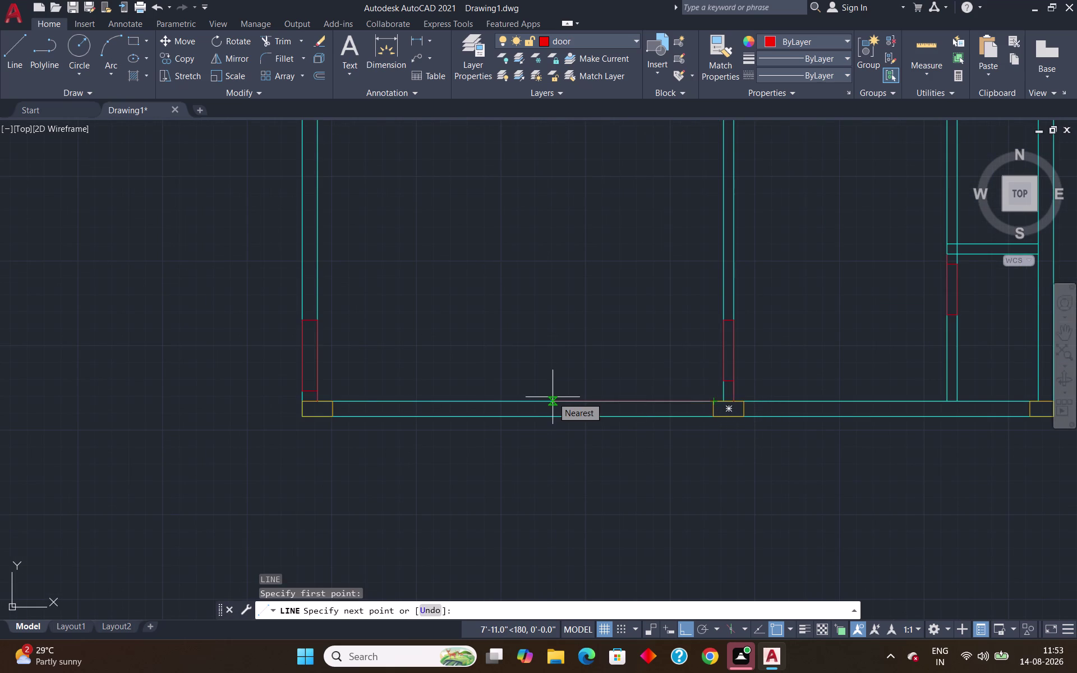
text(2')
key(Return)
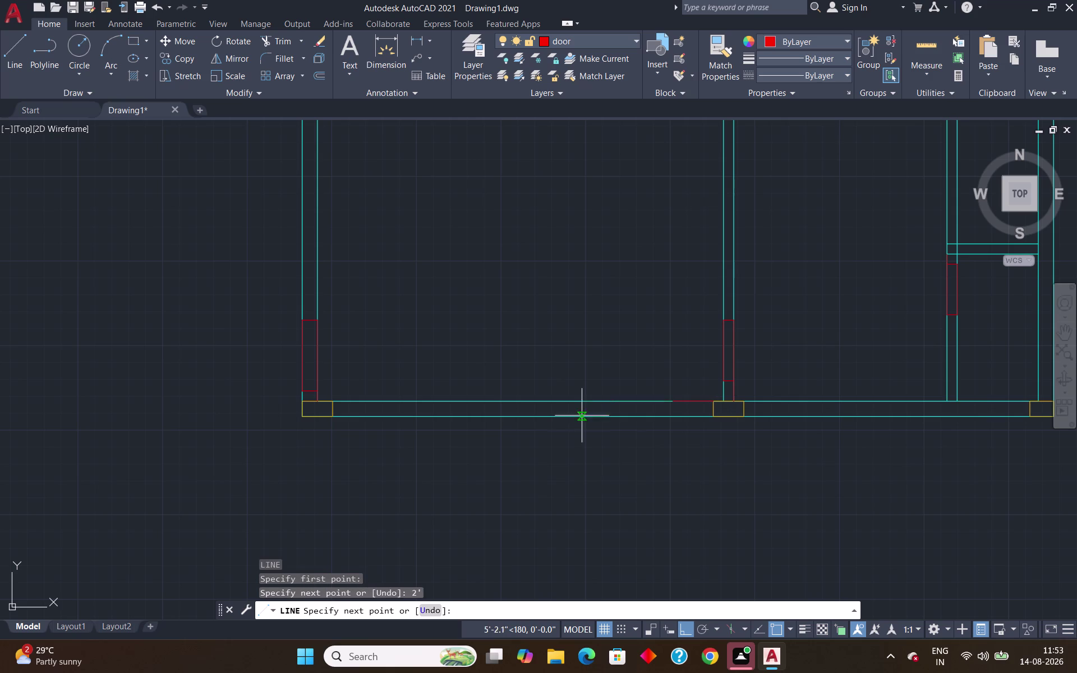
click(673, 418)
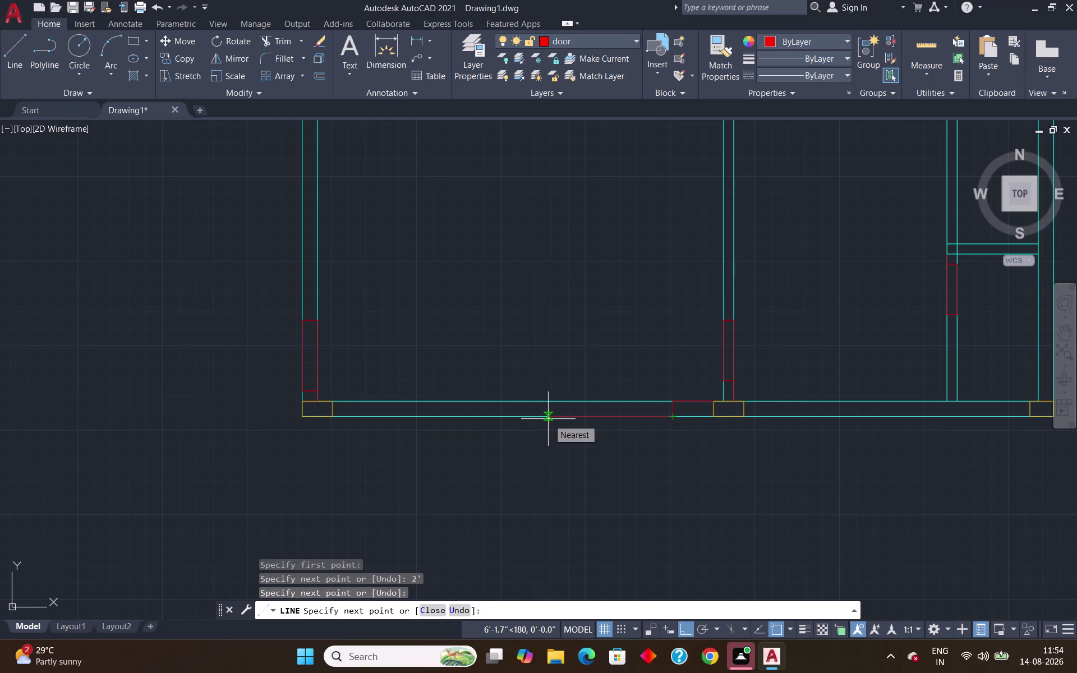
text(8')
key(Return)
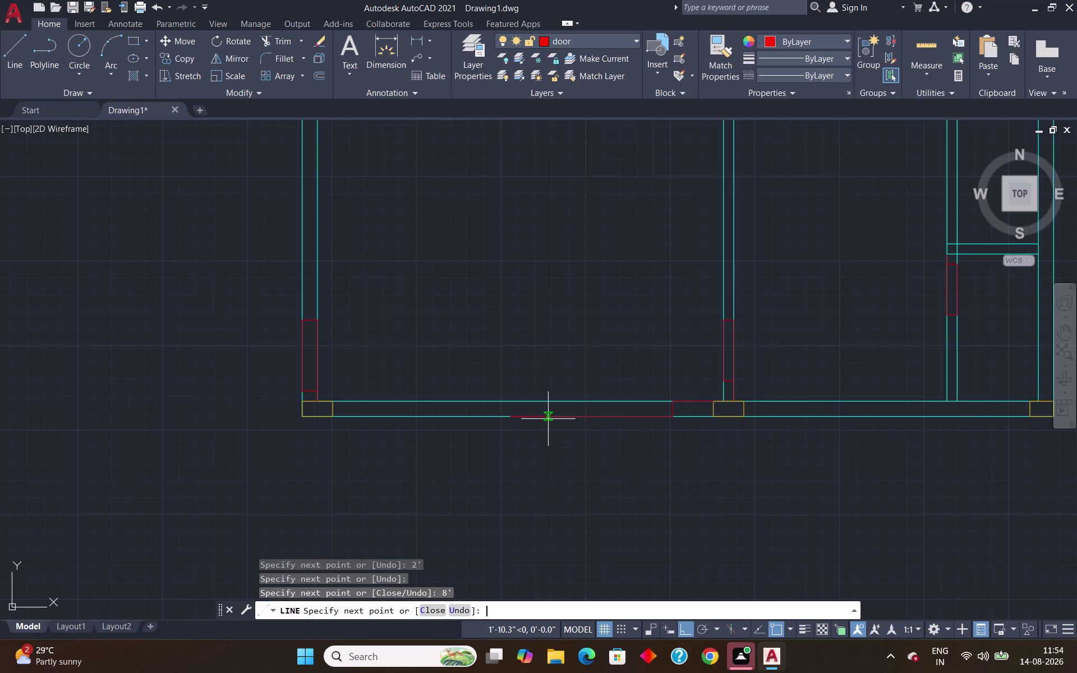
click(510, 403)
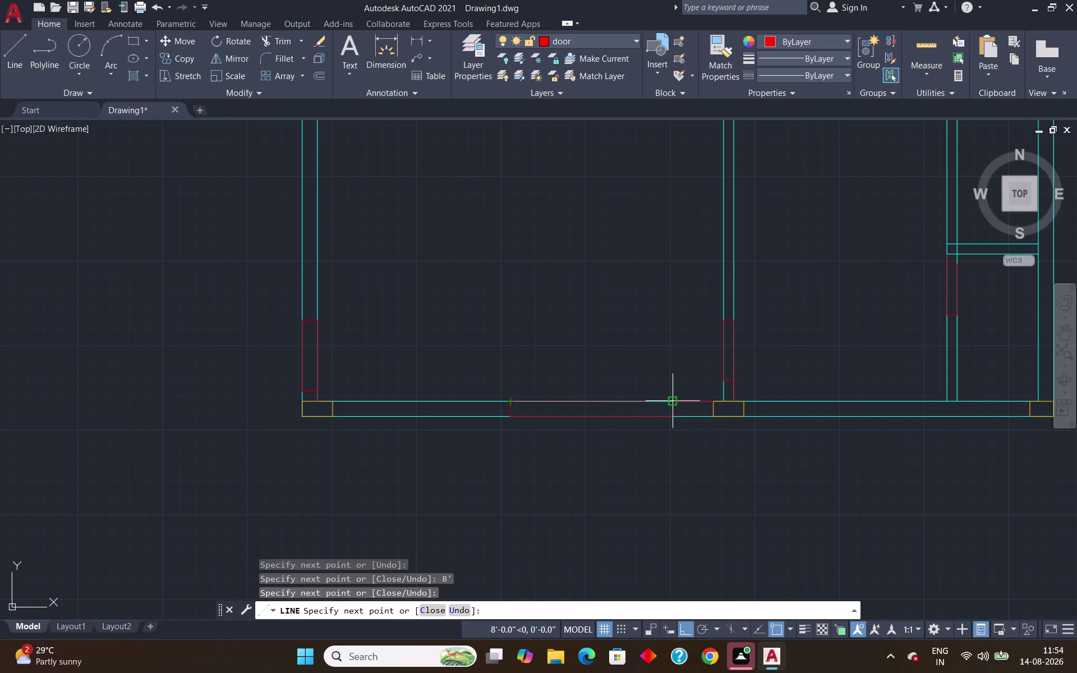
click(674, 402)
key(Return)
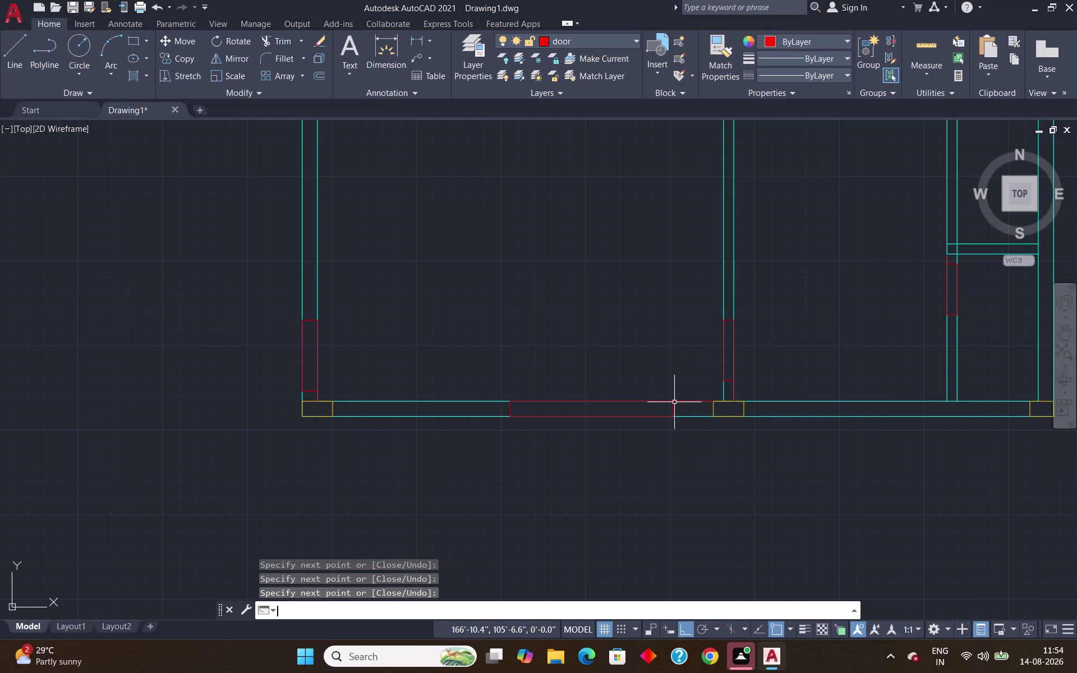
scroll(down, 3)
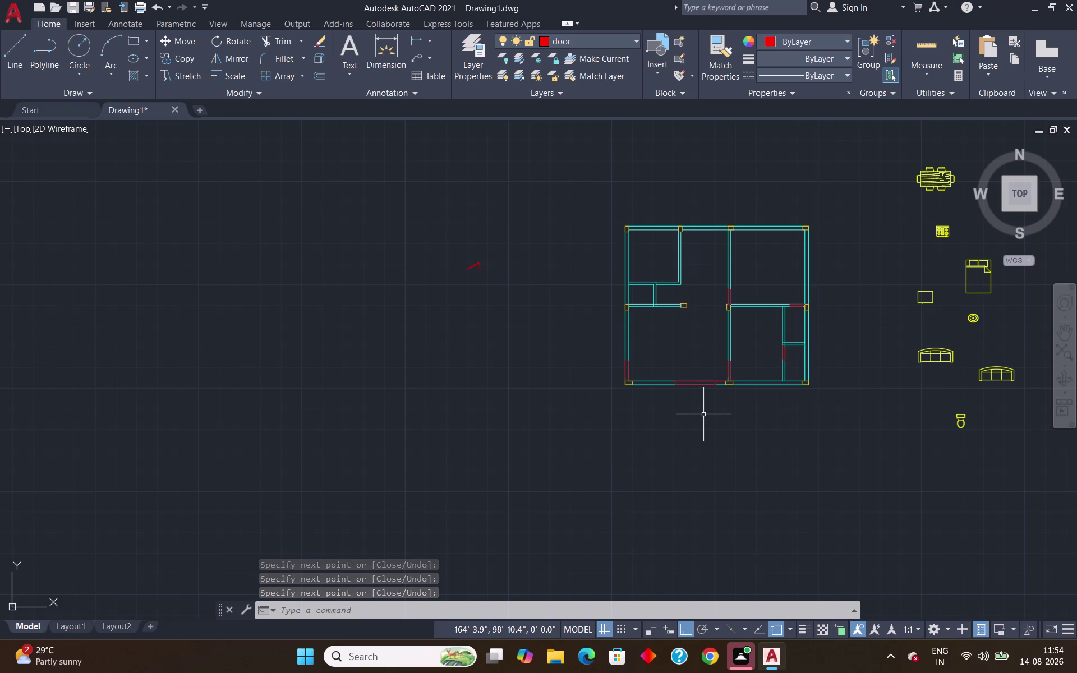
Zoom in on the stray door block left of the floor plan and select it.
scroll(up, 3)
scroll(down, 3)
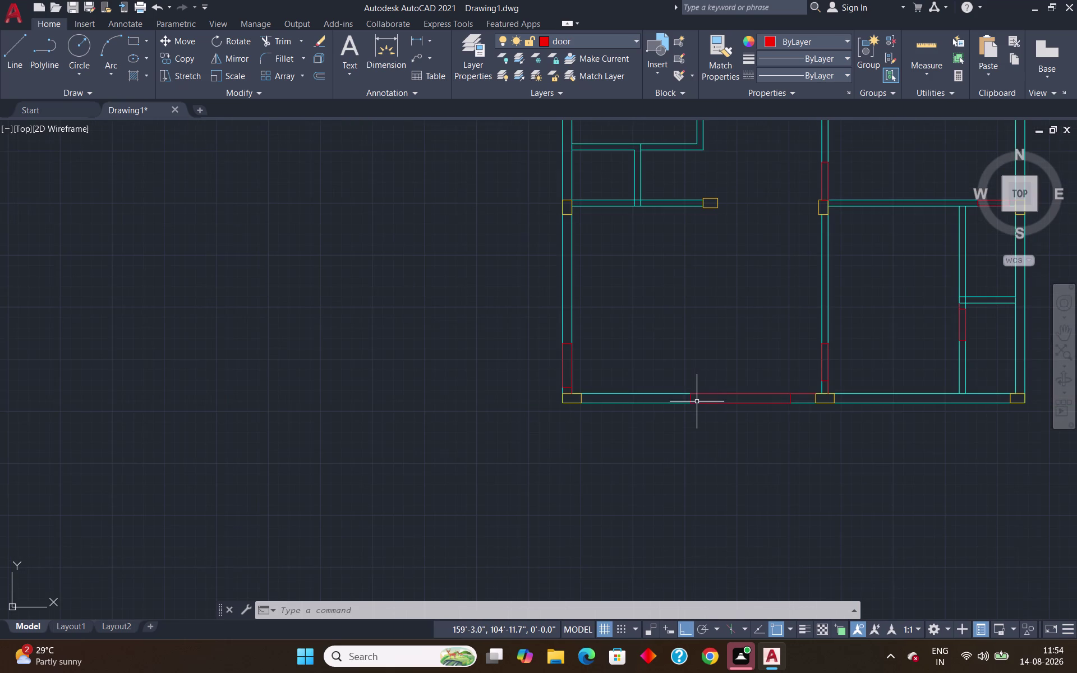
scroll(down, 3)
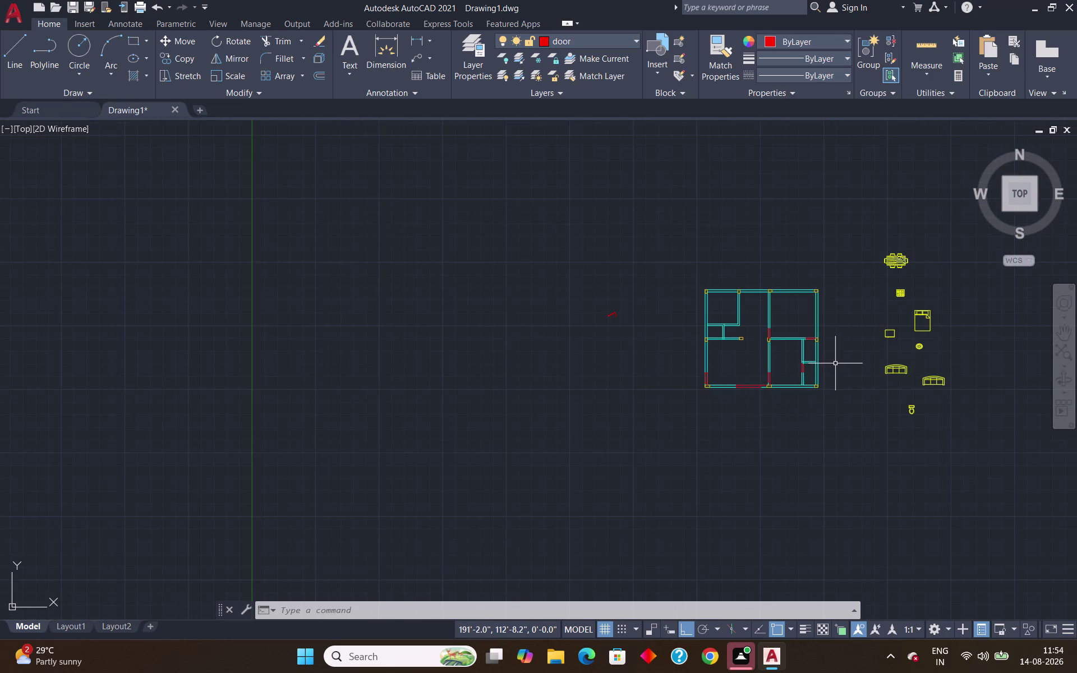
scroll(up, 3)
scroll(down, 3)
scroll(up, 3)
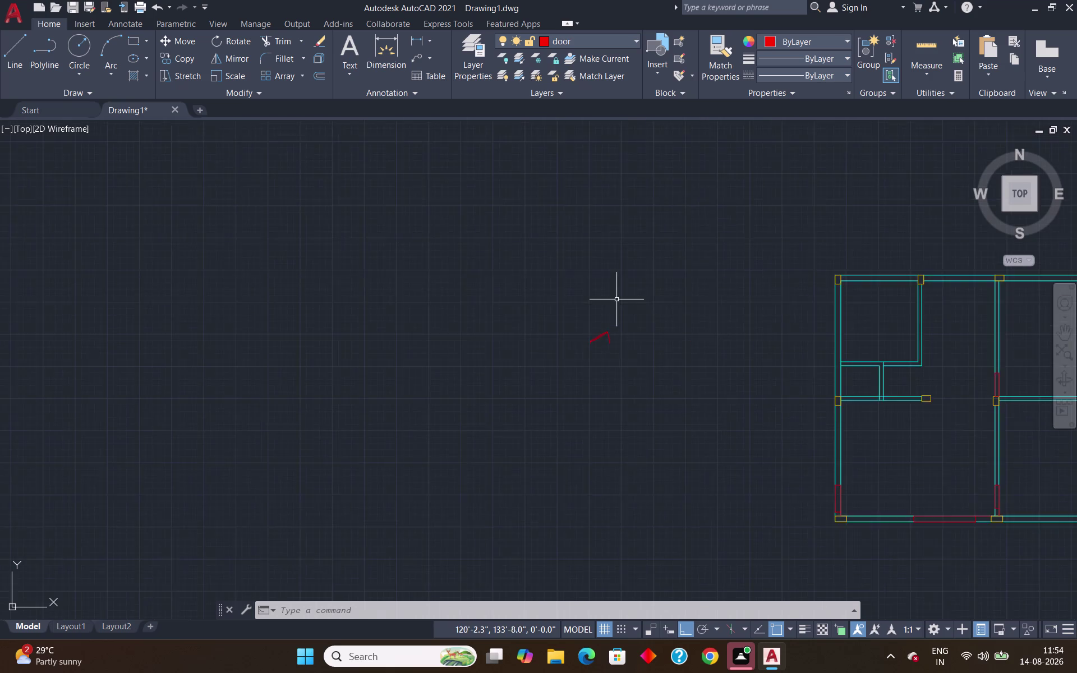
scroll(up, 3)
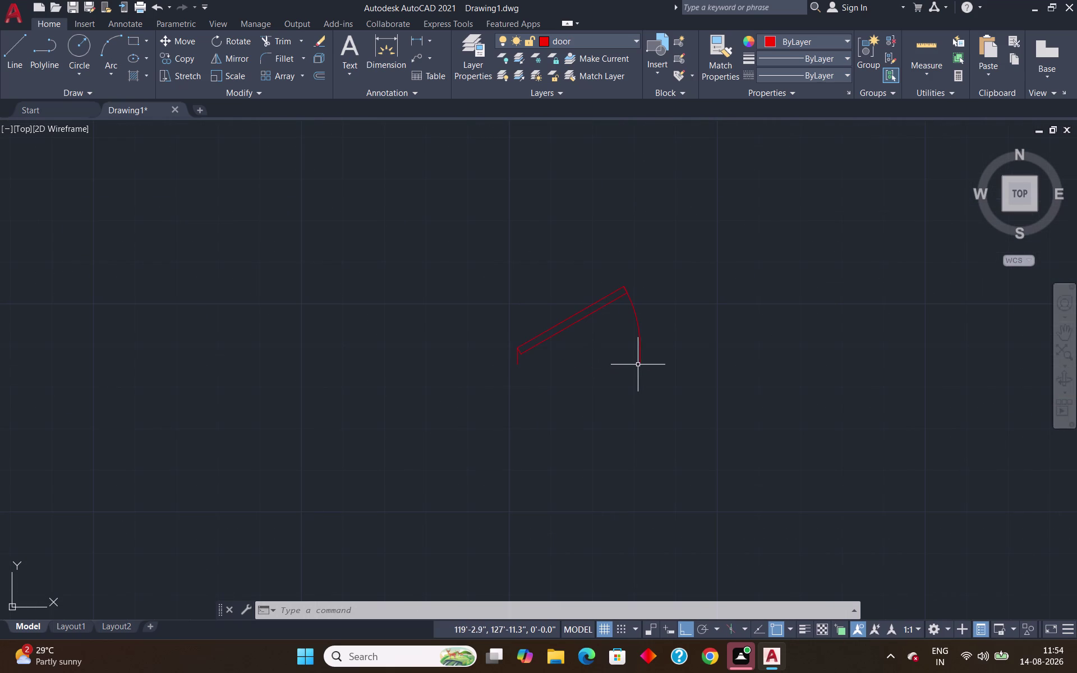
click(638, 363)
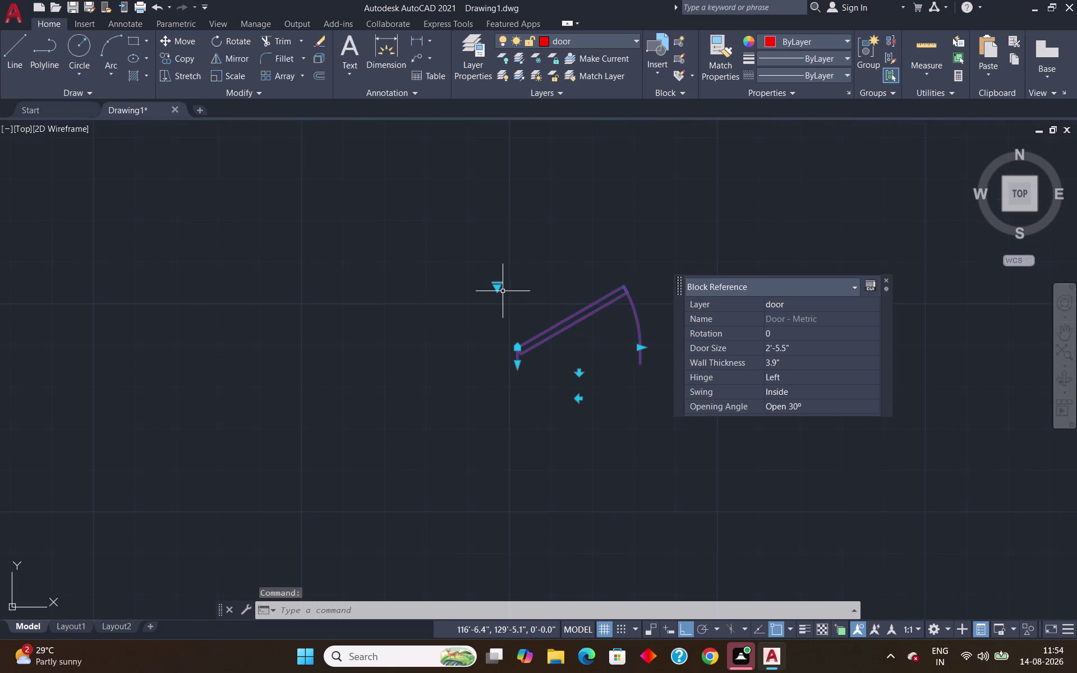
Choose Open 90° from the door's opening-angle grip and clear the selection.
click(499, 287)
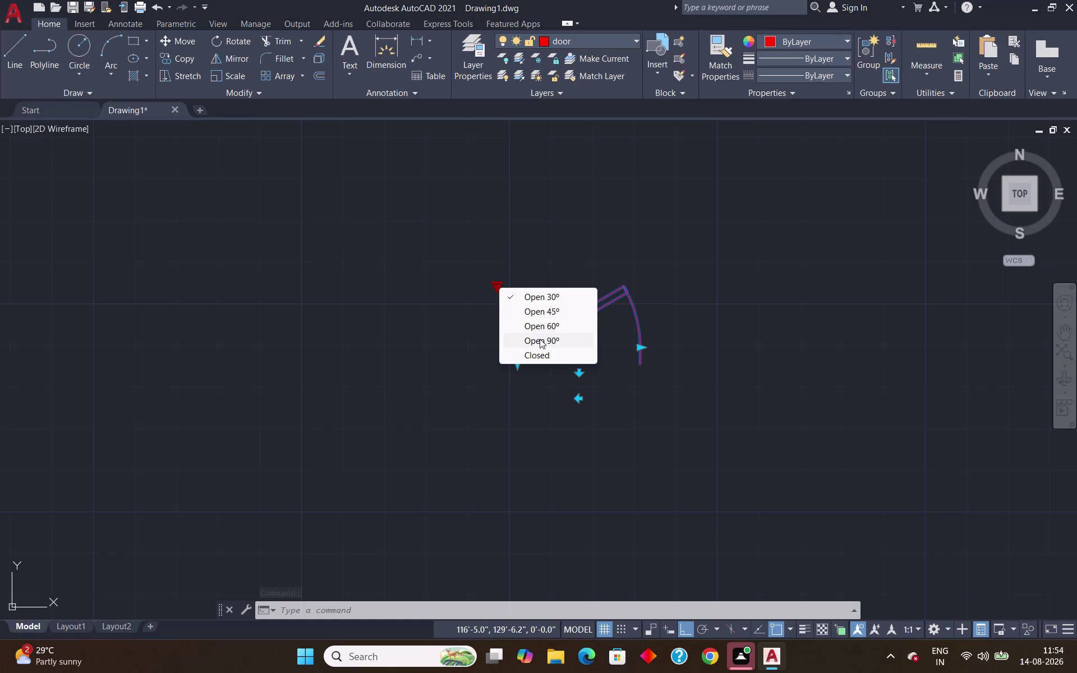
click(540, 339)
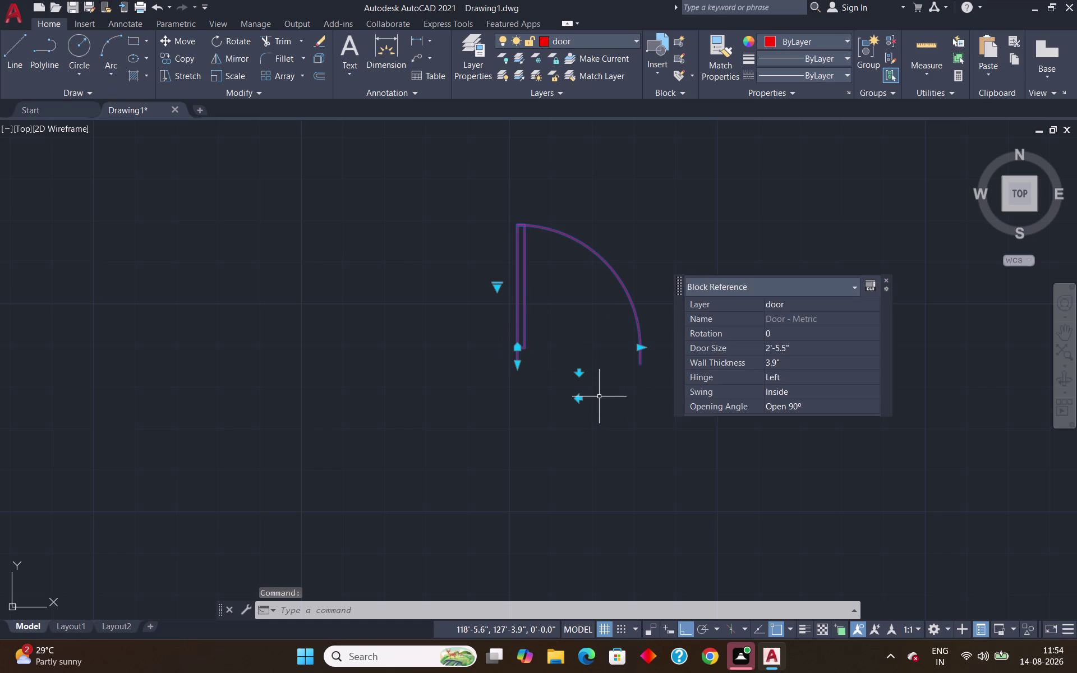
key(Return)
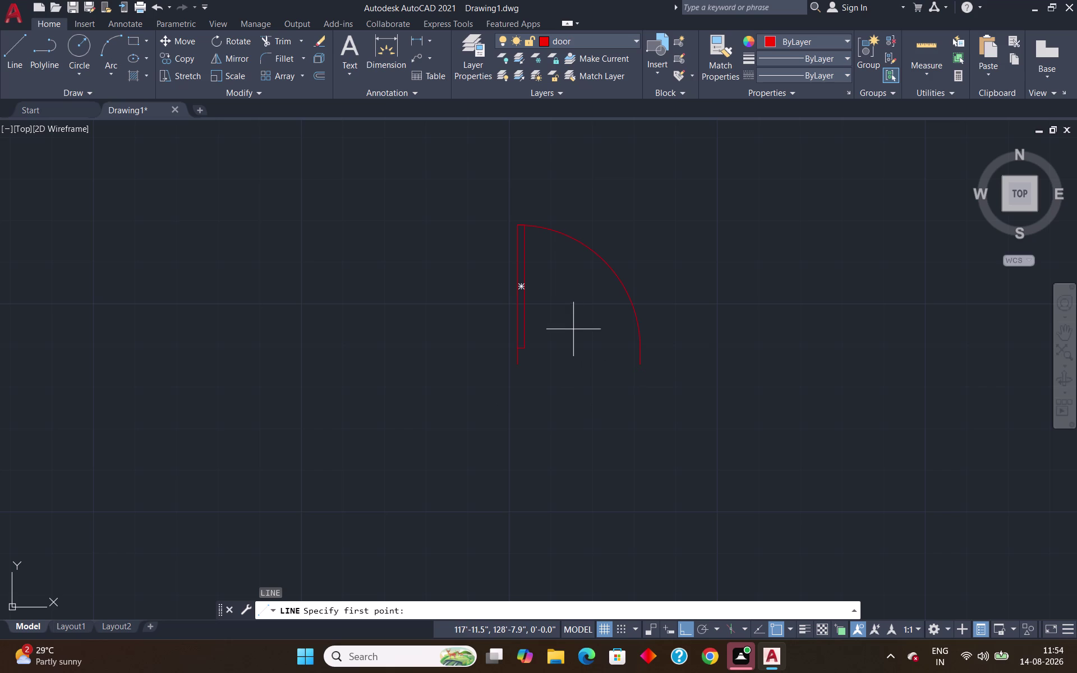
Cancel a stray line, reselect the door block and dismiss its property summary.
click(517, 361)
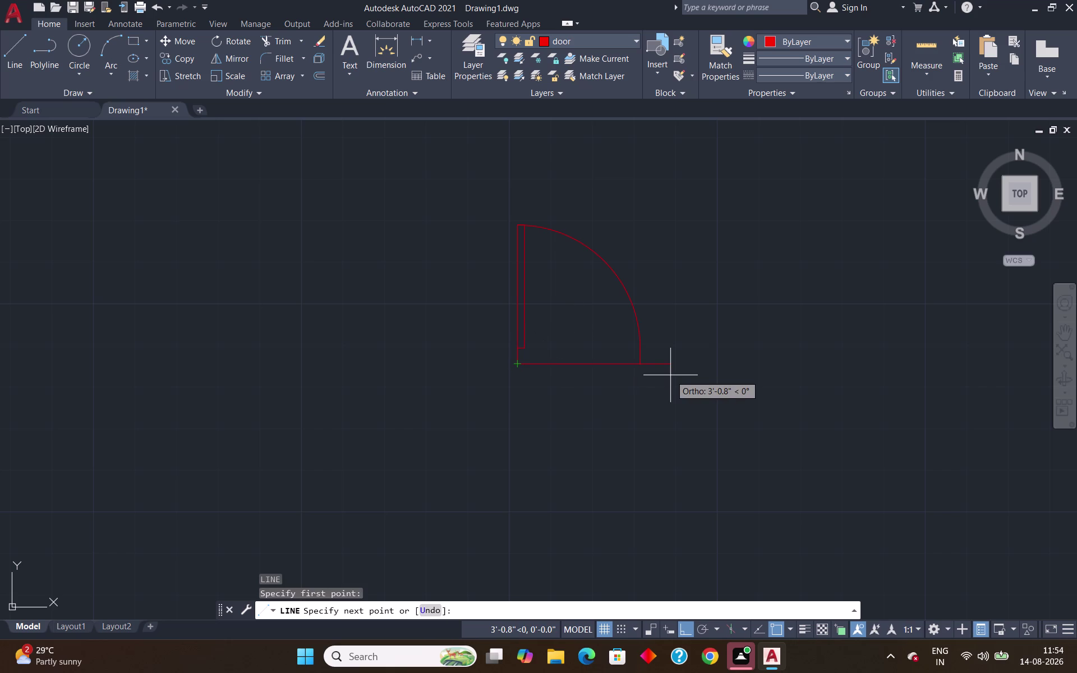
key(Escape)
key(Escape)
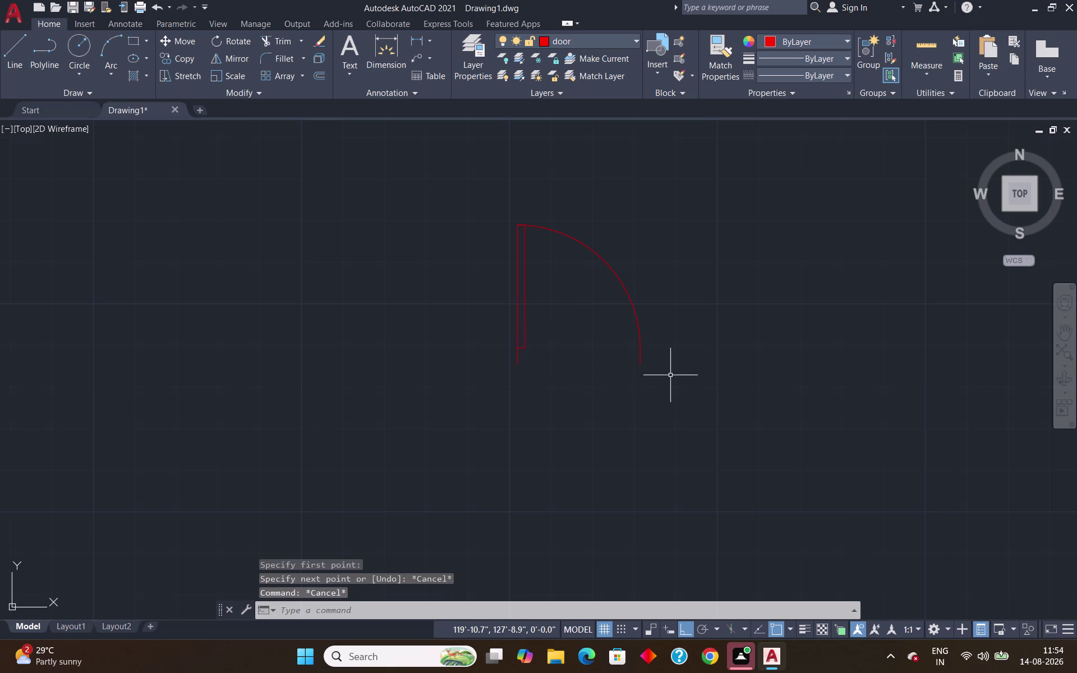
click(669, 209)
click(561, 335)
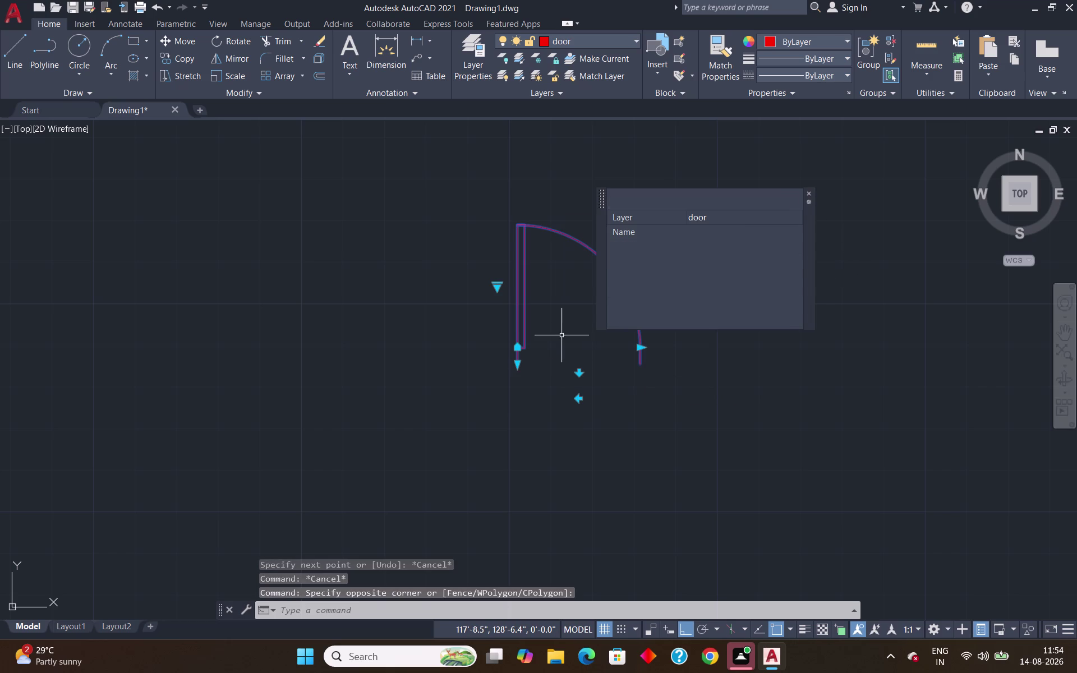
click(806, 190)
click(811, 192)
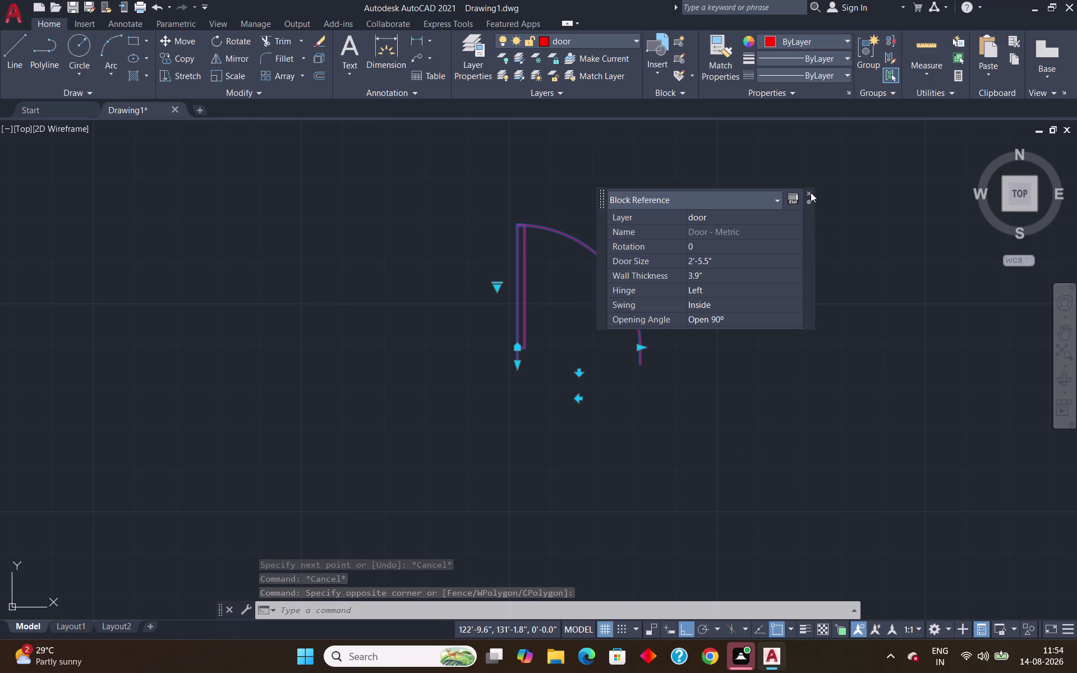
Mirror the door about a vertical axis at its arc end, keeping the original, then select both leaves.
text(m)
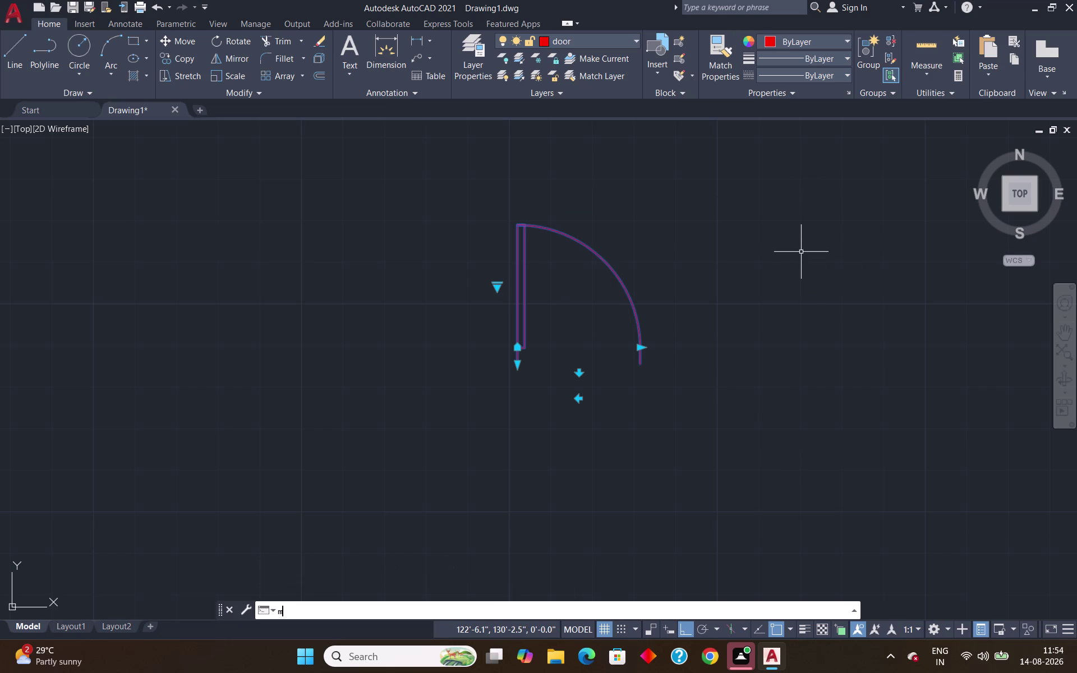
text(i)
key(Return)
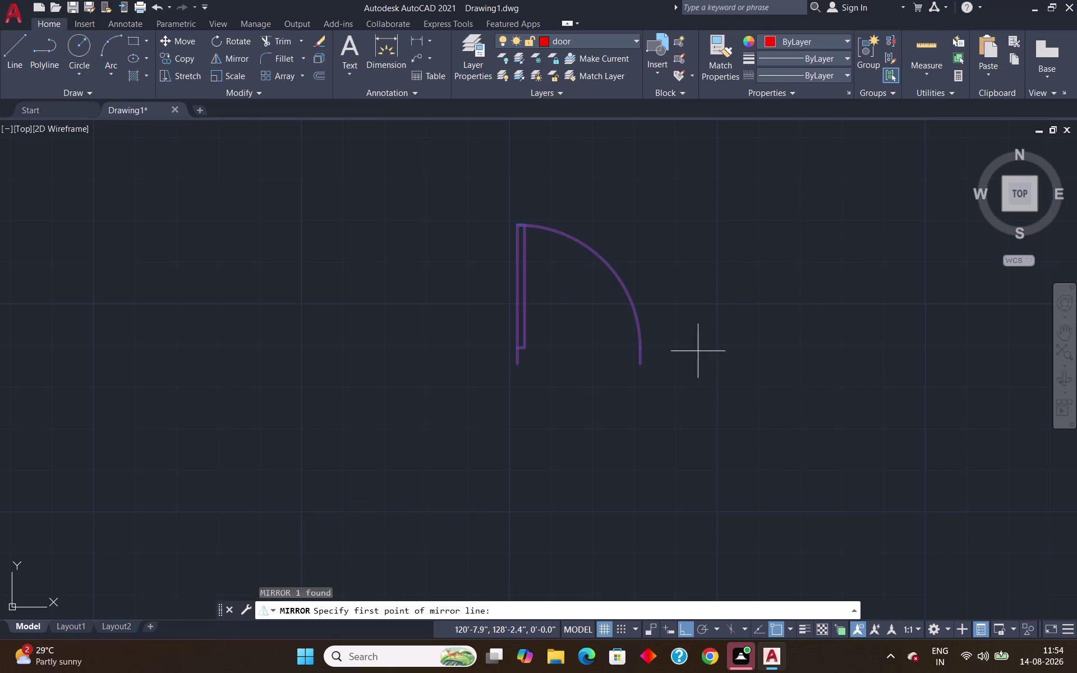
click(641, 366)
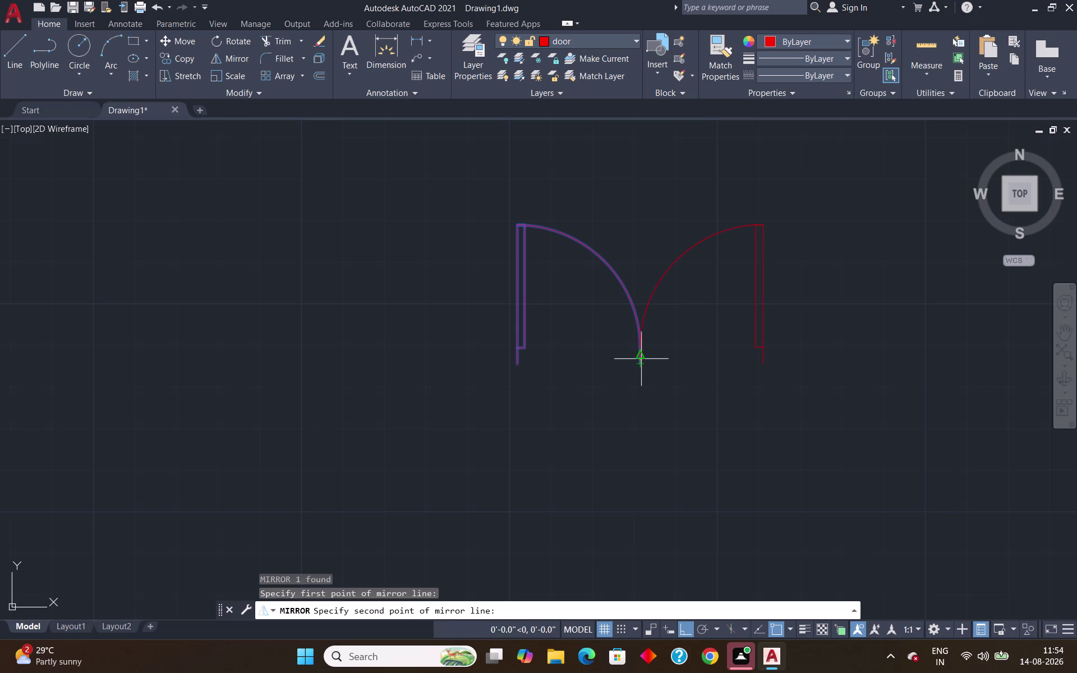
click(640, 205)
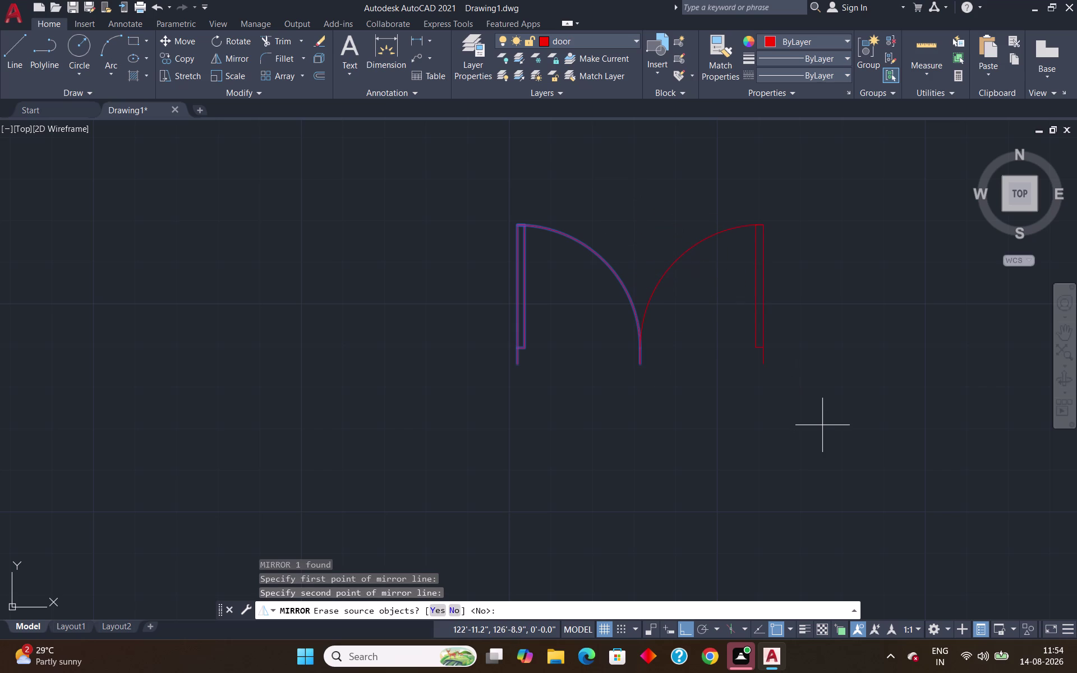
key(Return)
click(831, 179)
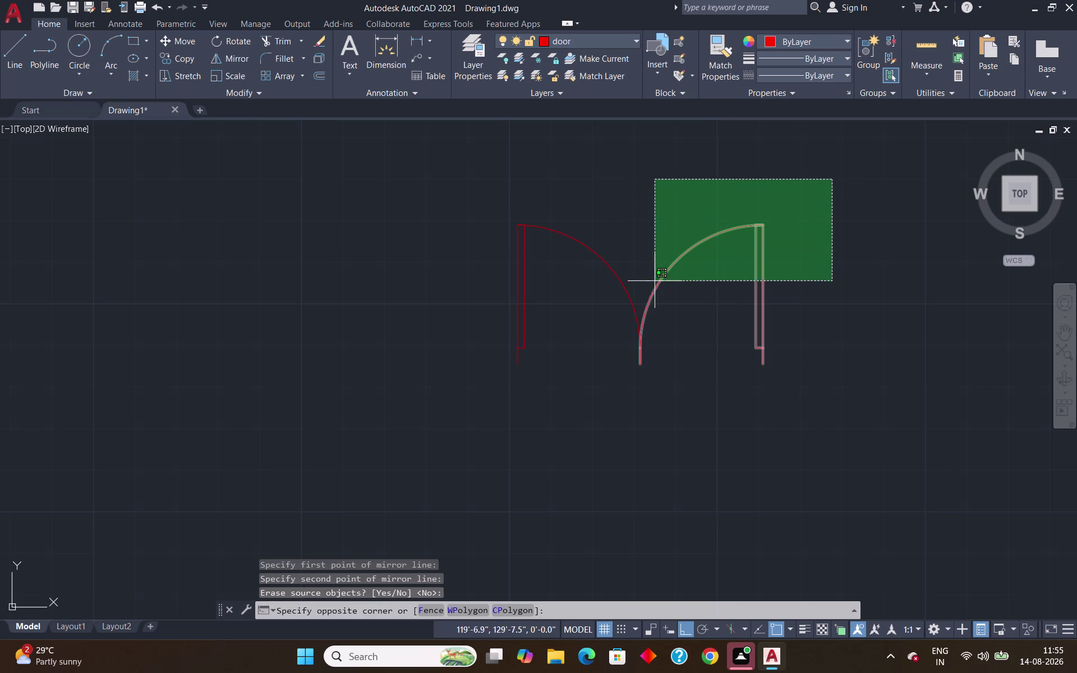
click(489, 384)
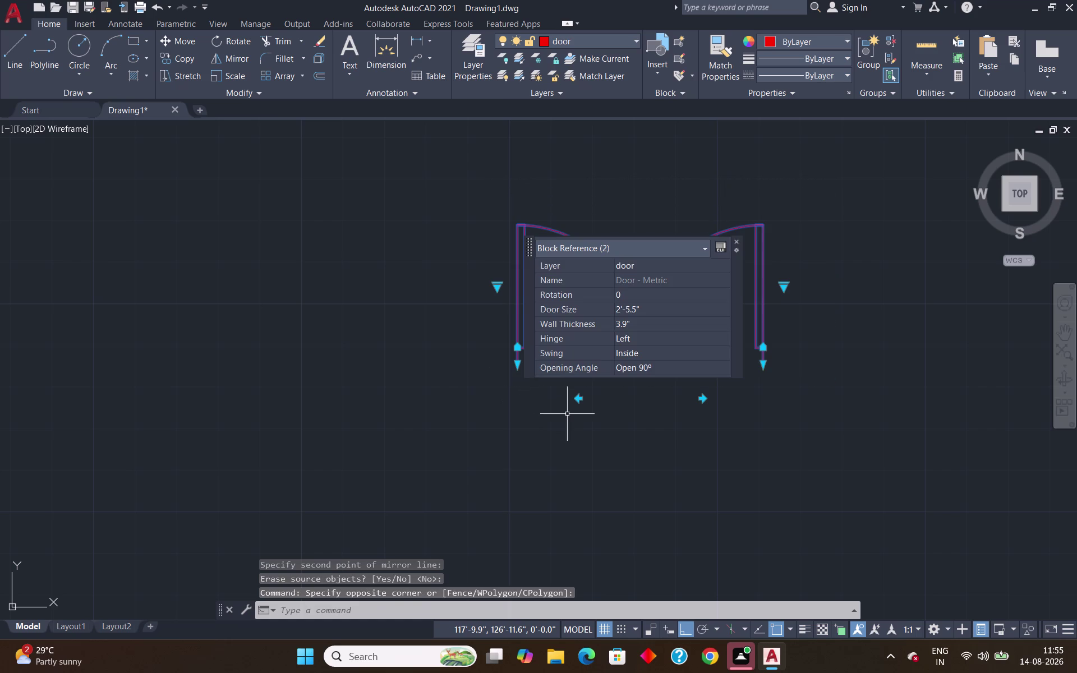
Copy the double door into the bottom-wall opening, then select the placed pair.
text(co)
key(Return)
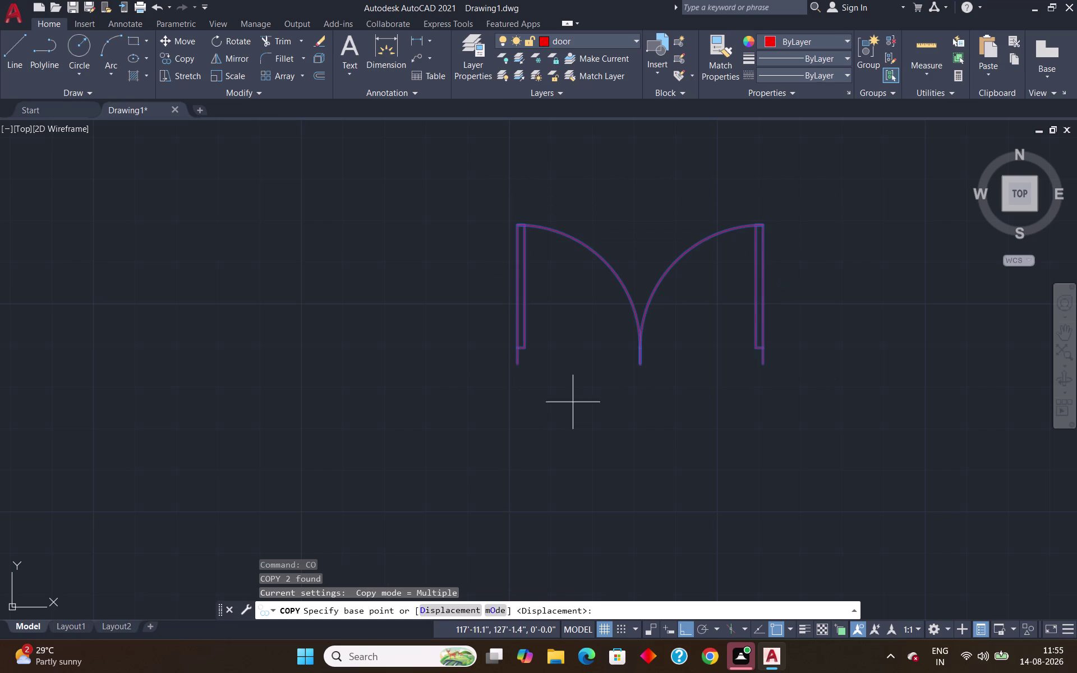
click(519, 365)
scroll(down, 3)
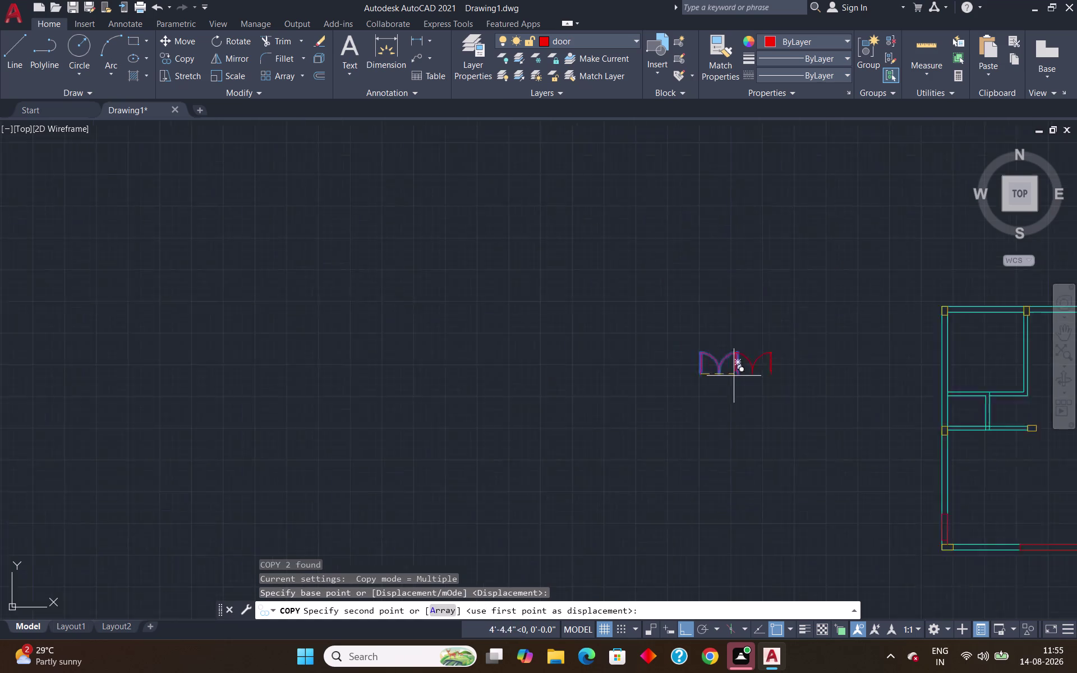
scroll(down, 3)
scroll(up, 3)
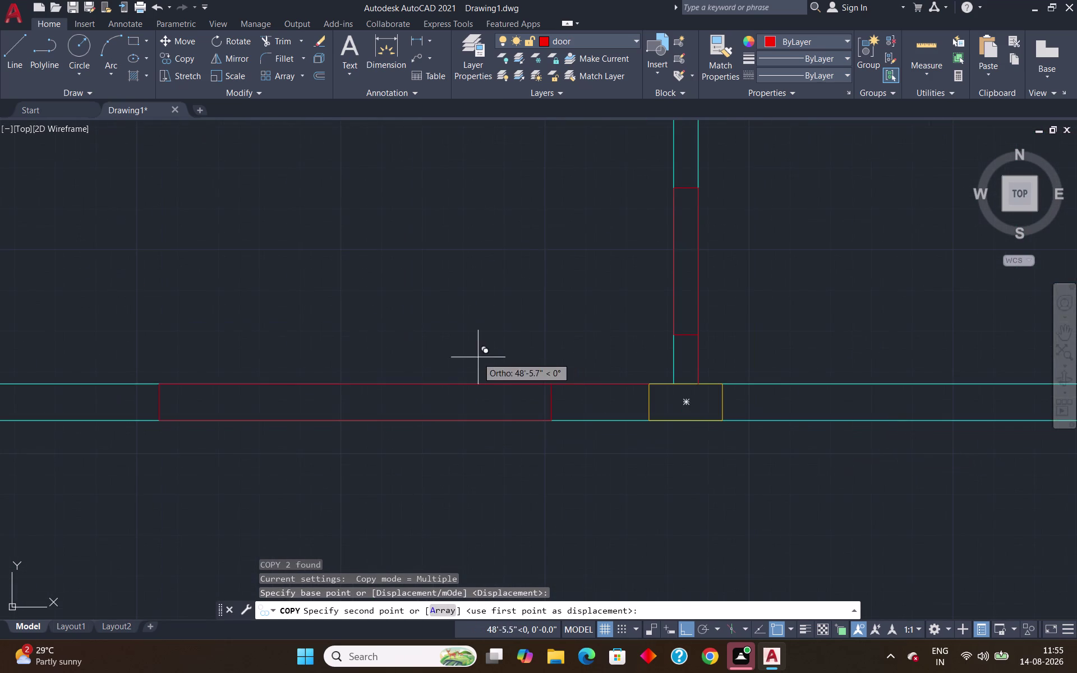
scroll(down, 3)
scroll(up, 3)
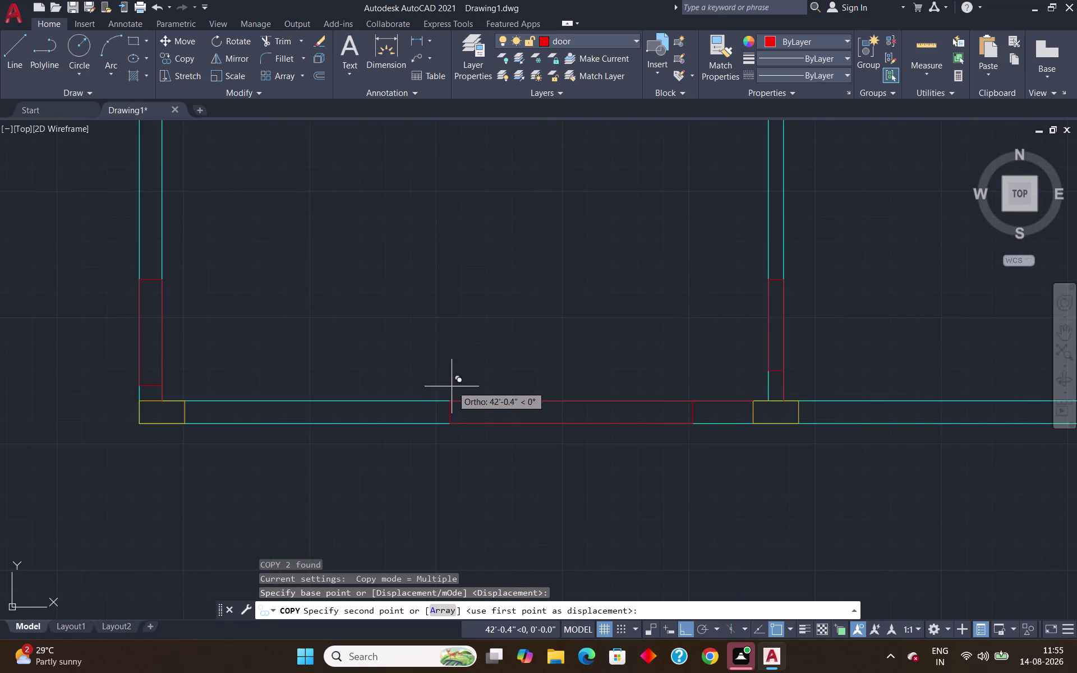
click(446, 400)
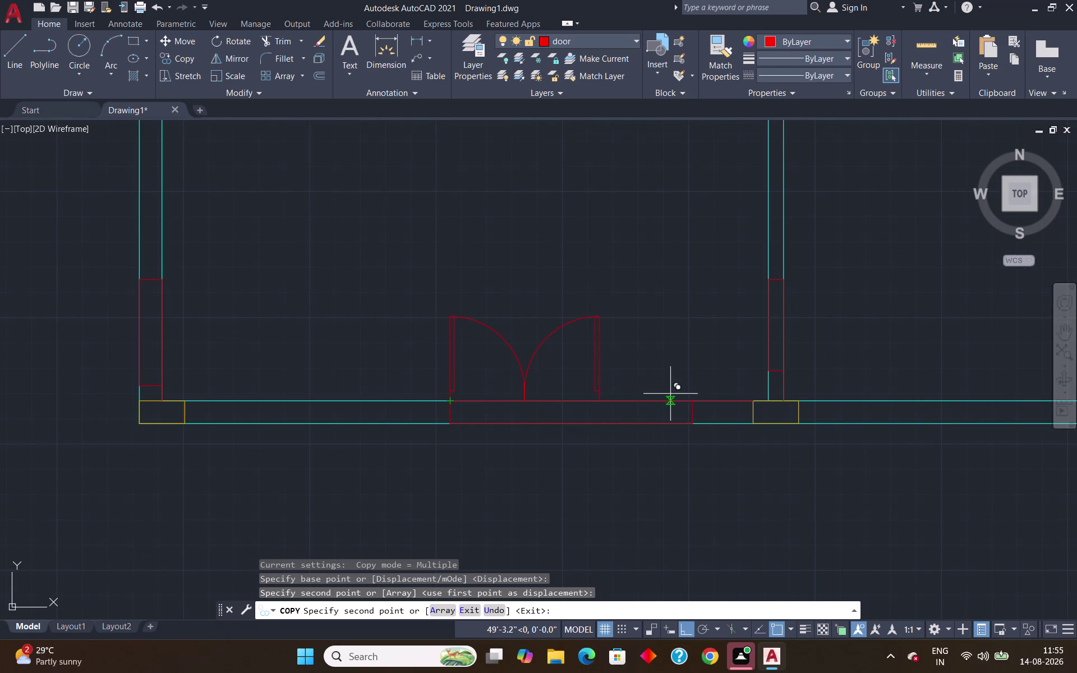
scroll(down, 3)
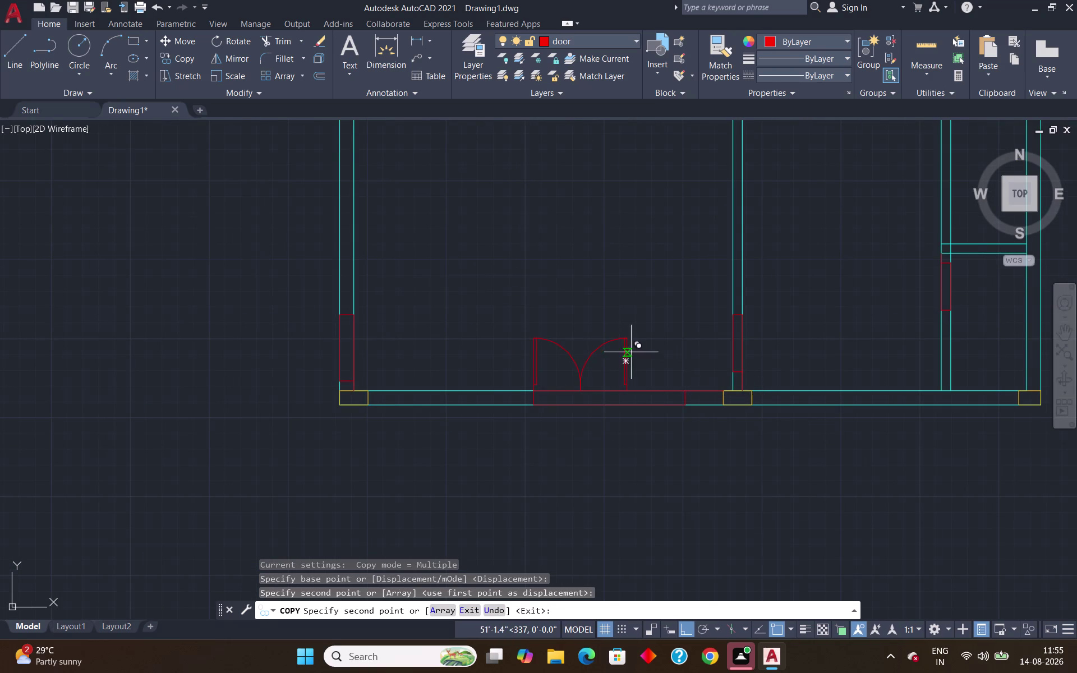
click(656, 317)
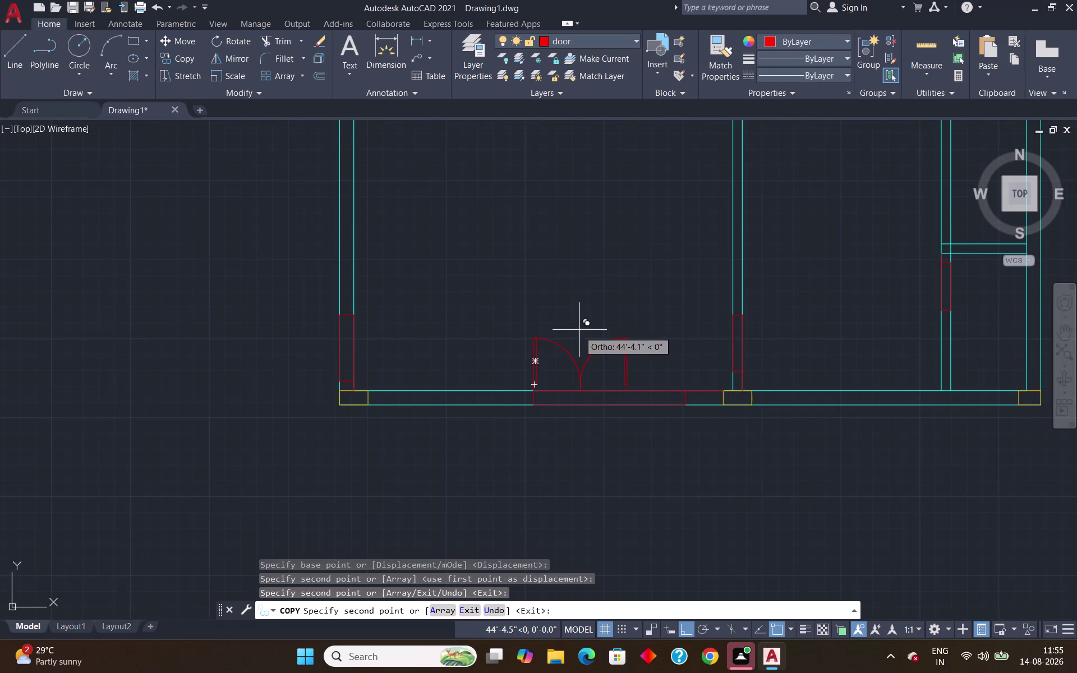
key(Escape)
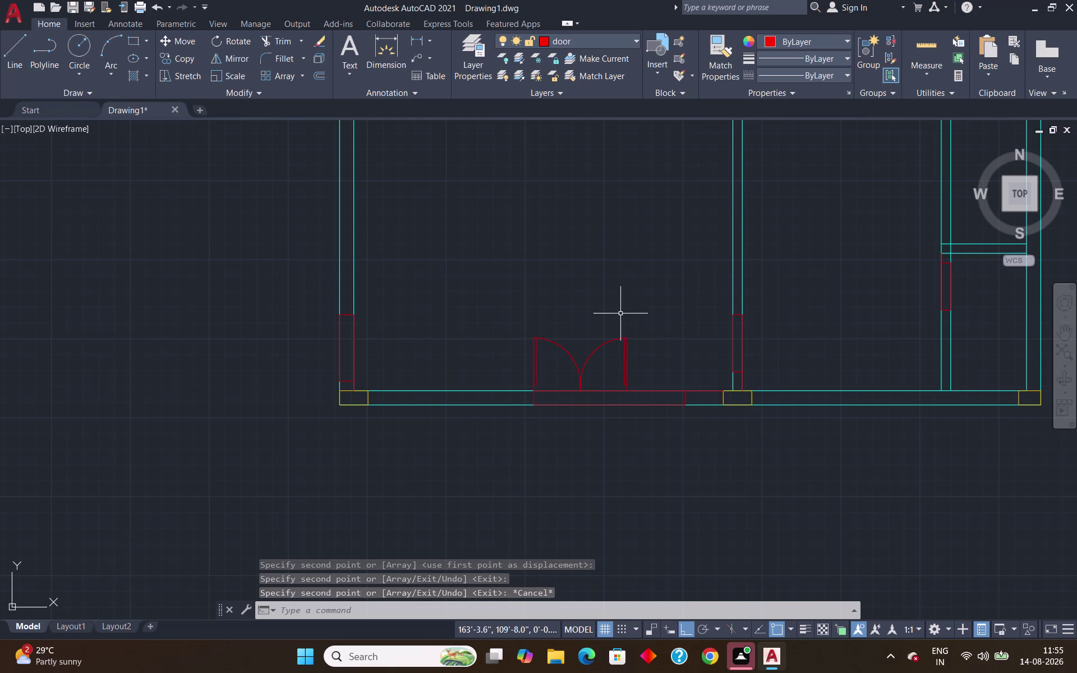
click(640, 317)
click(563, 381)
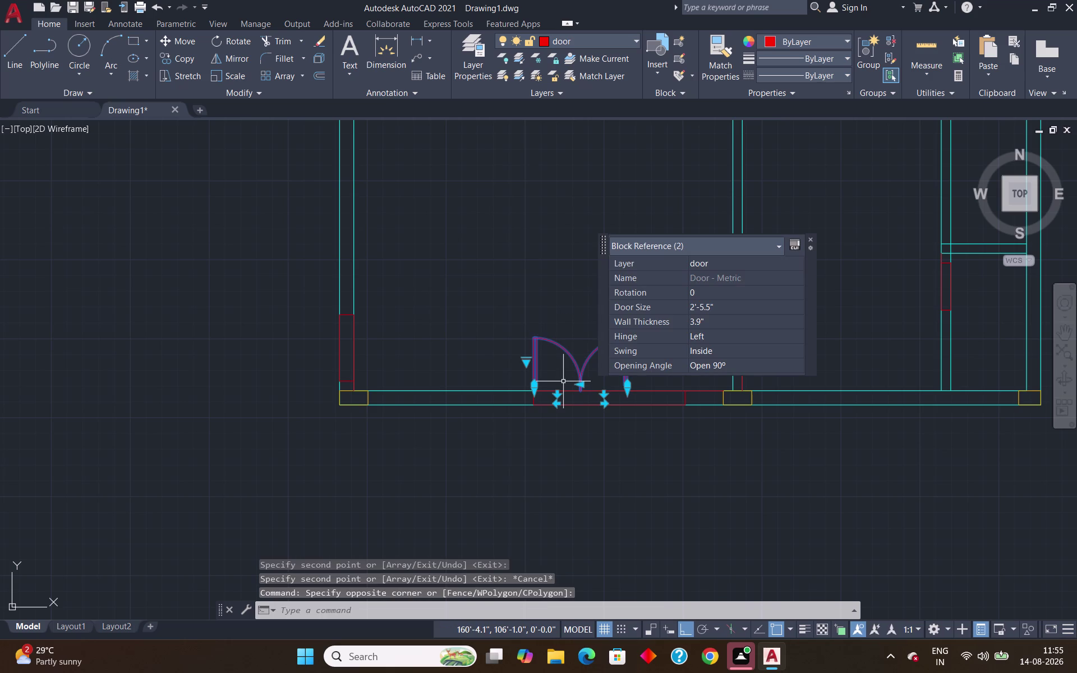
Delete the placed double door and the loose mirrored leaf, then select the remaining door.
key(Delete)
scroll(down, 3)
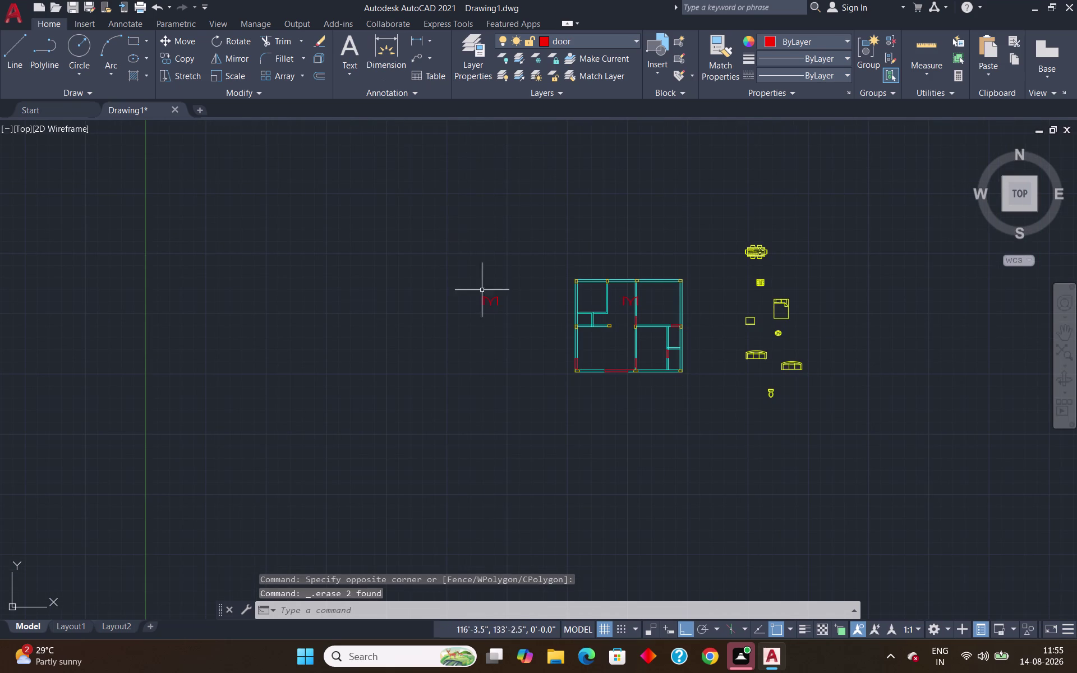
scroll(up, 3)
click(521, 278)
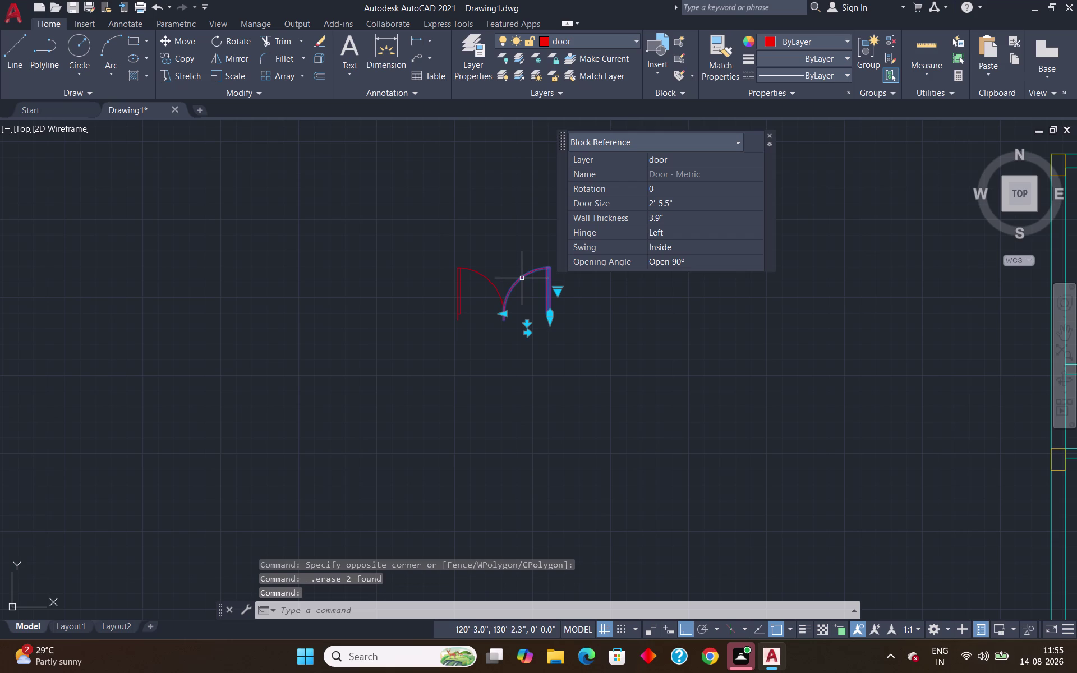
key(Delete)
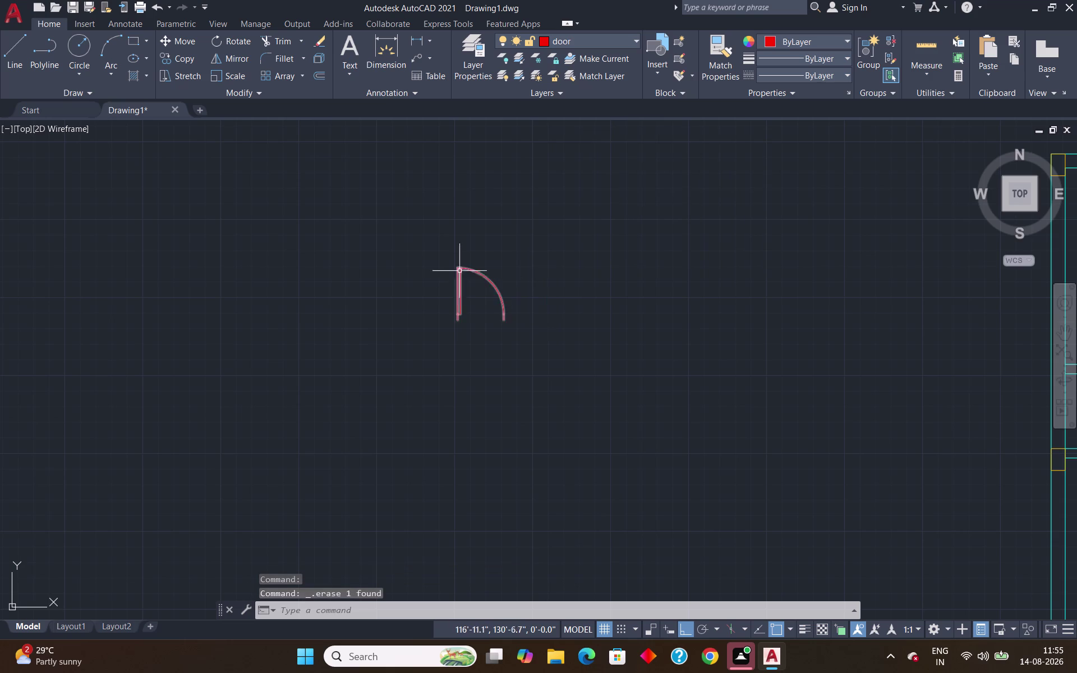
scroll(up, 3)
click(456, 266)
Scale the door by reference, from jamb bottom to arc end, to a new length of 4'.
text(s)
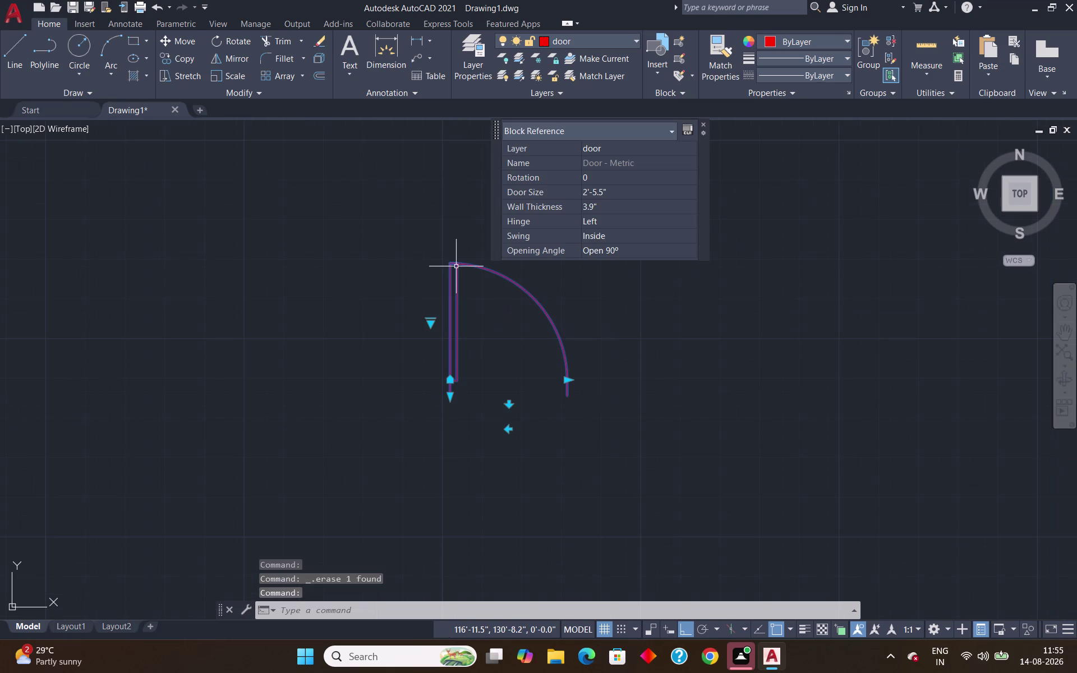
text(c)
key(Return)
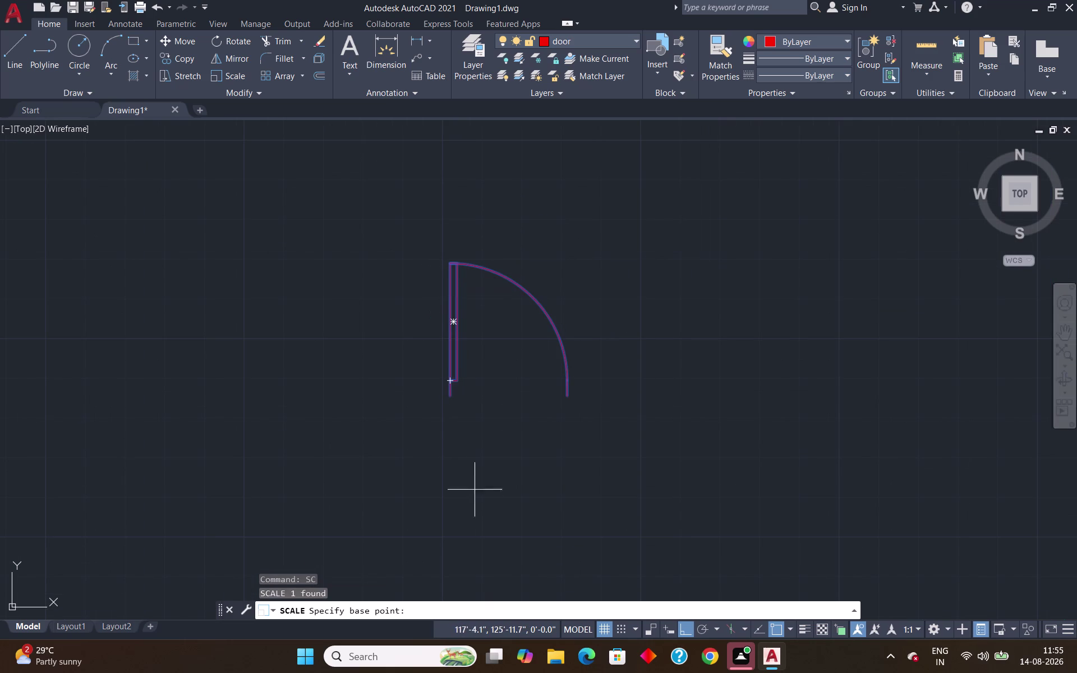
scroll(up, 3)
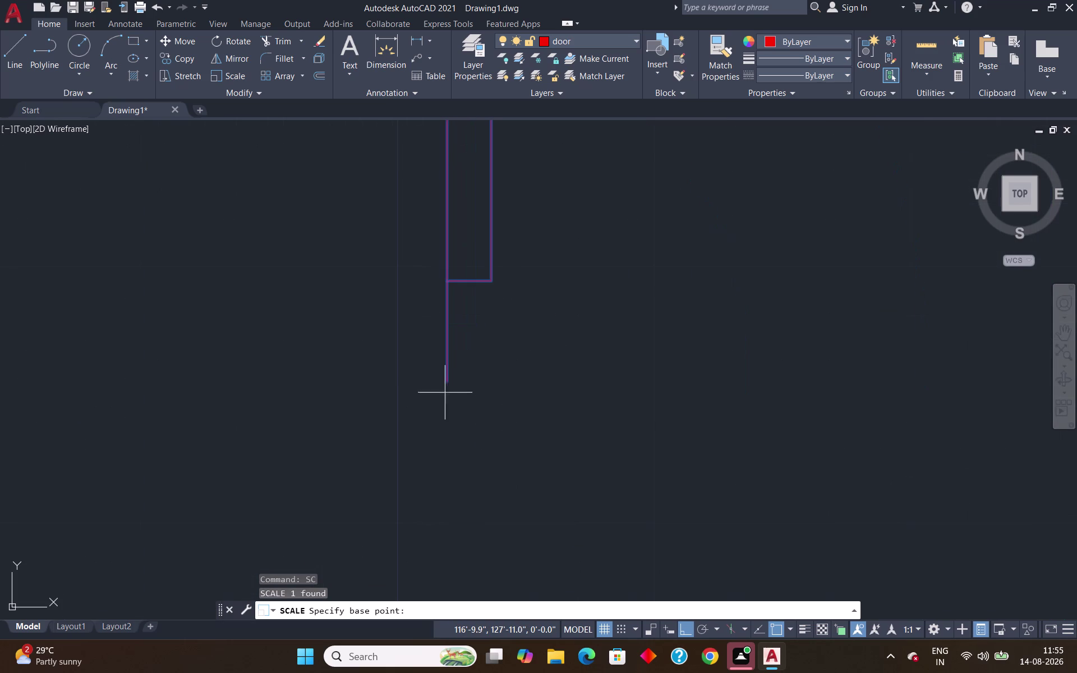
click(448, 385)
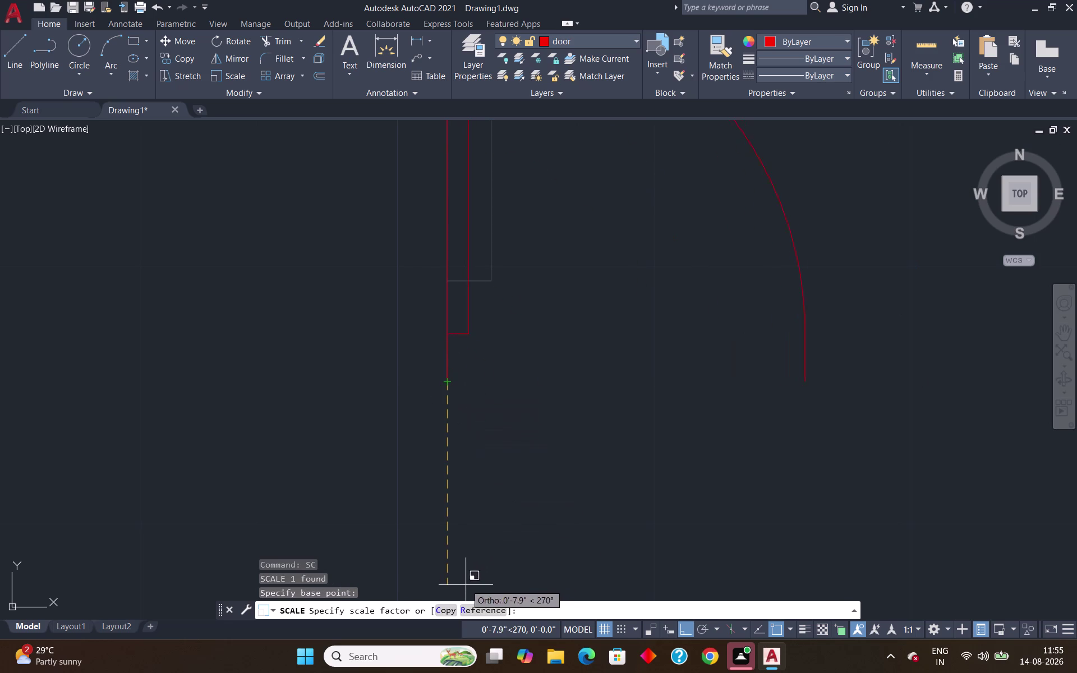
click(477, 606)
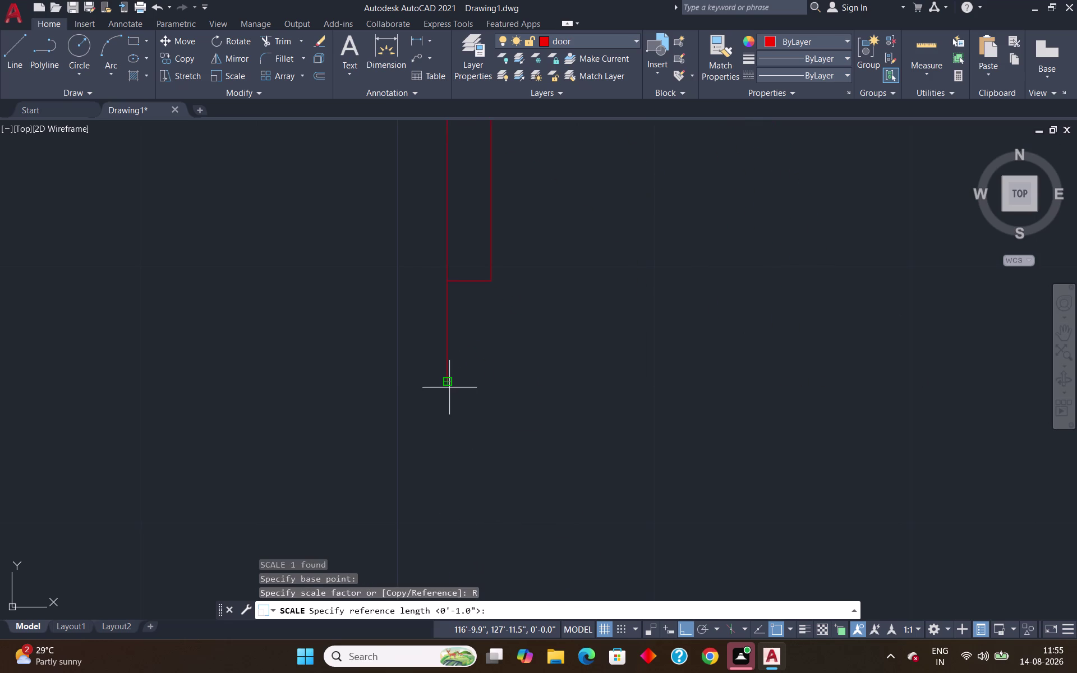
click(447, 383)
scroll(down, 3)
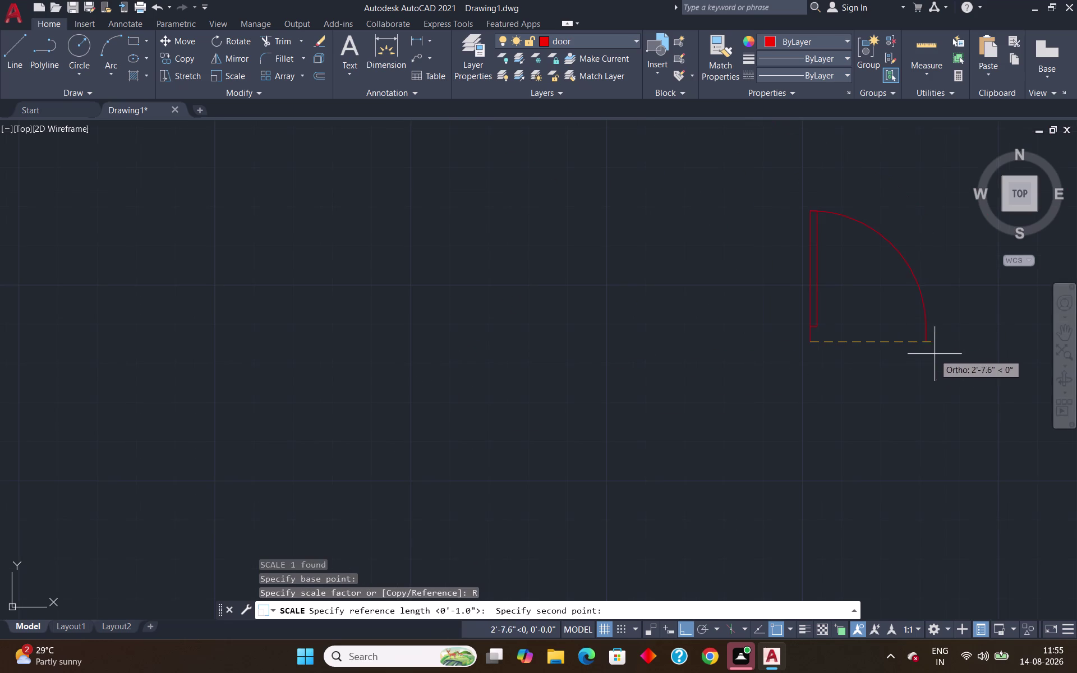
scroll(up, 3)
scroll(up, 3)
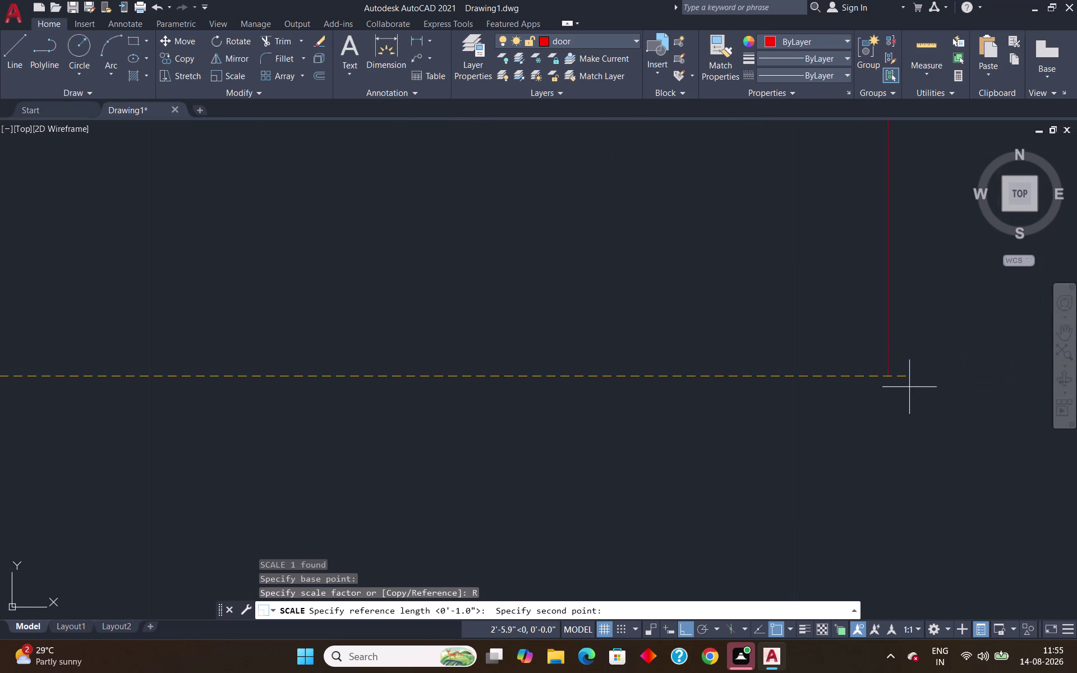
click(886, 377)
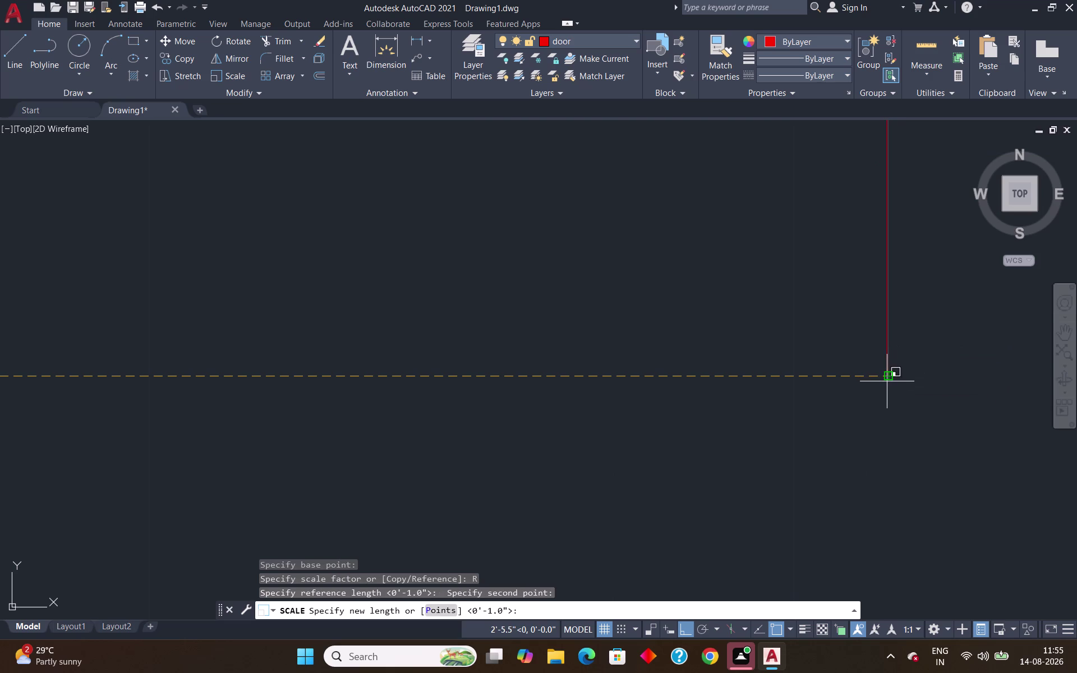
text(4')
key(Return)
Zoom out and select the rescaled door to check its new size.
scroll(down, 3)
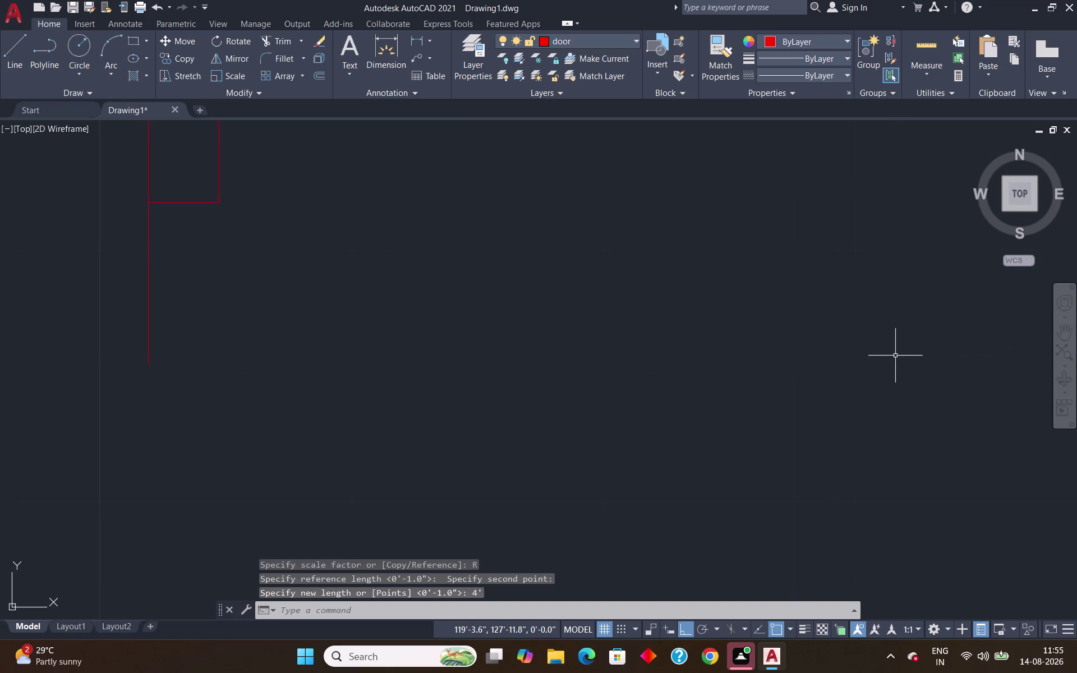
scroll(down, 3)
scroll(down, 3)
scroll(up, 3)
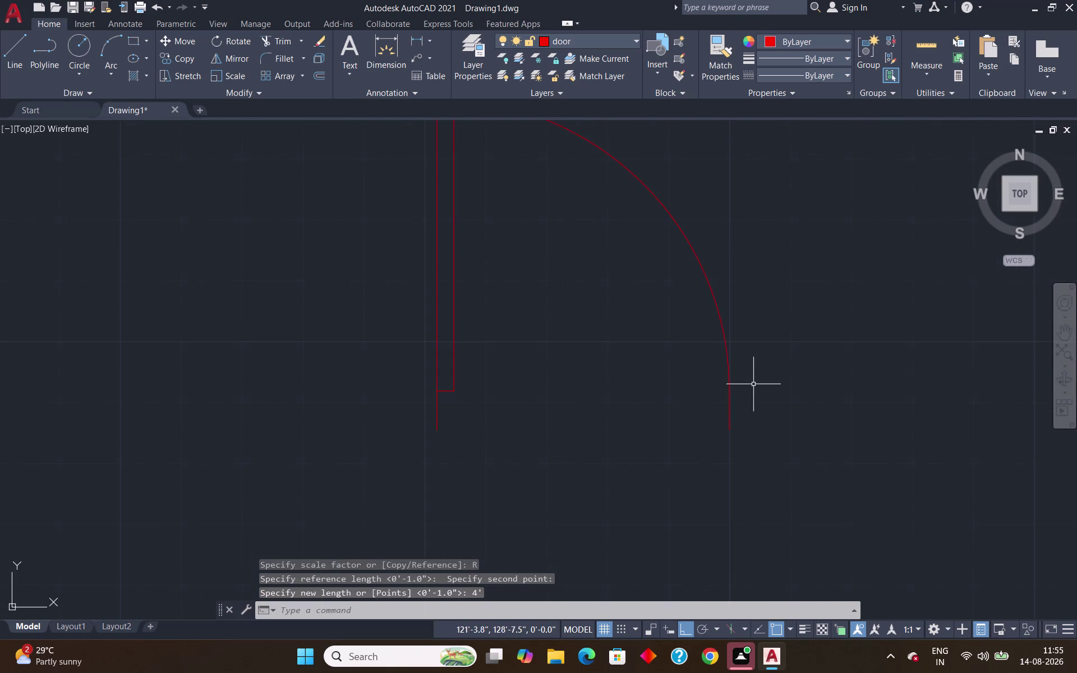
scroll(down, 3)
click(736, 386)
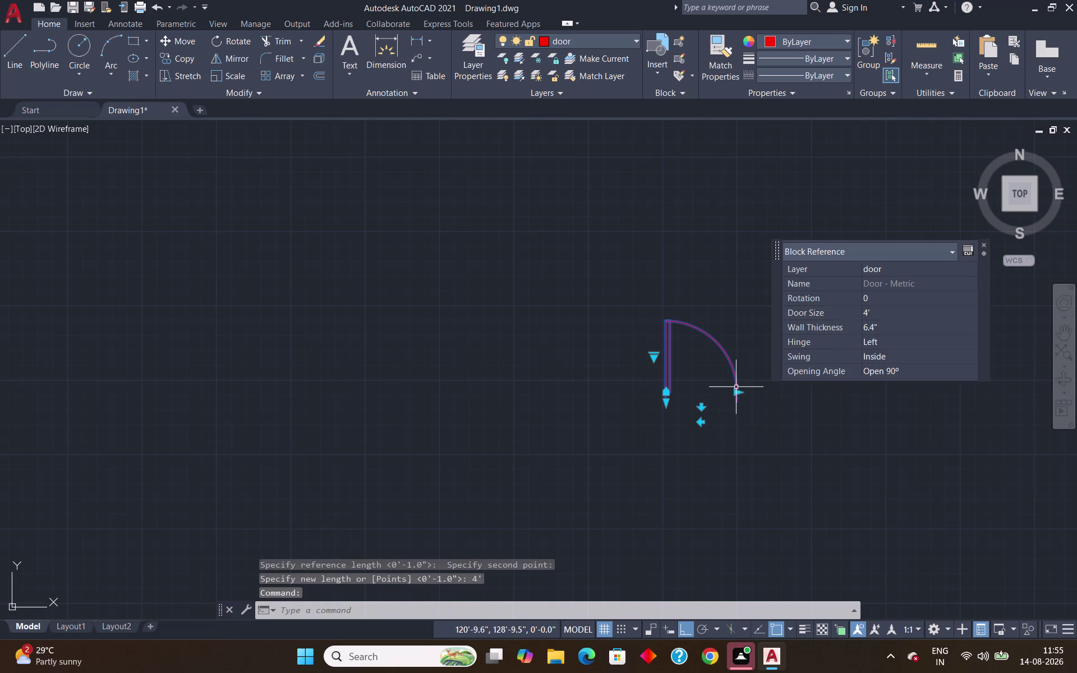
Mirror the 4-foot door about a vertical line at its arc end, keeping the original, then select both leaves.
text(mi)
key(Return)
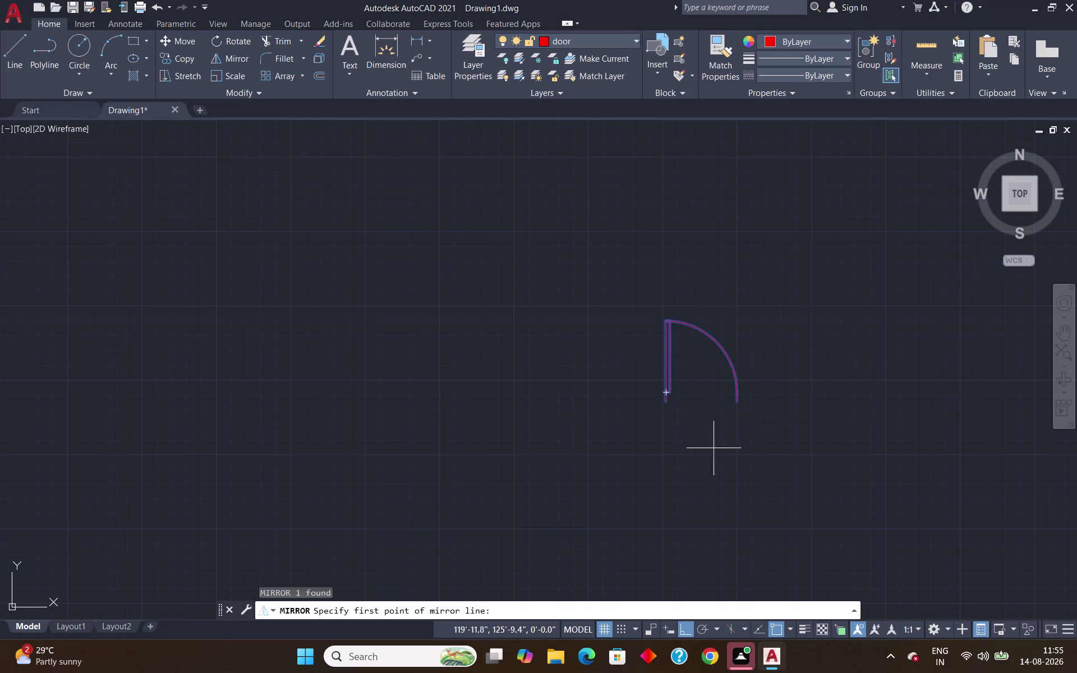
scroll(up, 3)
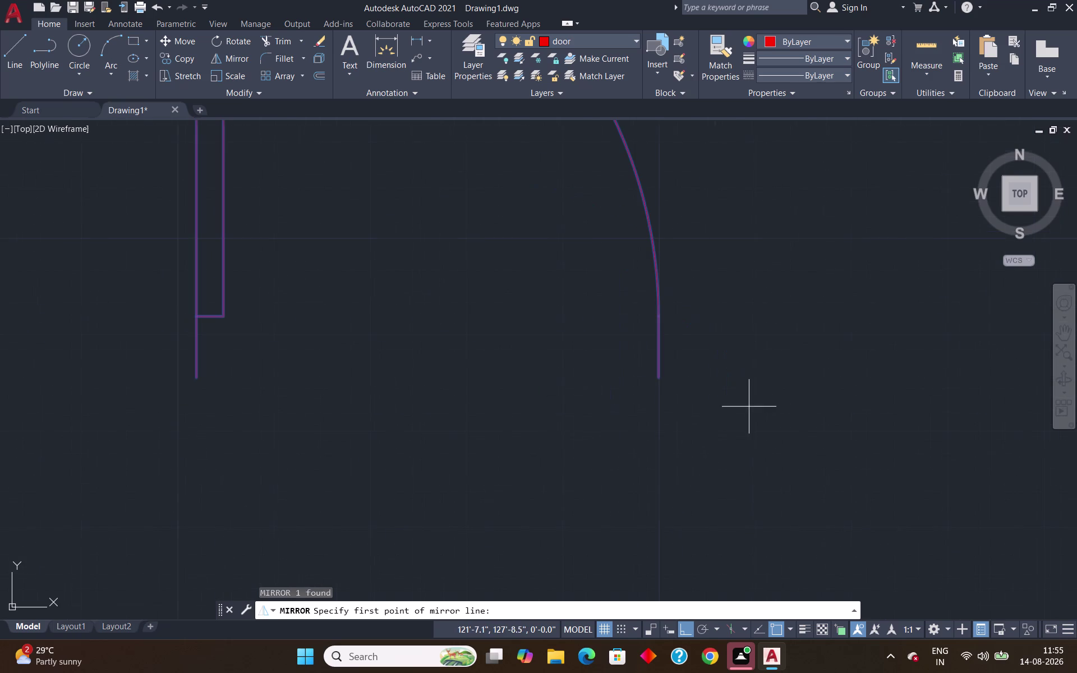
click(658, 380)
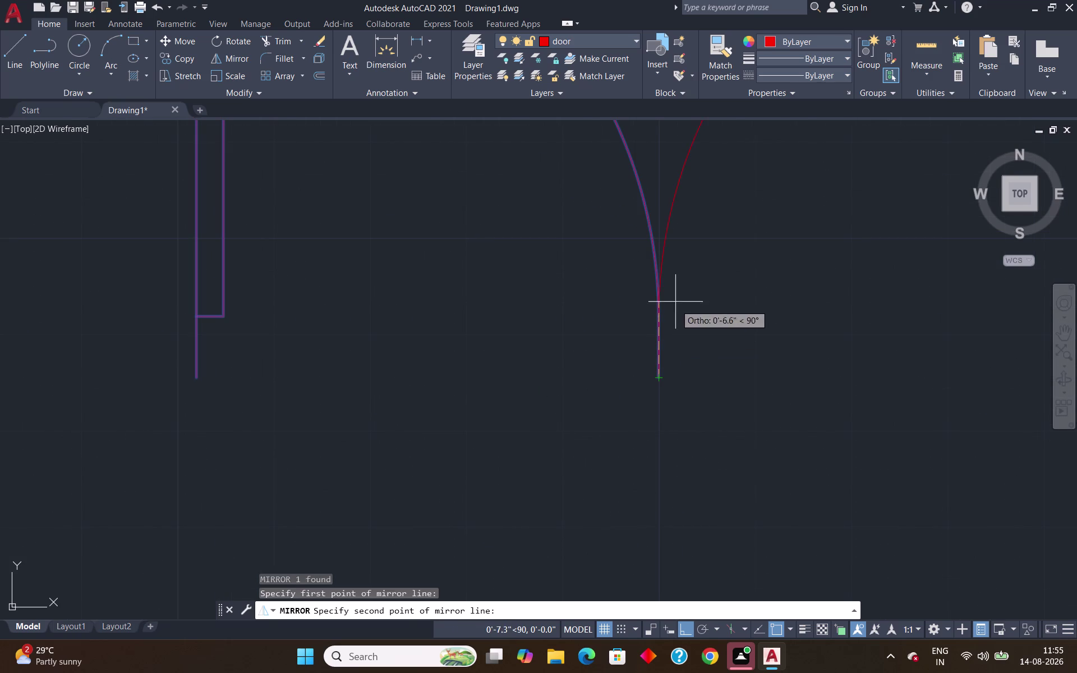
scroll(down, 3)
scroll(up, 3)
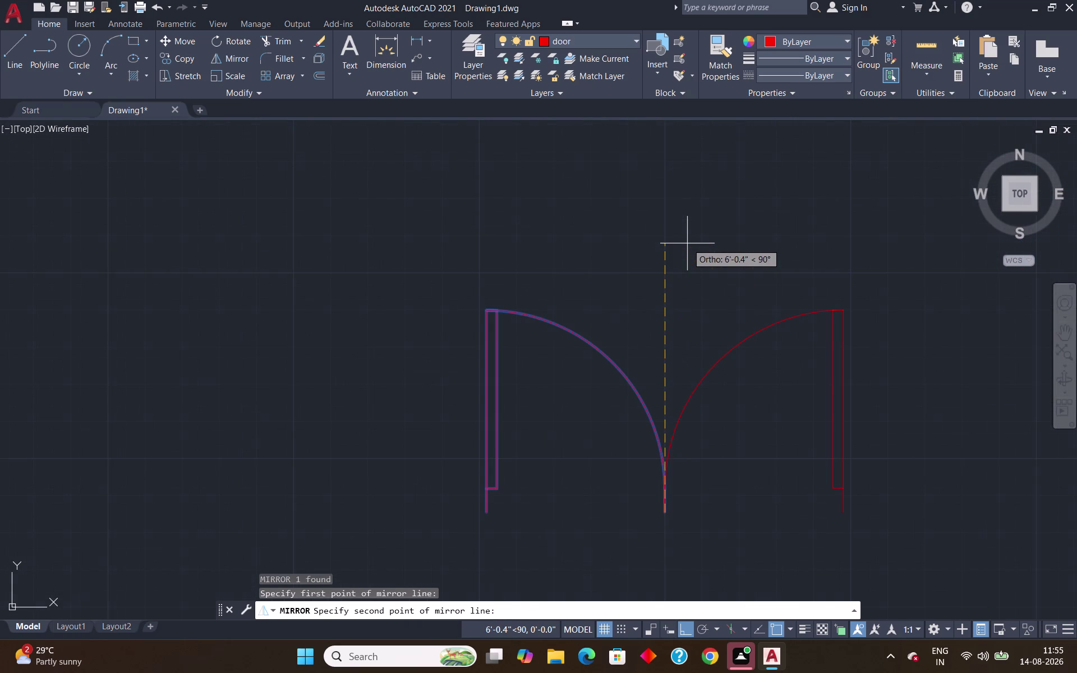
click(687, 244)
key(Return)
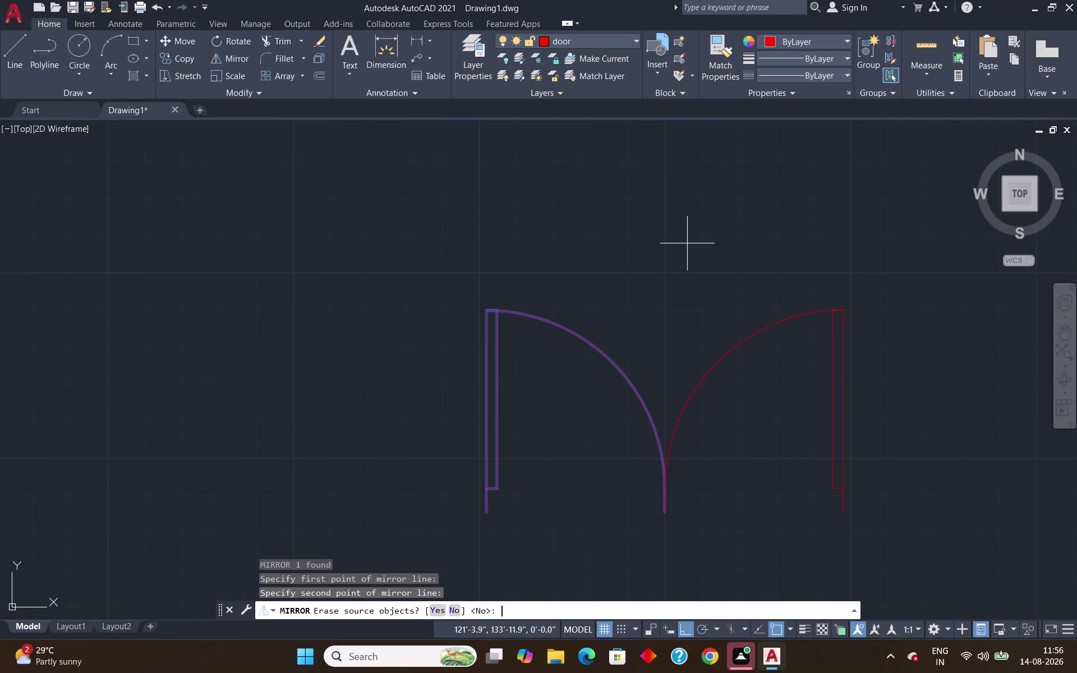
scroll(down, 3)
scroll(up, 3)
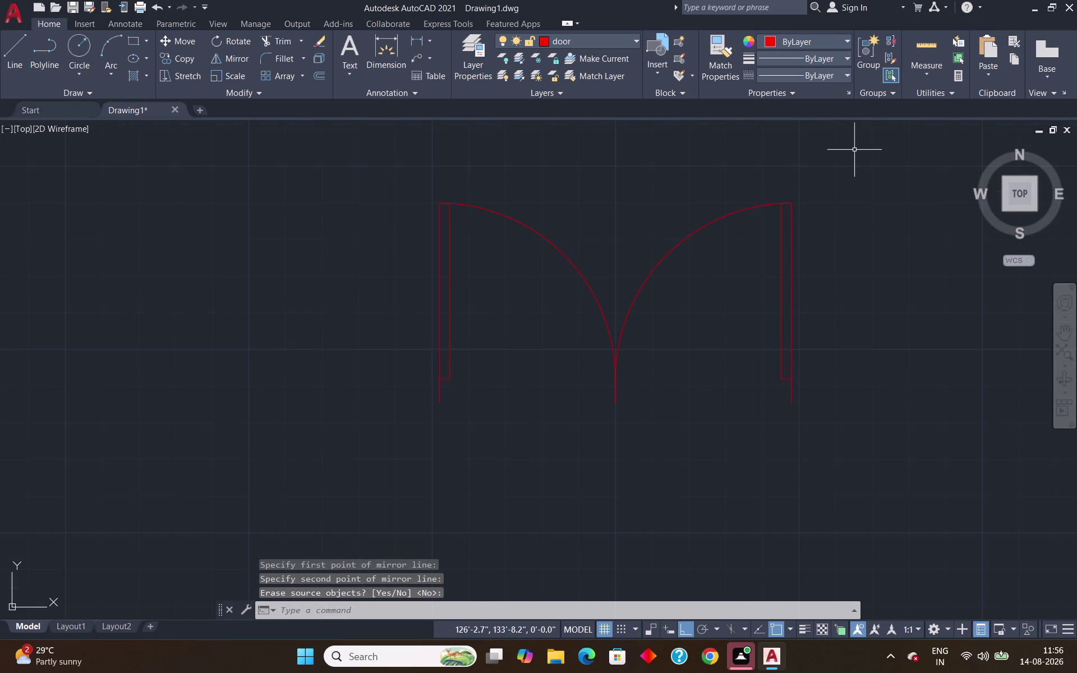
click(855, 148)
click(453, 325)
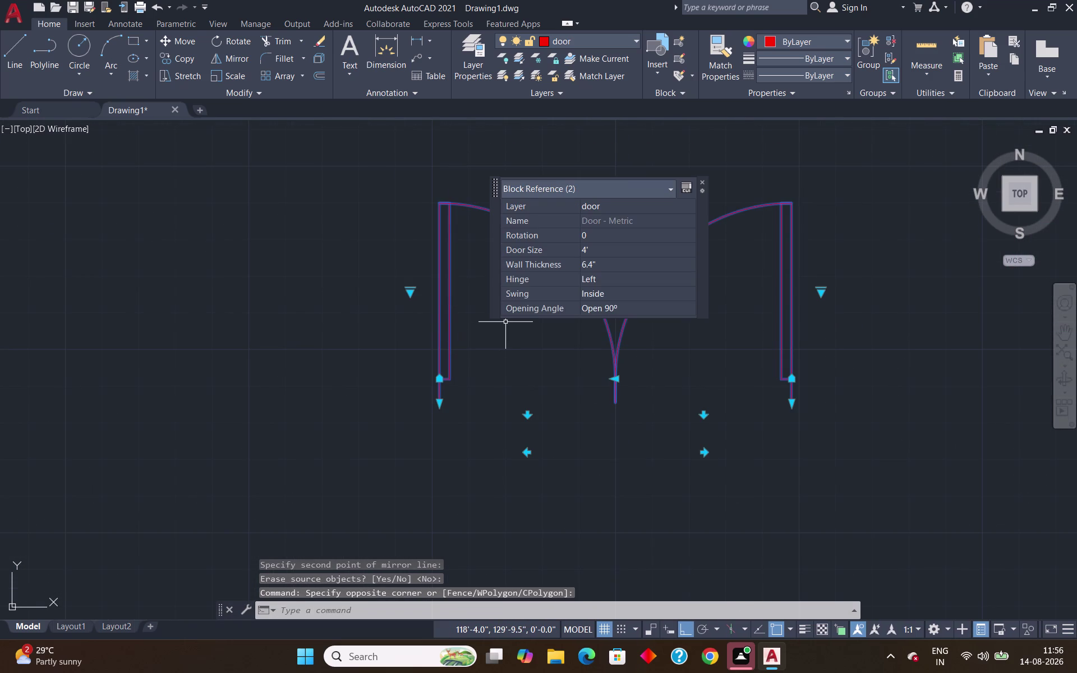
Copy the 4-foot double door from its left jamb bottom into the 8-foot bottom-wall opening.
text(co)
key(Return)
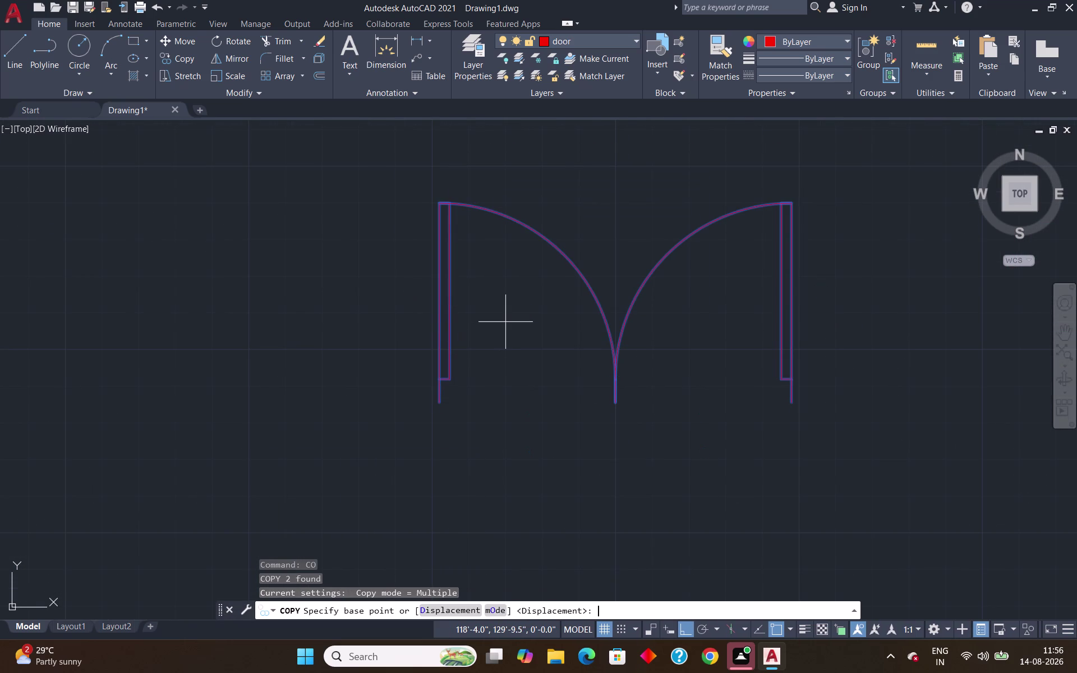
scroll(up, 3)
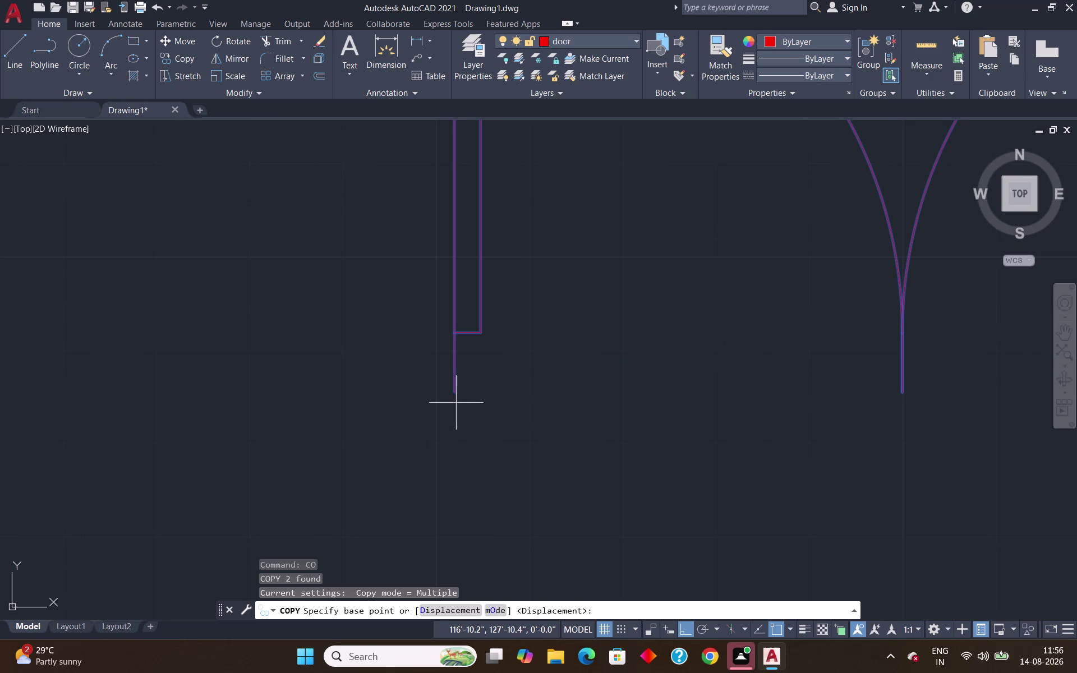
click(454, 398)
scroll(down, 3)
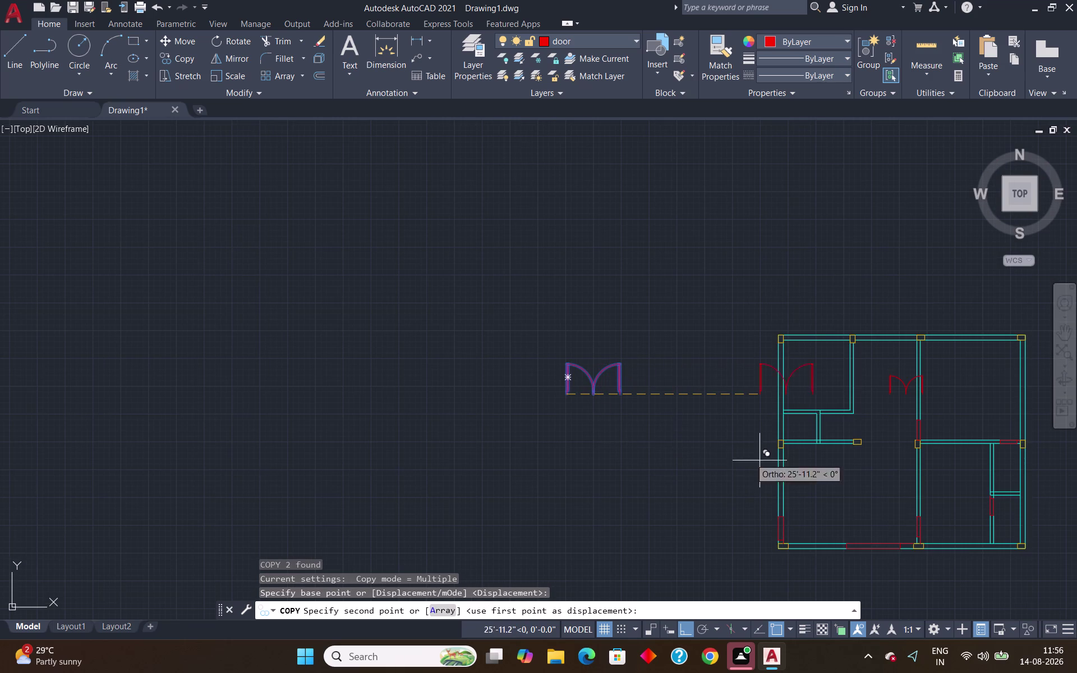
scroll(up, 3)
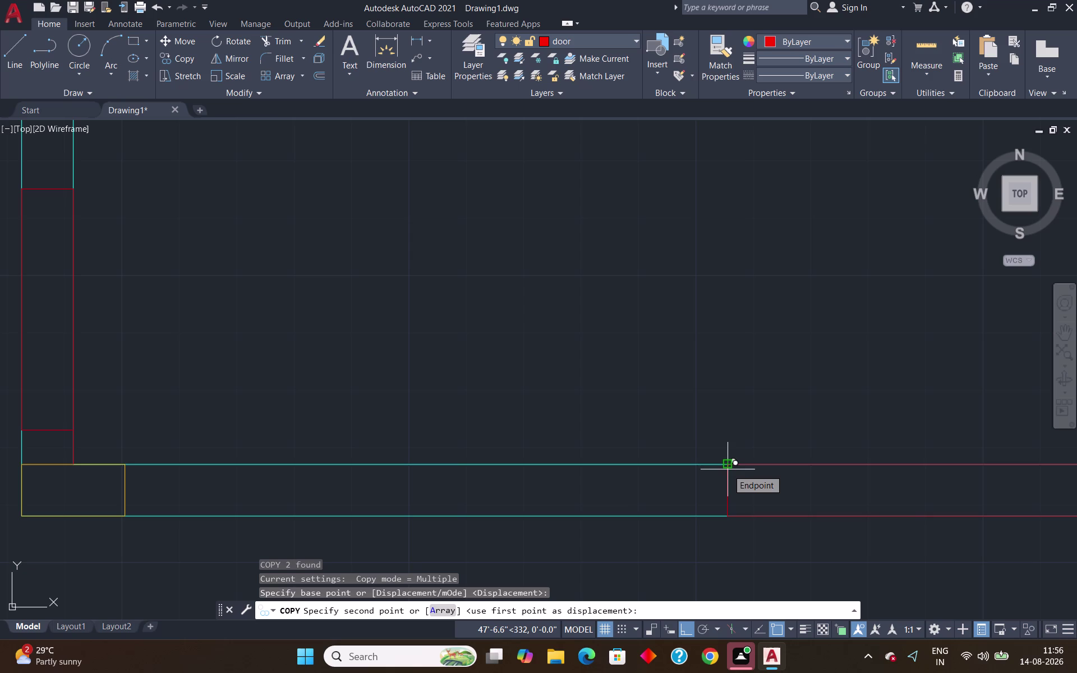
click(731, 465)
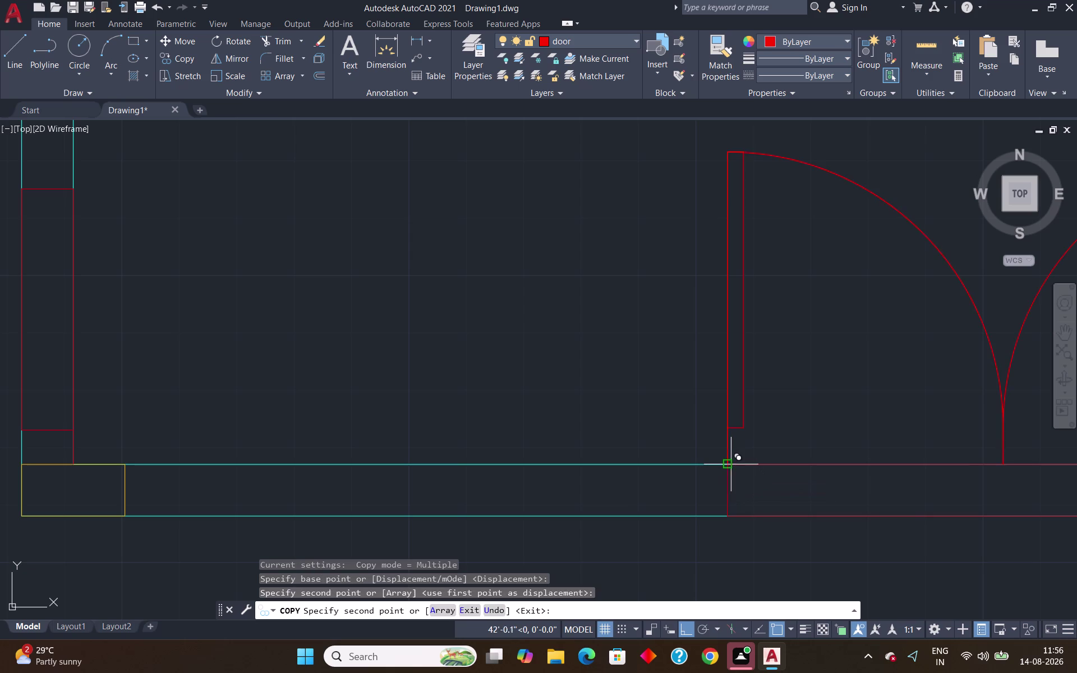
key(Return)
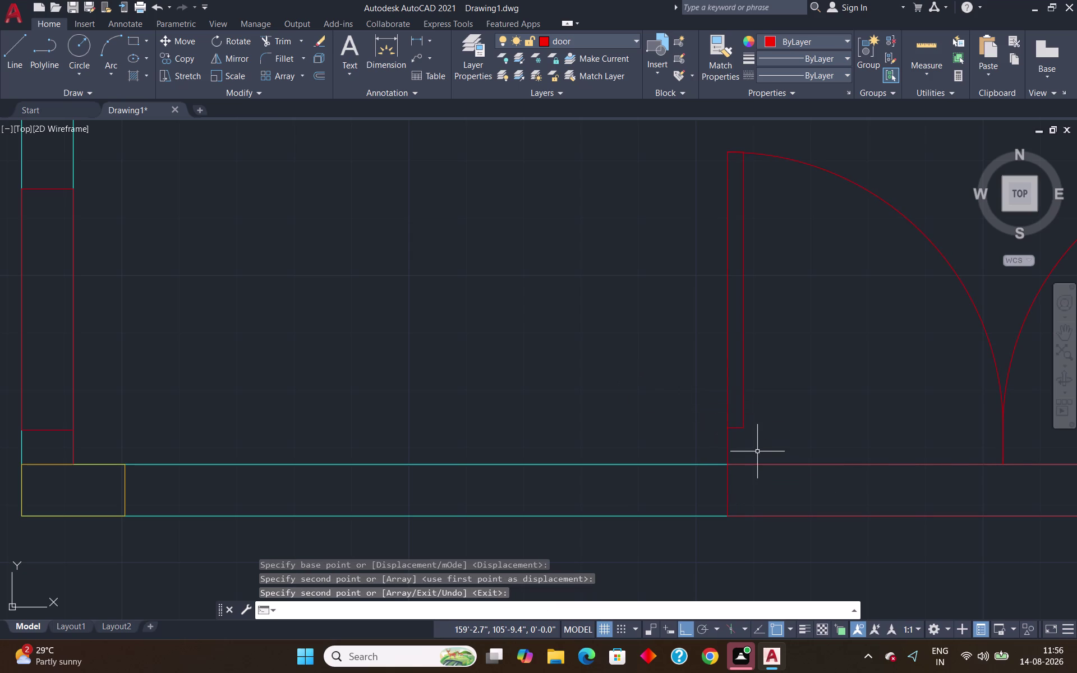
scroll(down, 3)
scroll(up, 3)
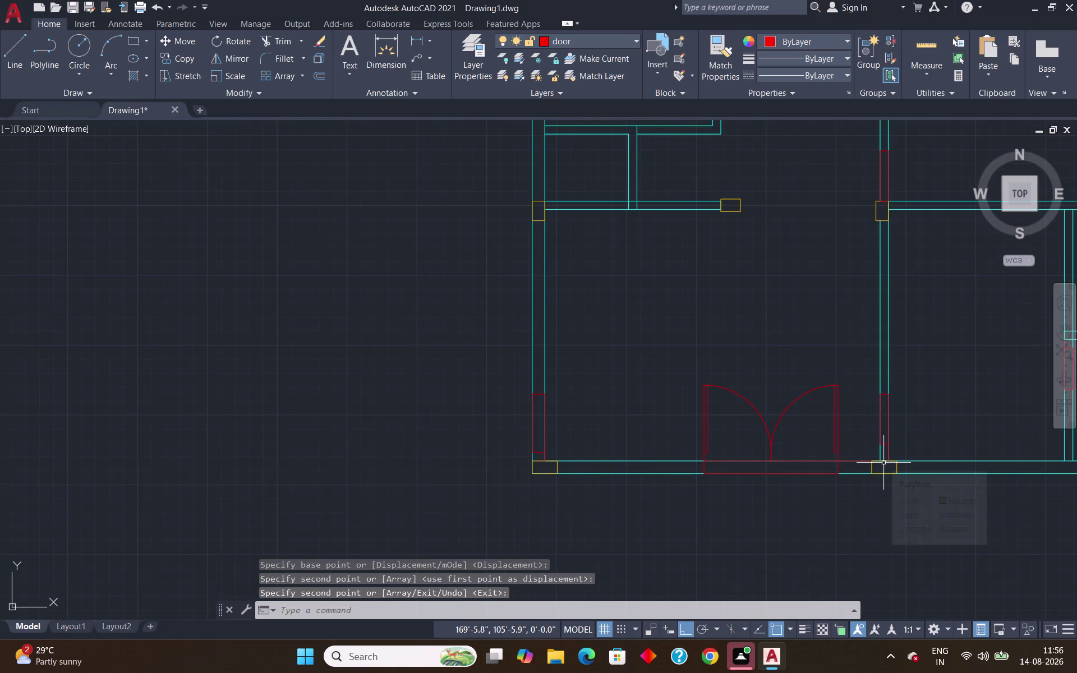
Trim out the bottom wall lines between the door jambs, including a leftover piece.
text(tr)
key(Return)
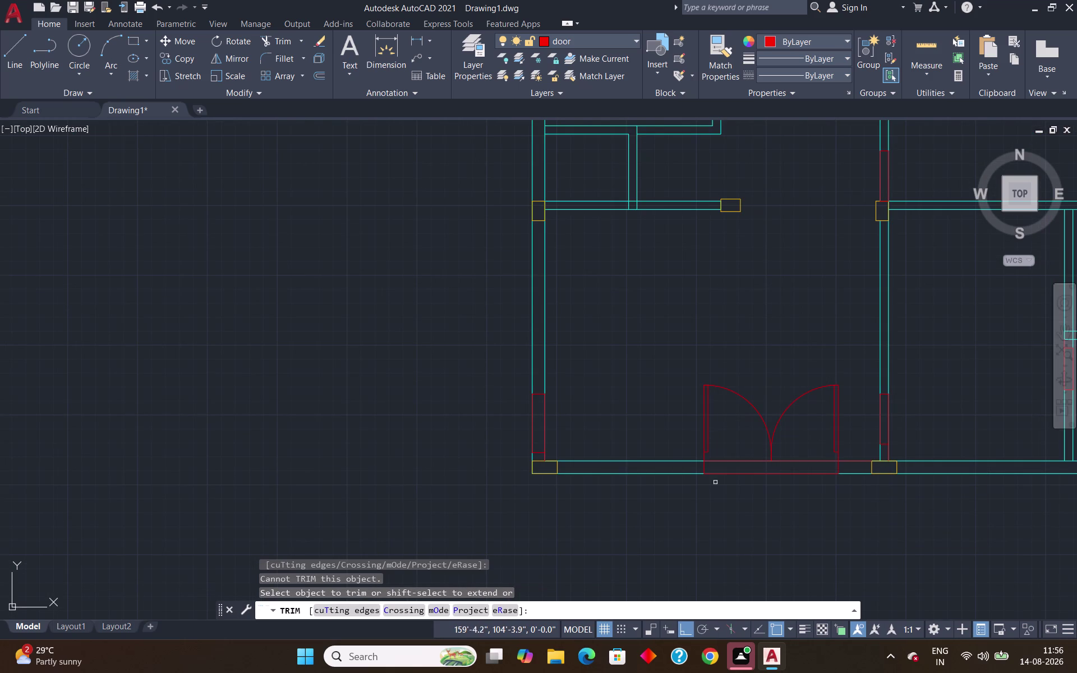
drag(735, 438, 736, 489)
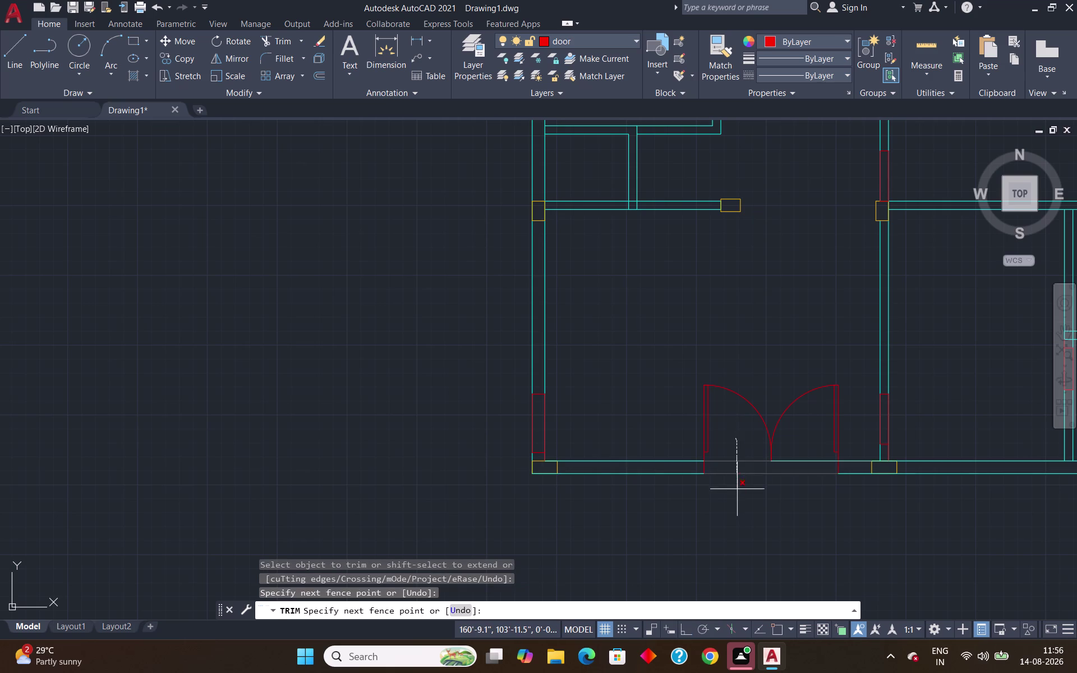
drag(737, 488, 737, 489)
drag(810, 433, 796, 484)
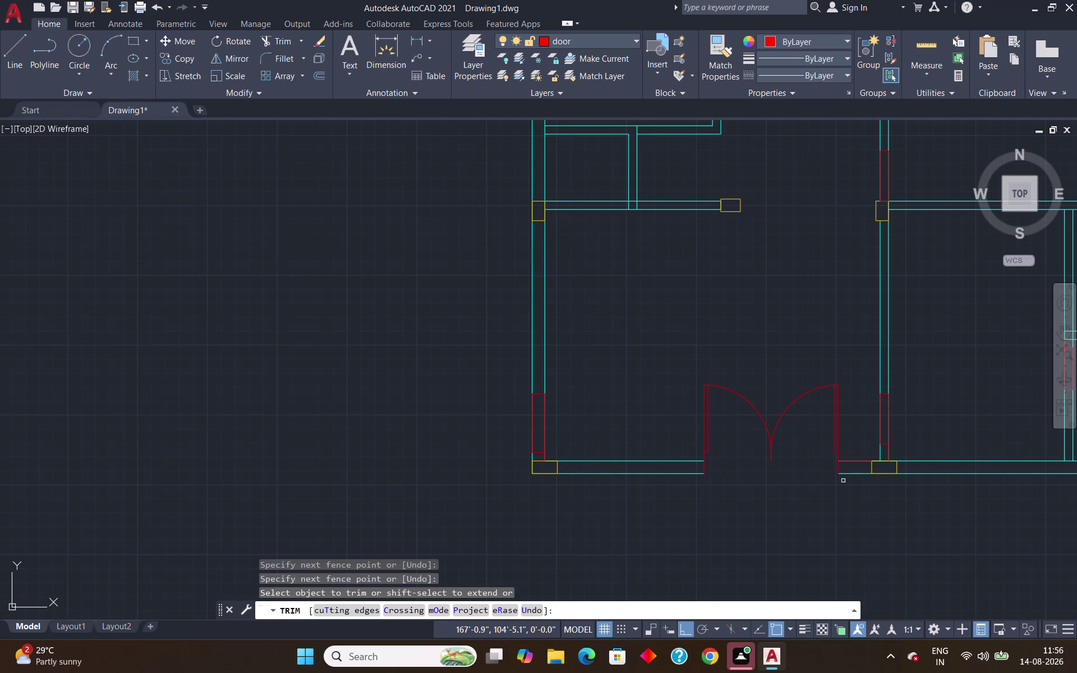
click(846, 462)
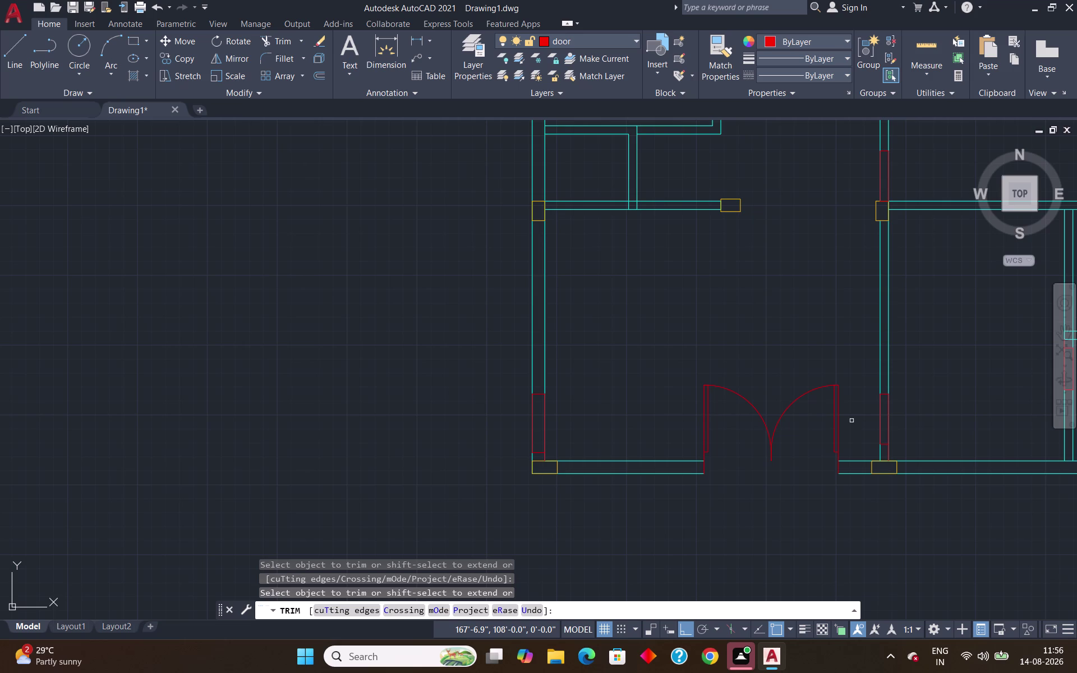
key(Escape)
Zoom in and select the right-hand door of the copied pair.
scroll(down, 3)
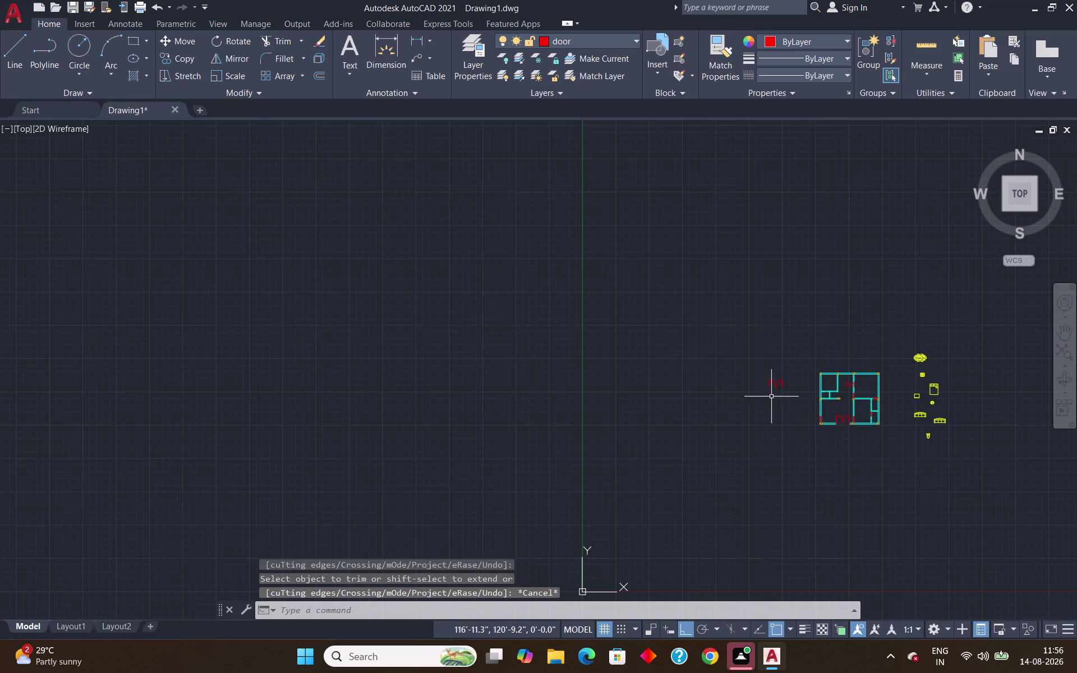
scroll(up, 3)
scroll(down, 3)
scroll(up, 3)
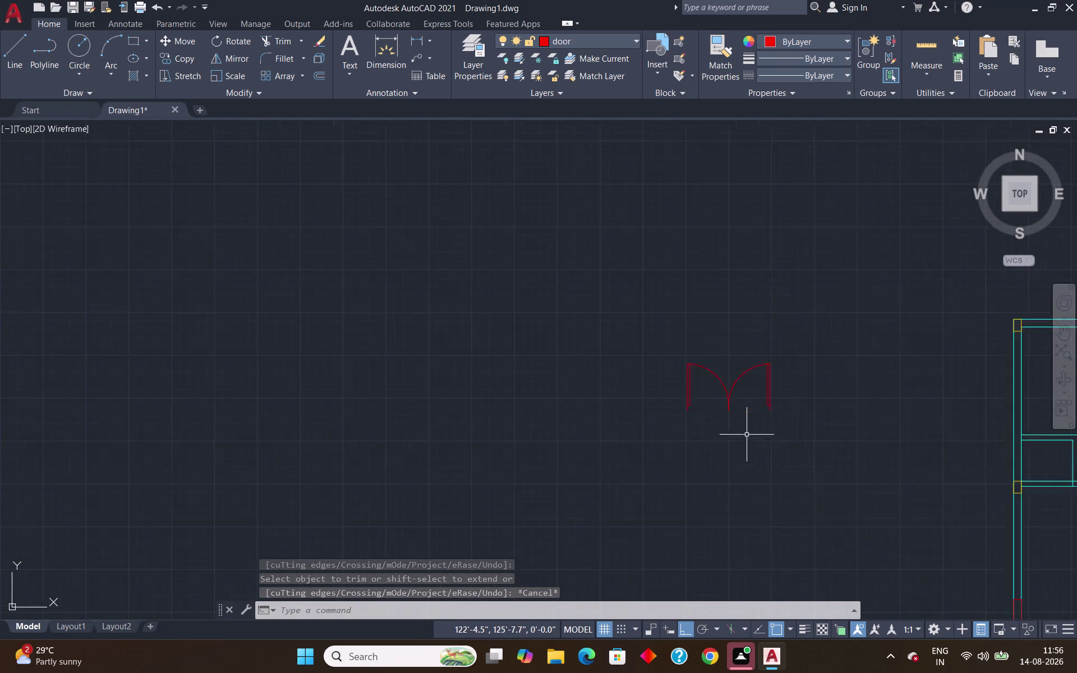
scroll(up, 3)
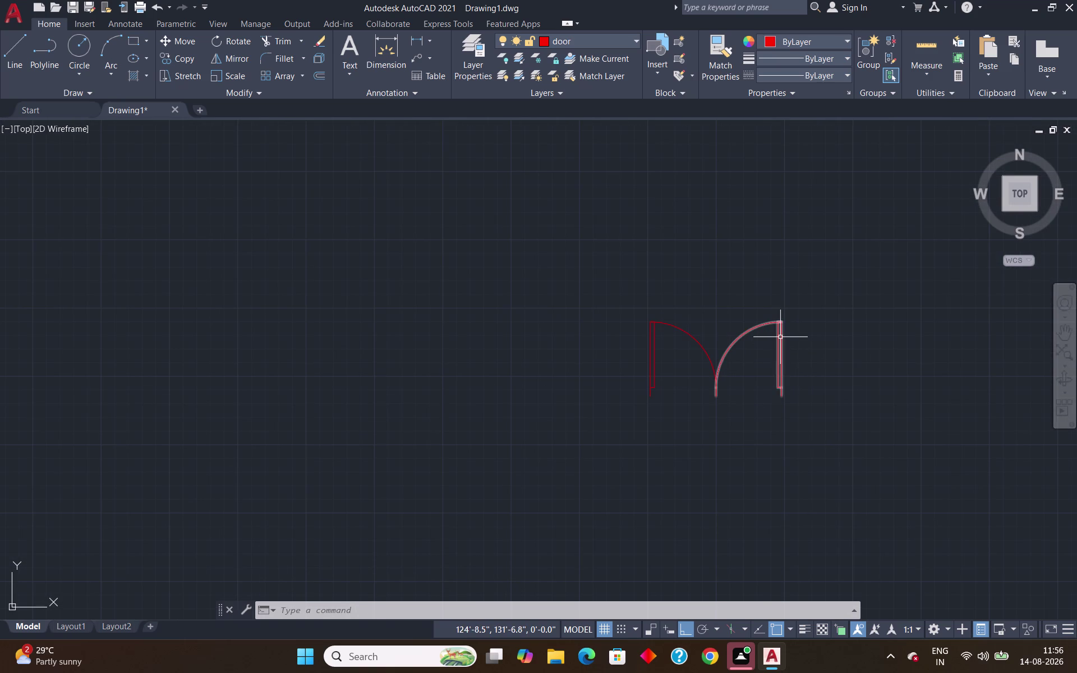
click(780, 337)
Rotate the door 270° about its leaf end so the leaf lies horizontally.
text(ro)
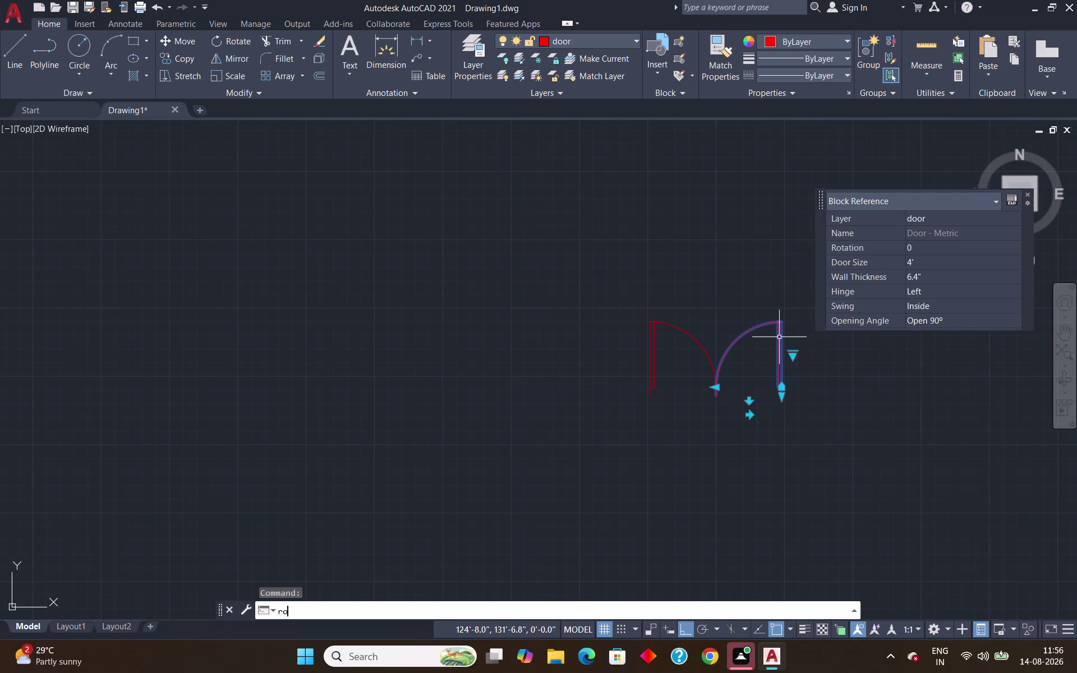
key(Return)
scroll(up, 3)
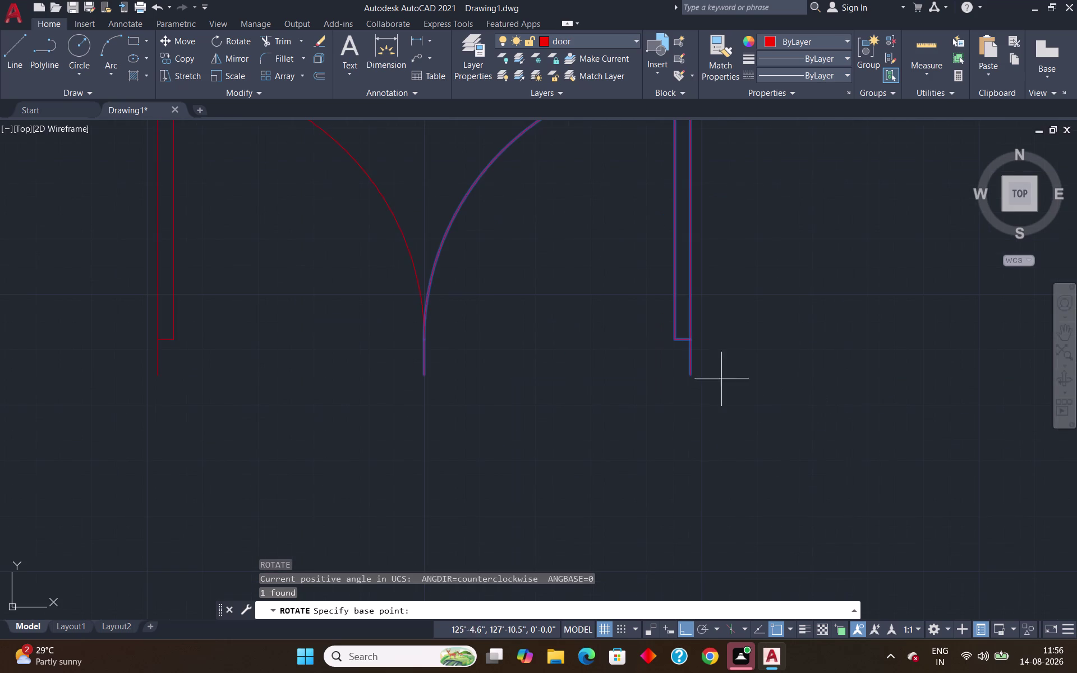
scroll(up, 3)
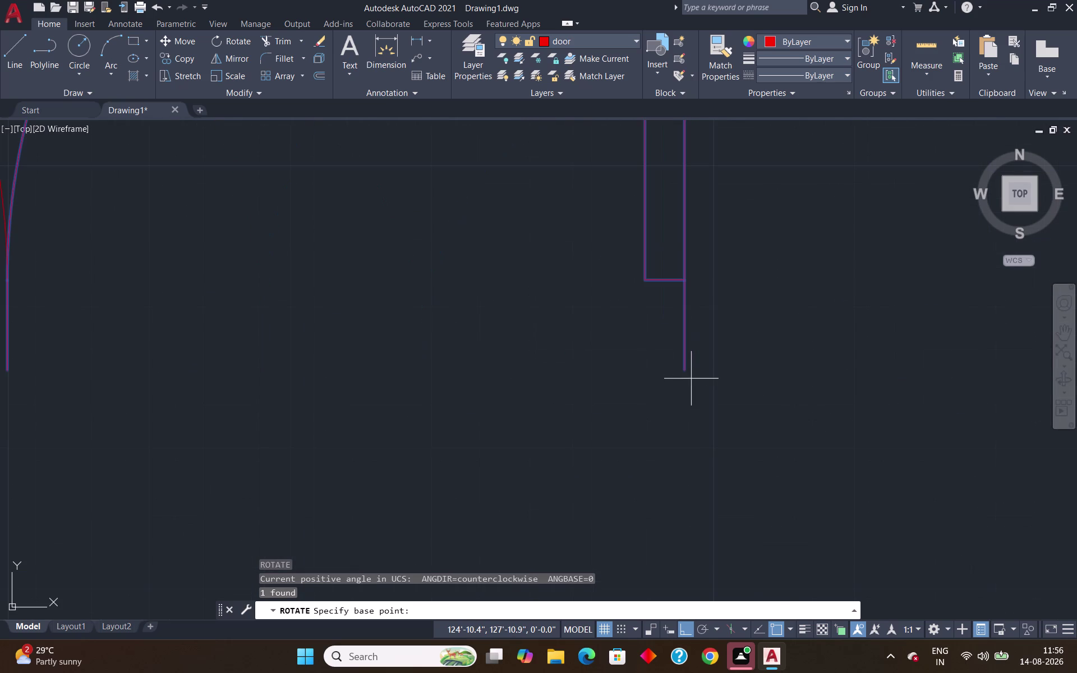
click(685, 373)
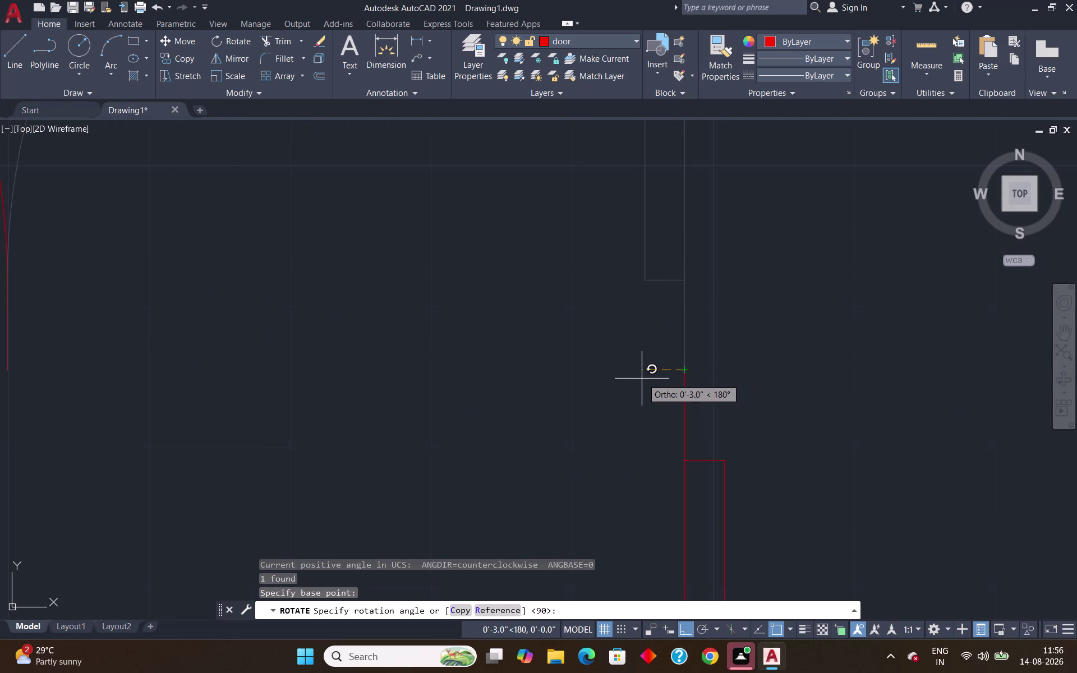
scroll(down, 3)
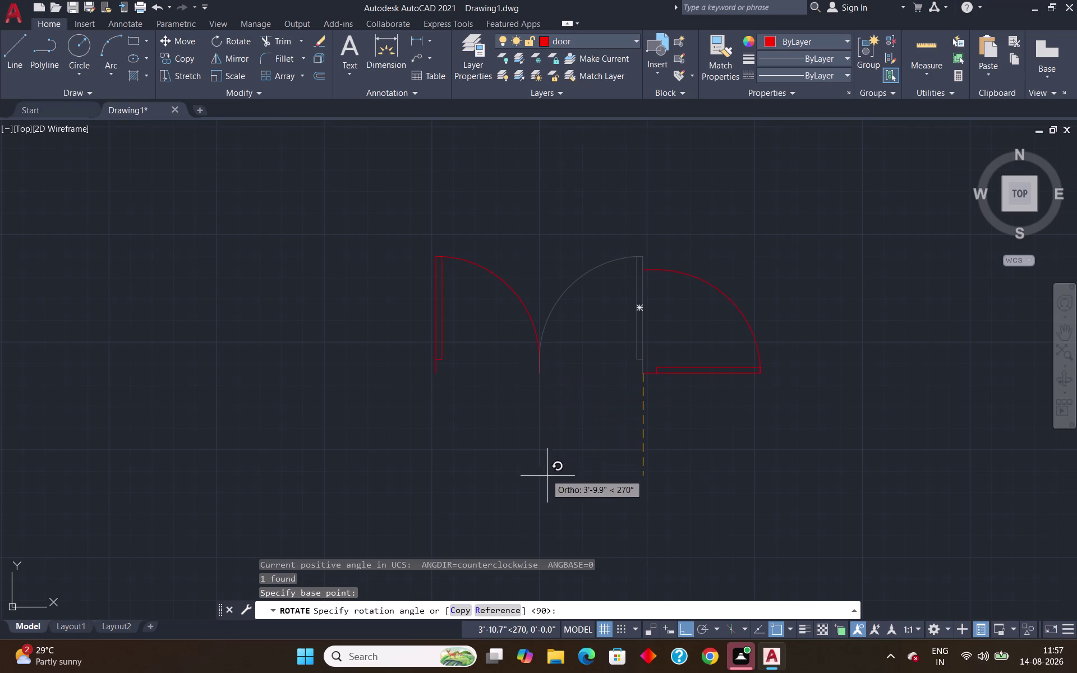
click(588, 512)
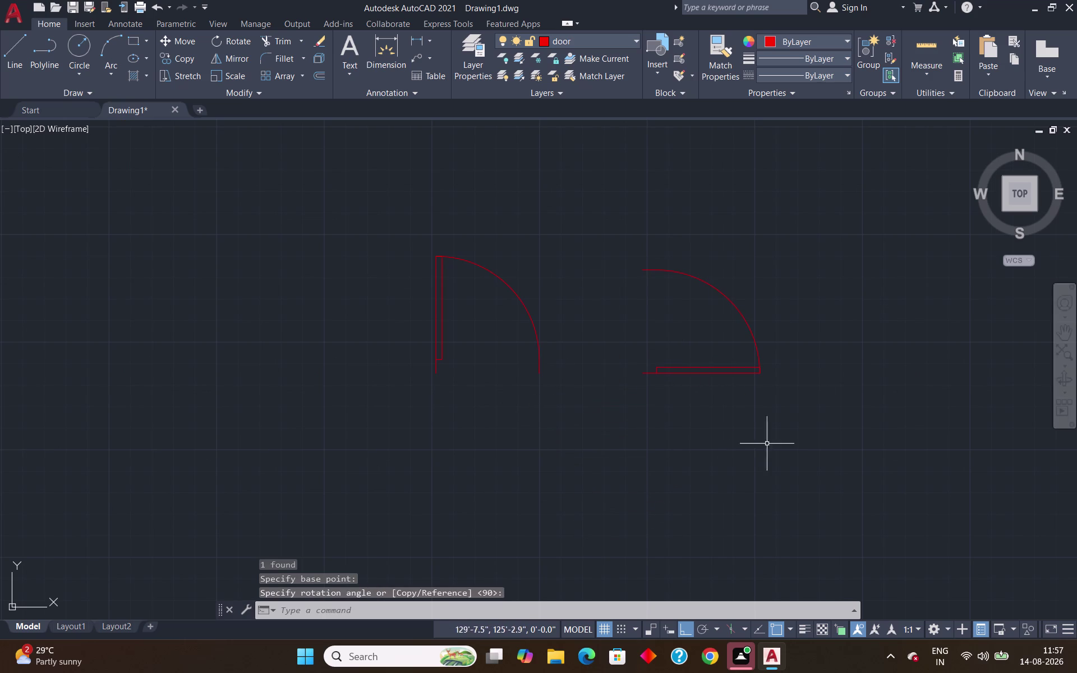
click(706, 371)
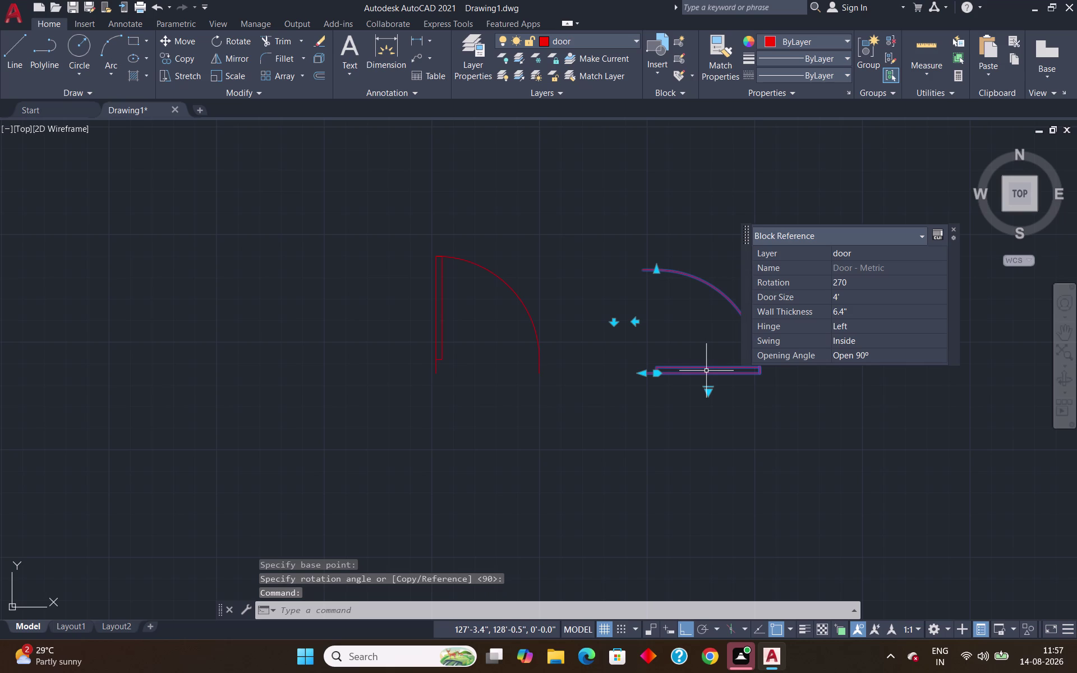
Try scaling the door directly from its corner by entering 3'6".
text(sc)
key(Return)
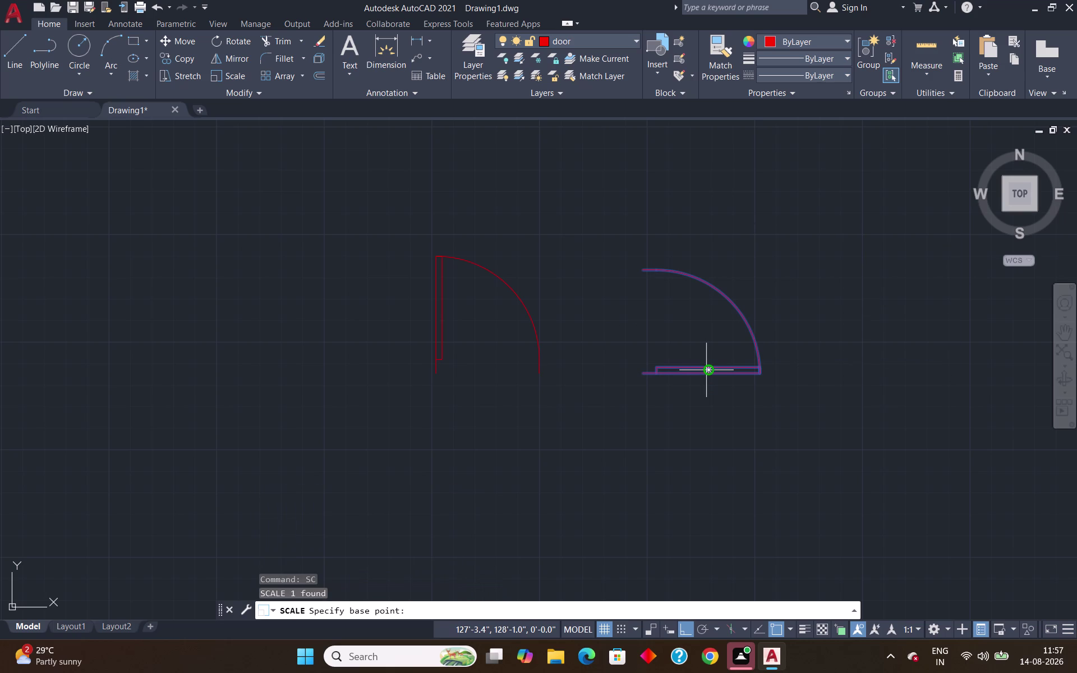
scroll(up, 3)
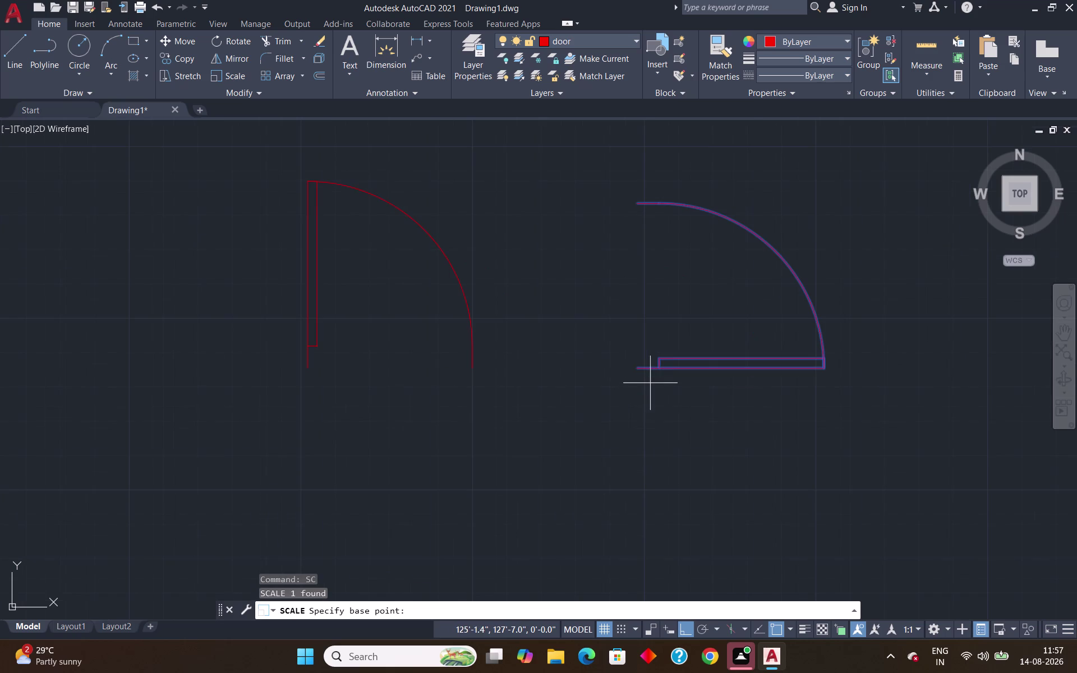
scroll(up, 3)
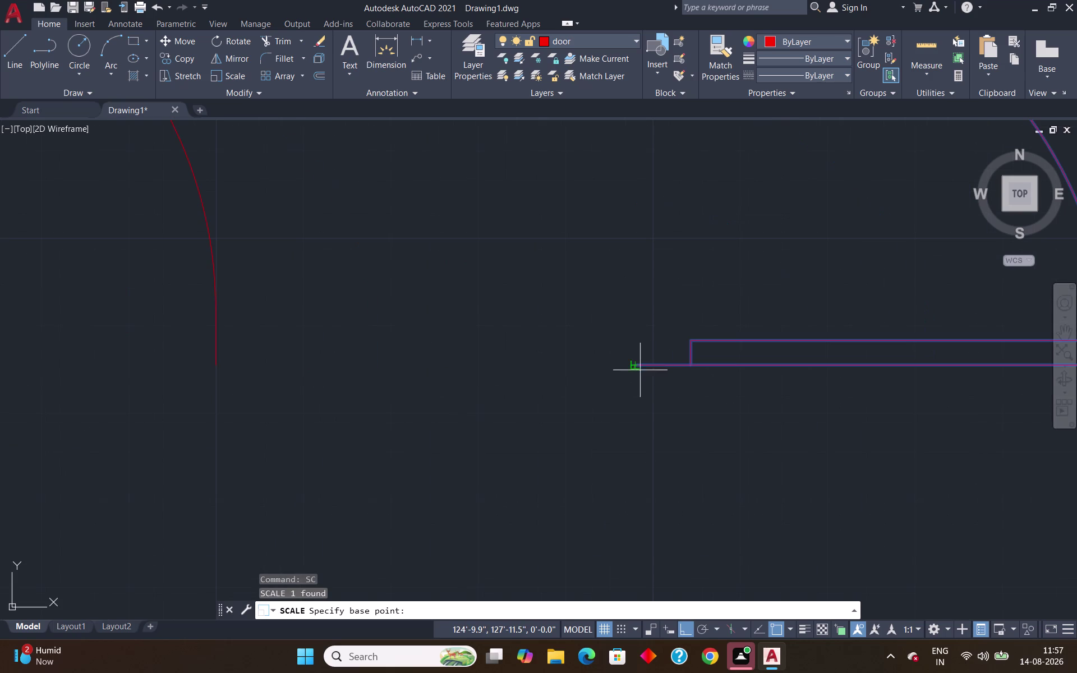
click(632, 367)
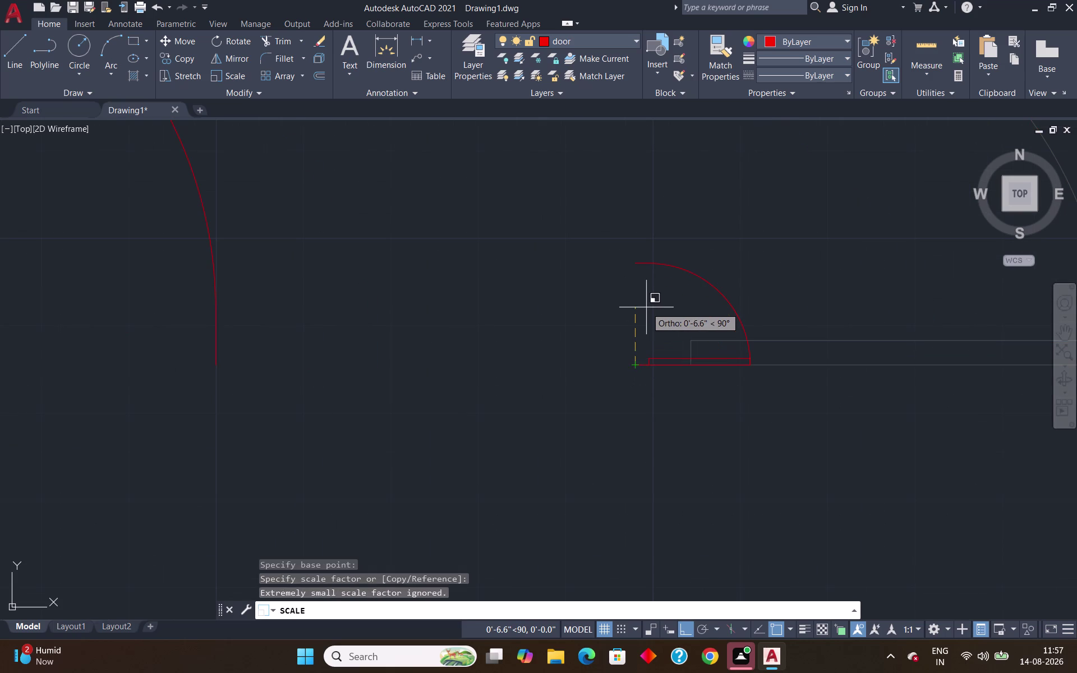
key(3)
text('6)
text(")
key(Return)
Cancel the failed scaling and undo it.
scroll(down, 3)
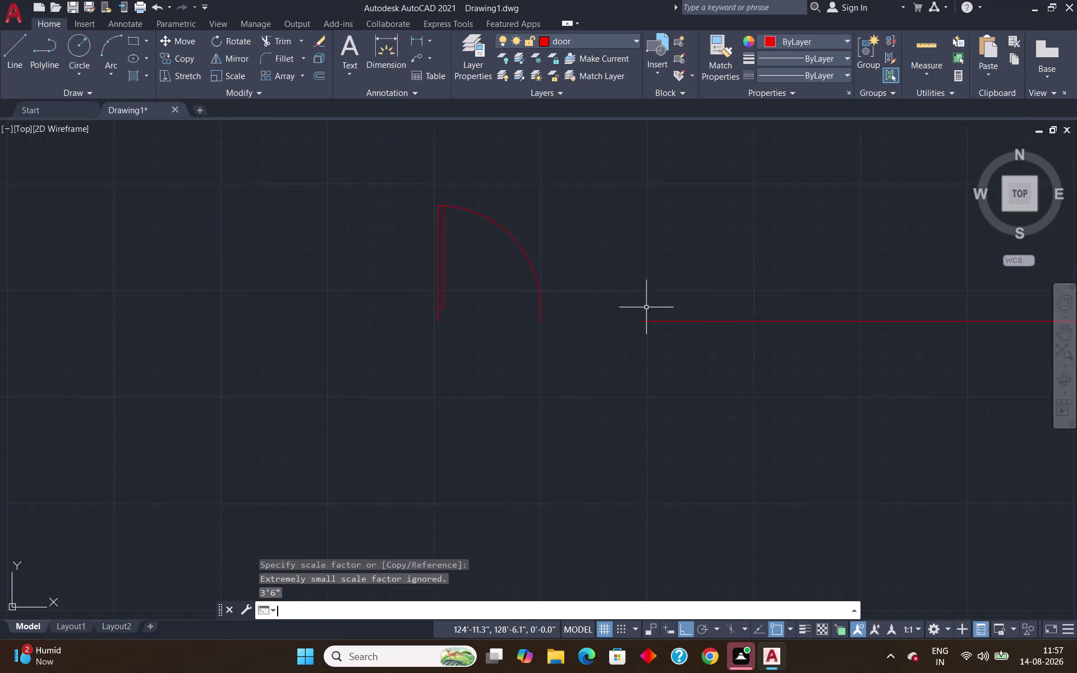
scroll(down, 3)
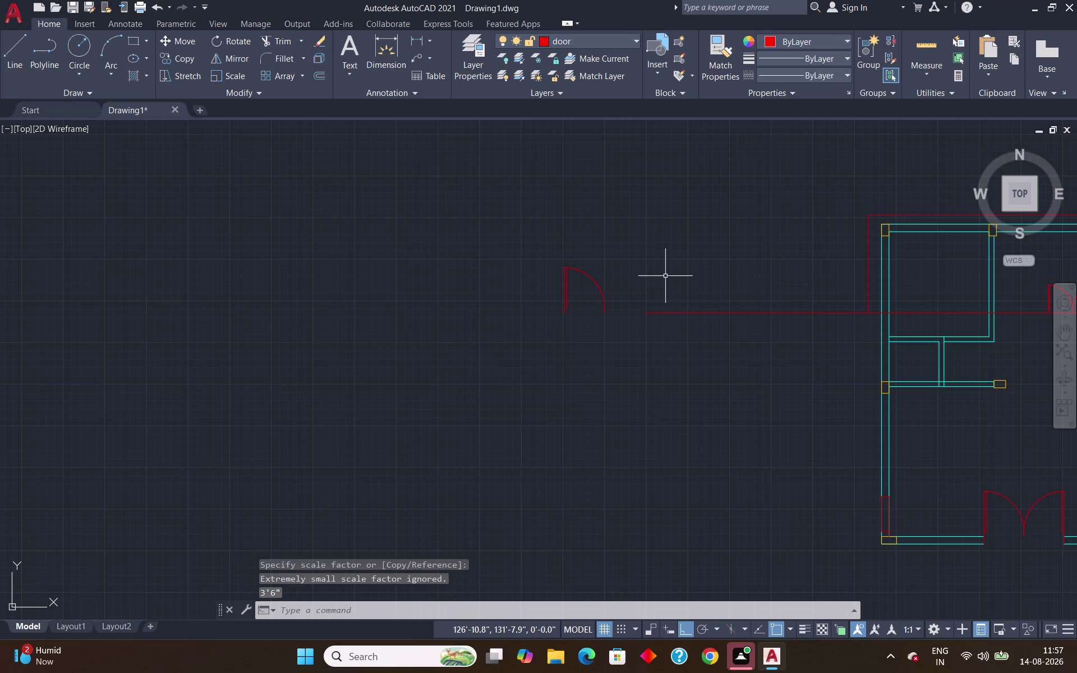
key(Escape)
key(ctrl+z)
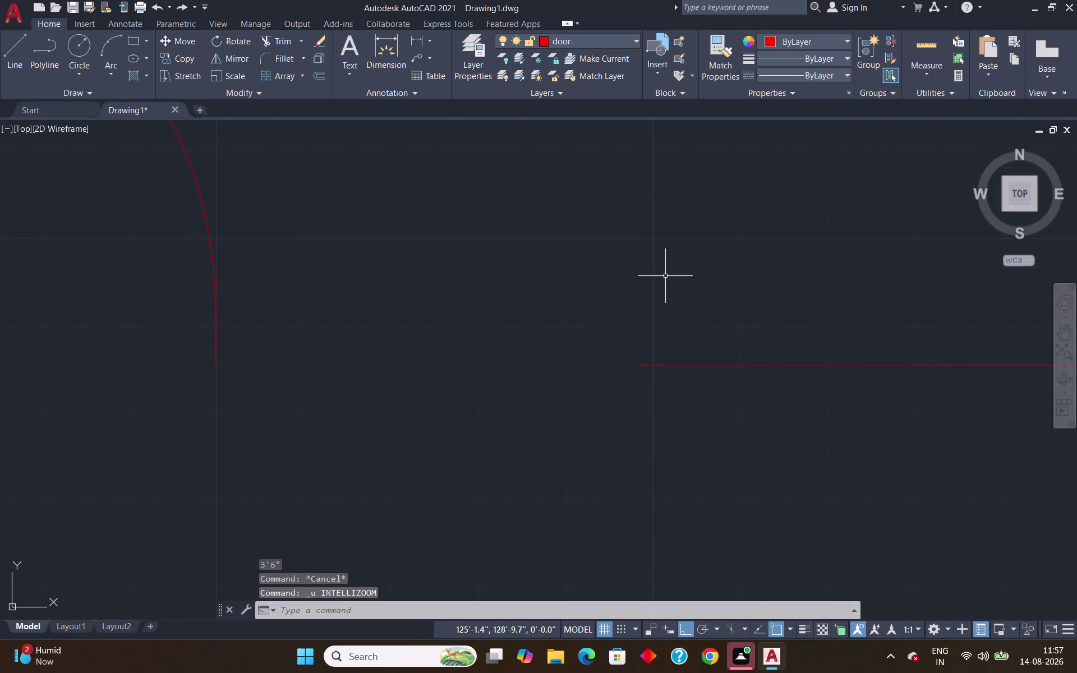
key(ctrl+z)
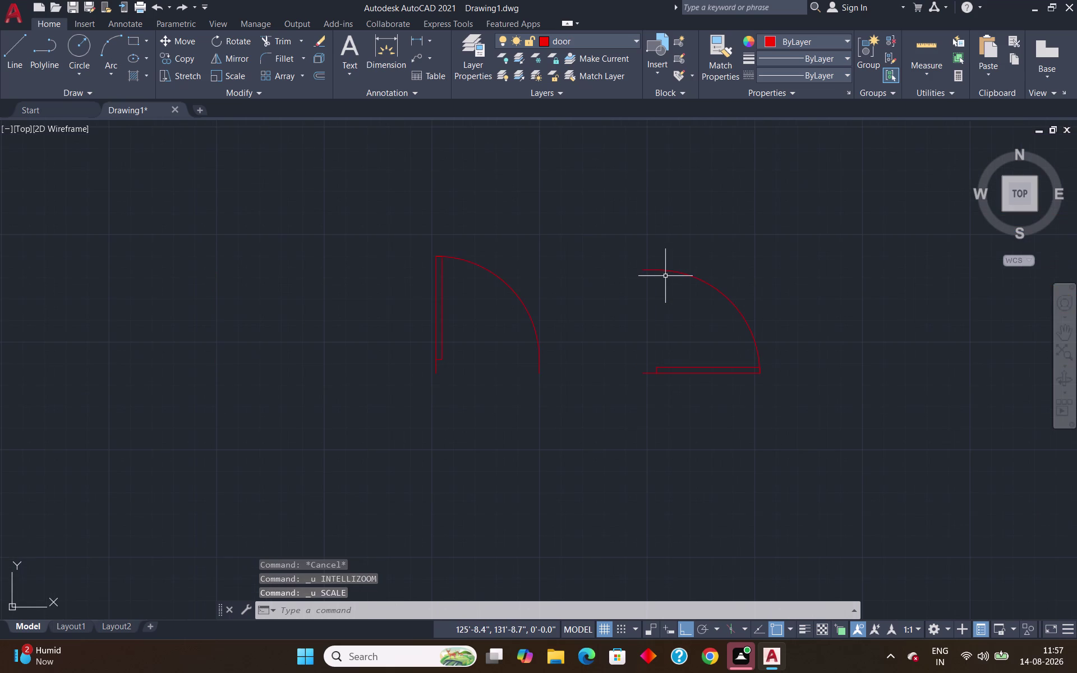
Reselect the rotated door and scale it from its corner using the Reference option.
drag(878, 242, 856, 255)
click(692, 357)
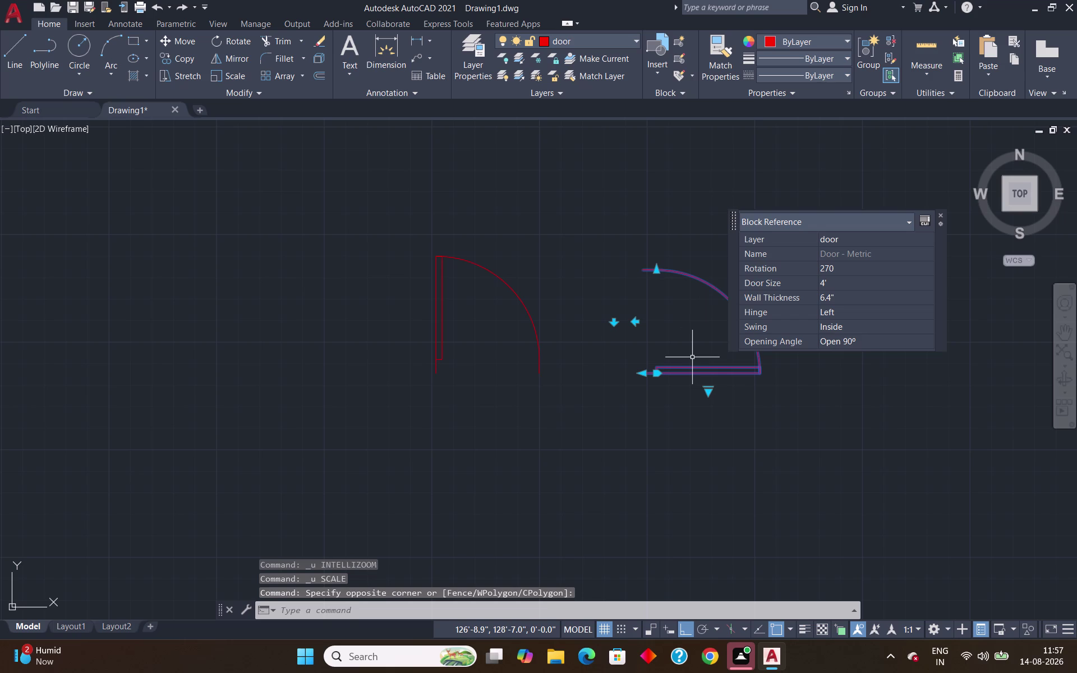
text(sc)
key(Return)
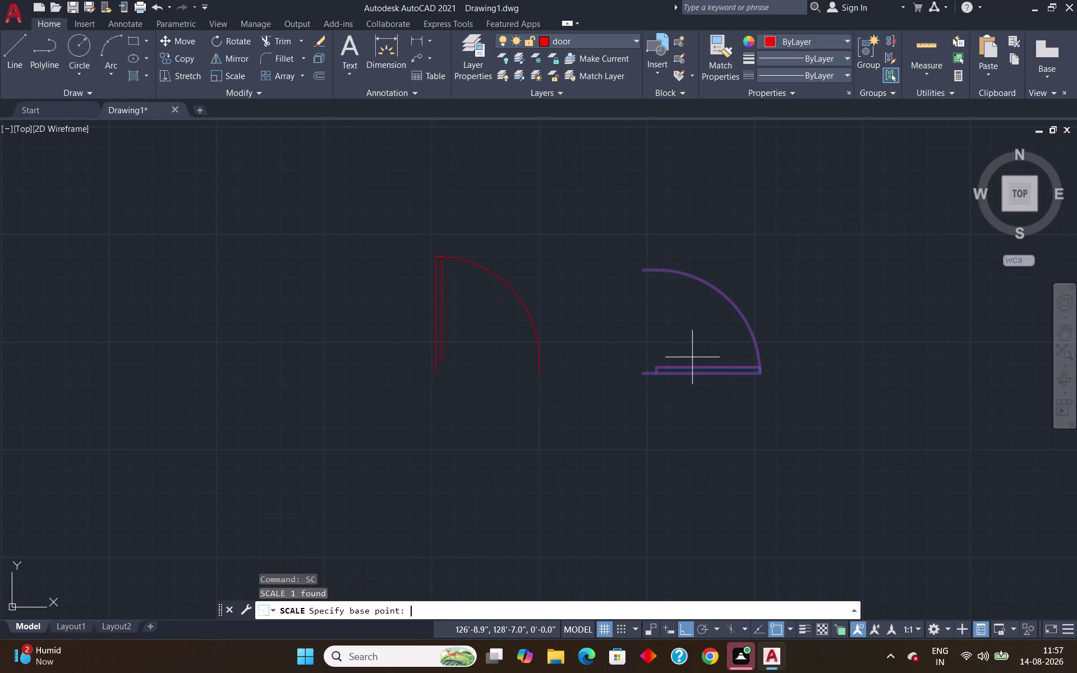
scroll(up, 3)
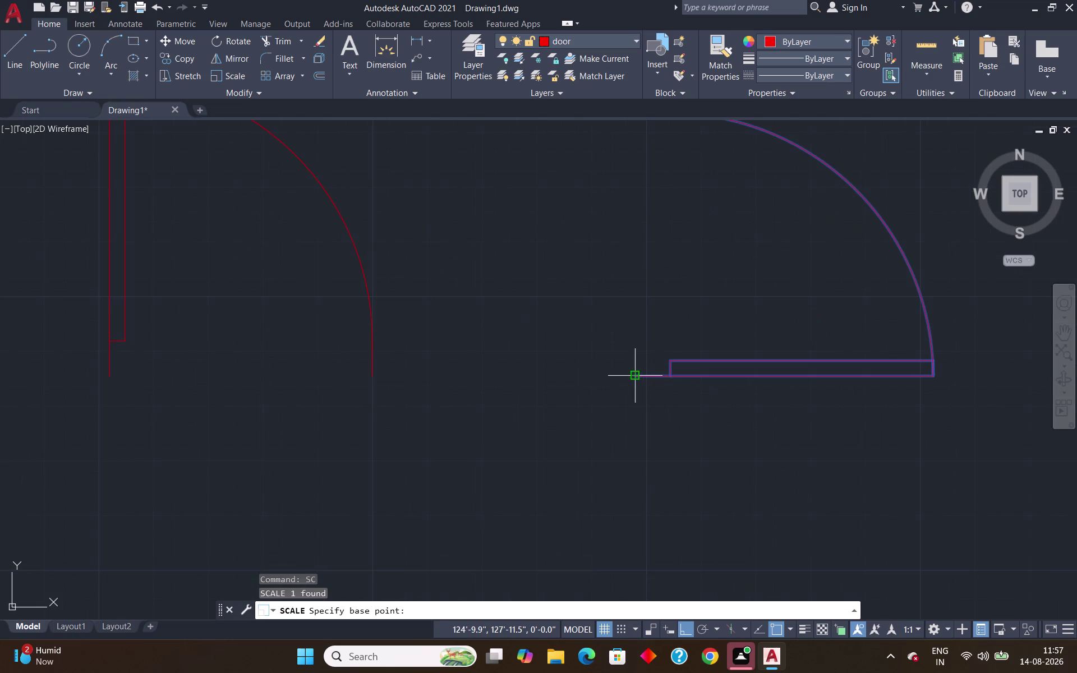
click(638, 378)
click(483, 610)
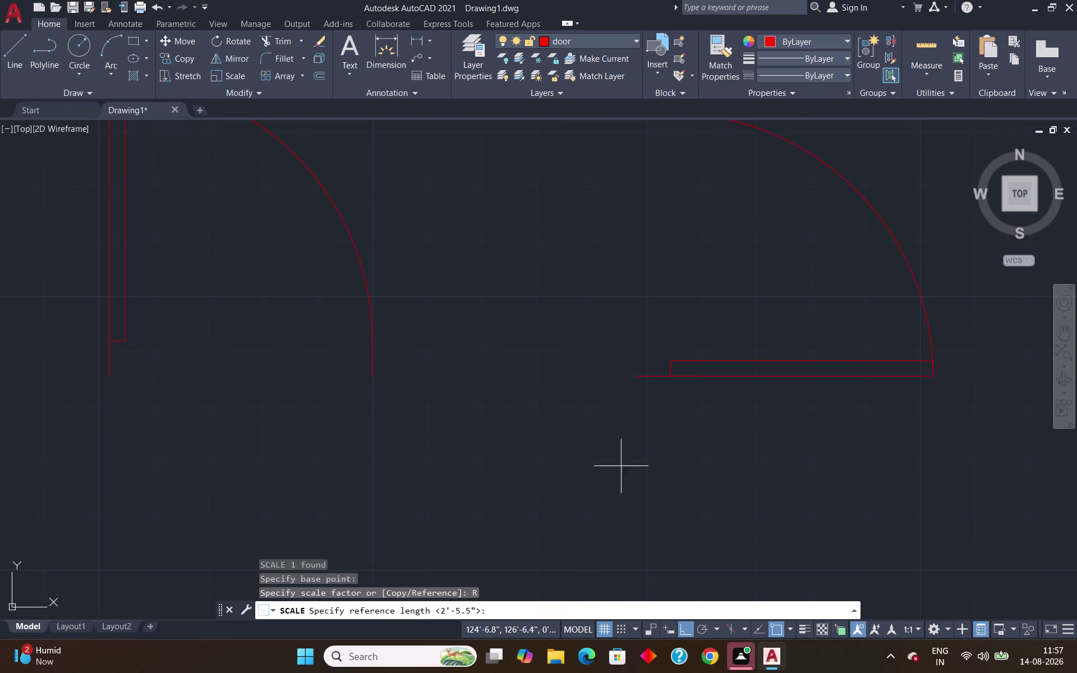
Measure the door's 4' leaf as reference and set the new length to 3'-6".
scroll(up, 3)
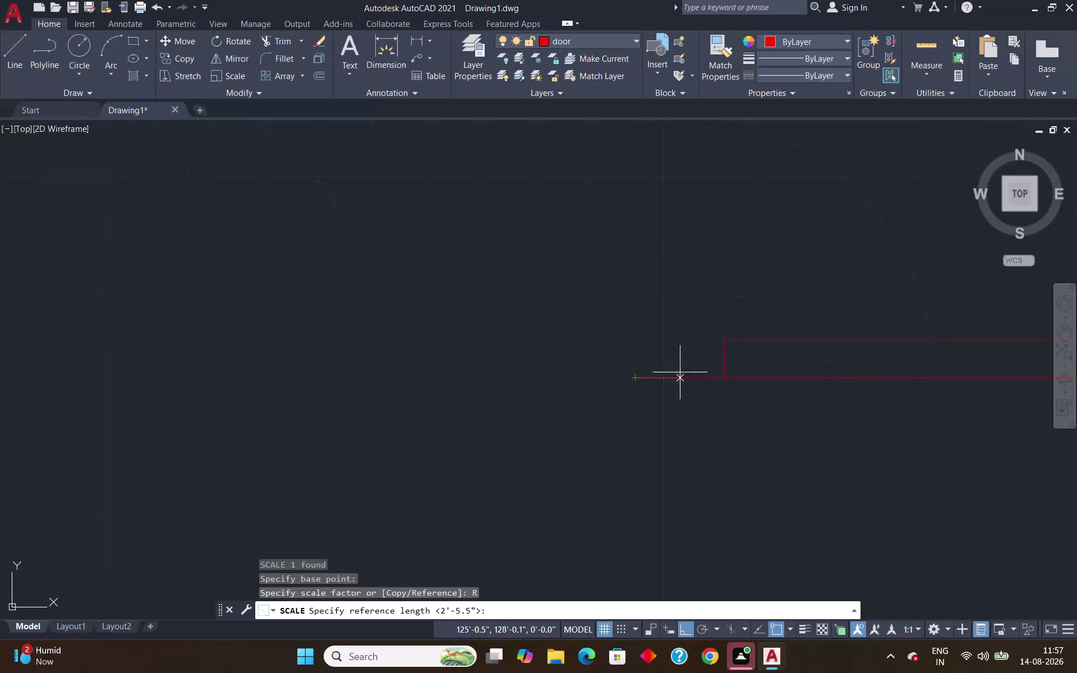
click(636, 377)
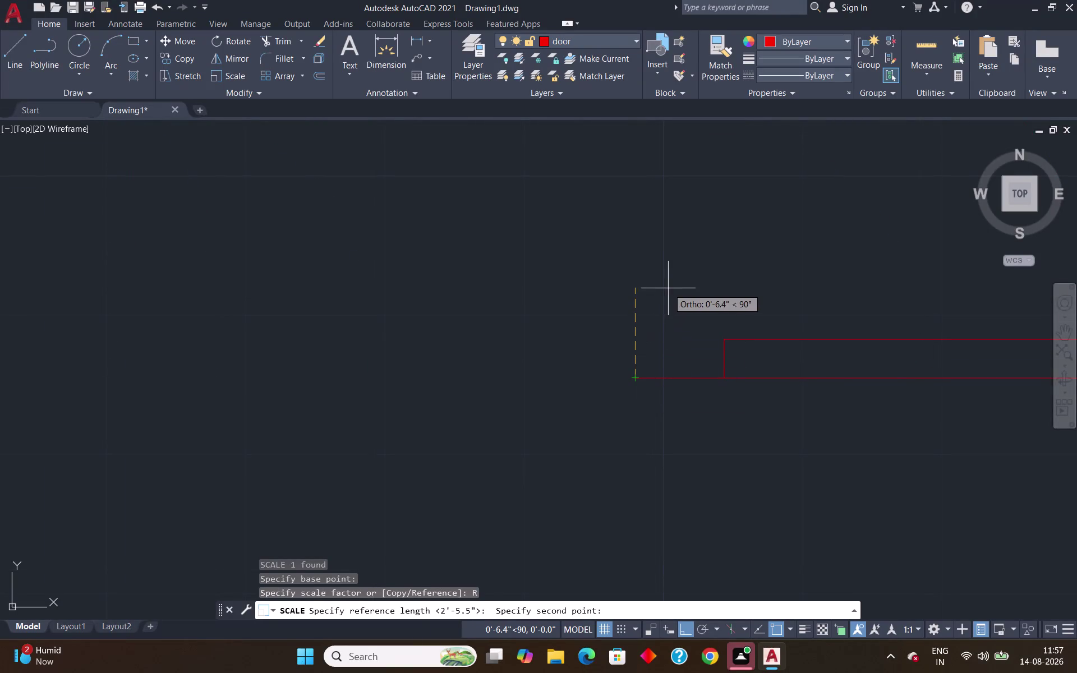
scroll(down, 3)
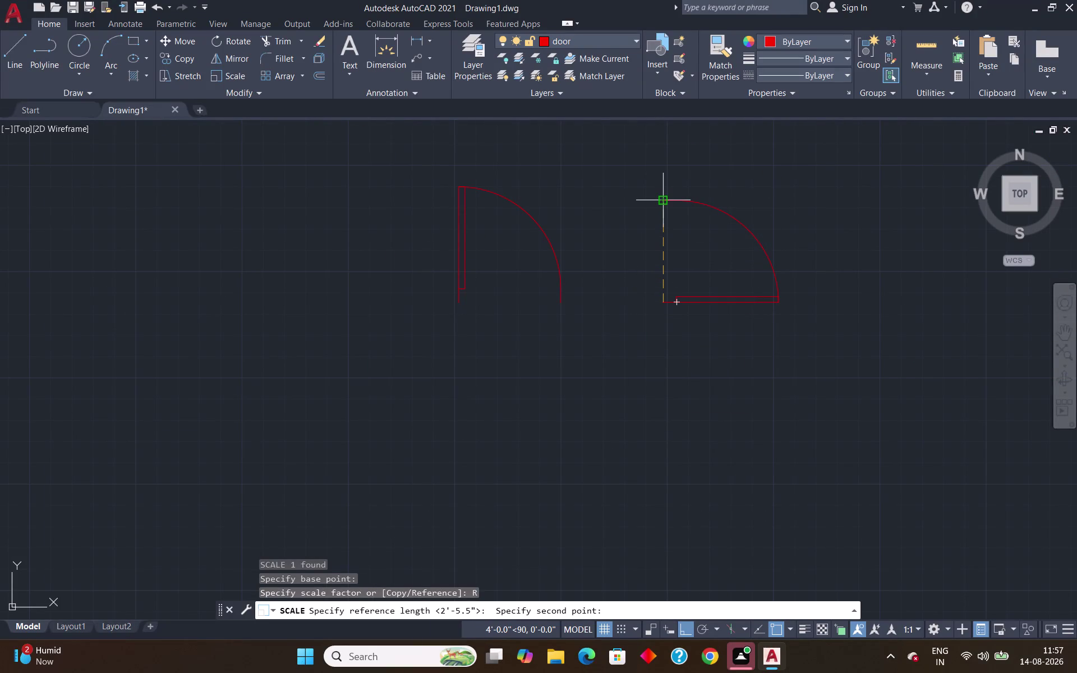
click(665, 202)
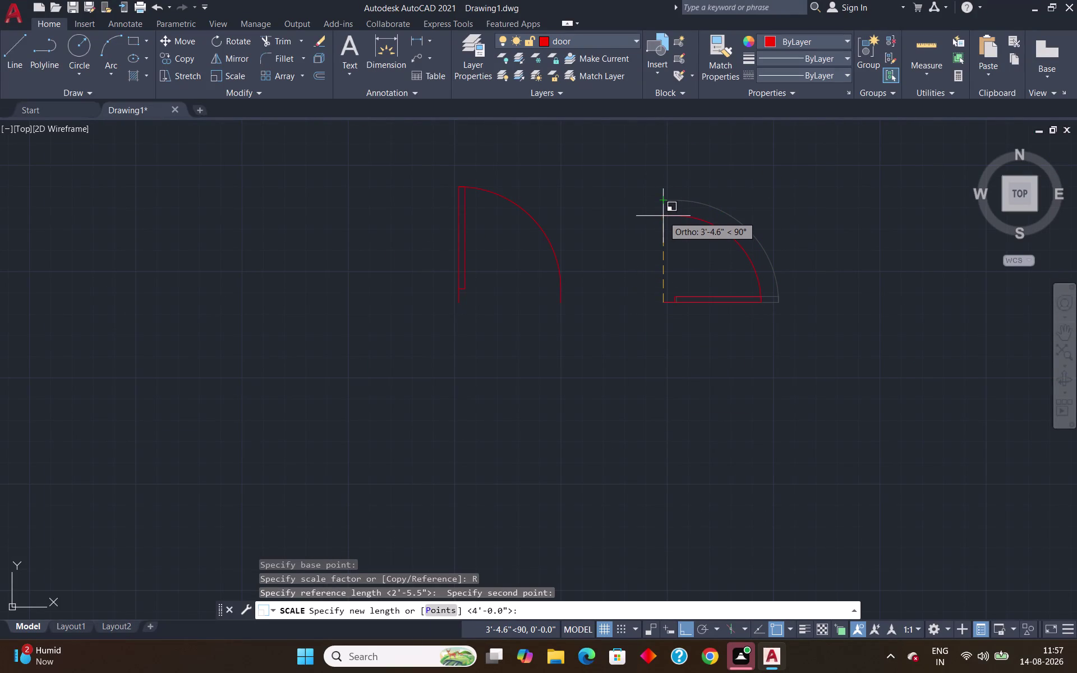
text(3'6)
key(shift+quotedbl)
key(Return)
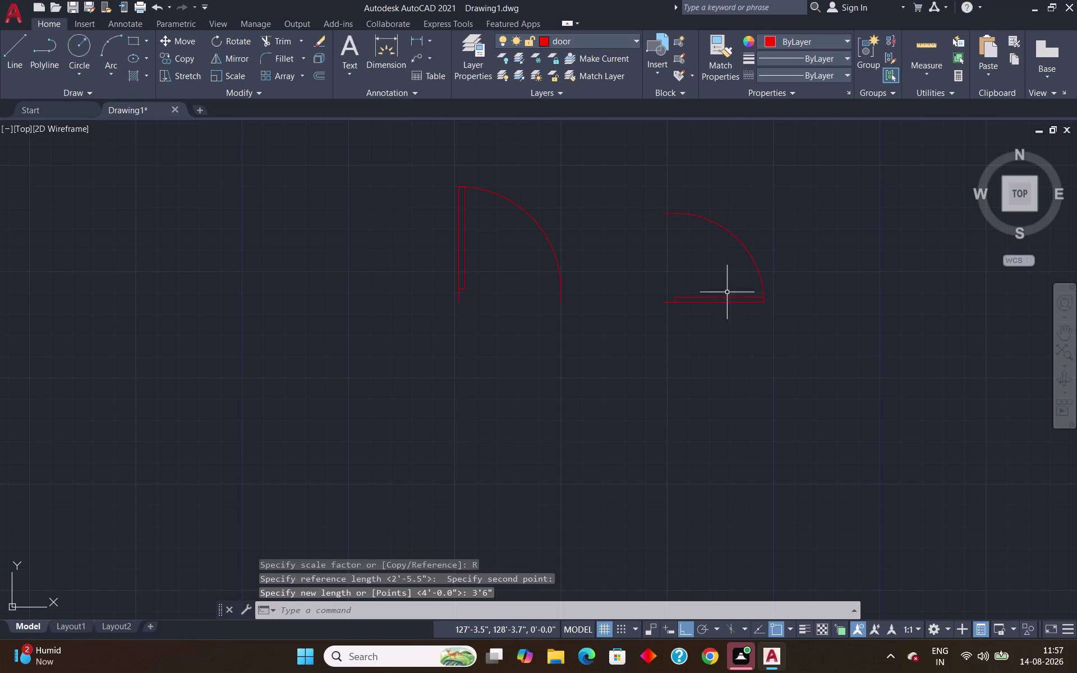
scroll(up, 3)
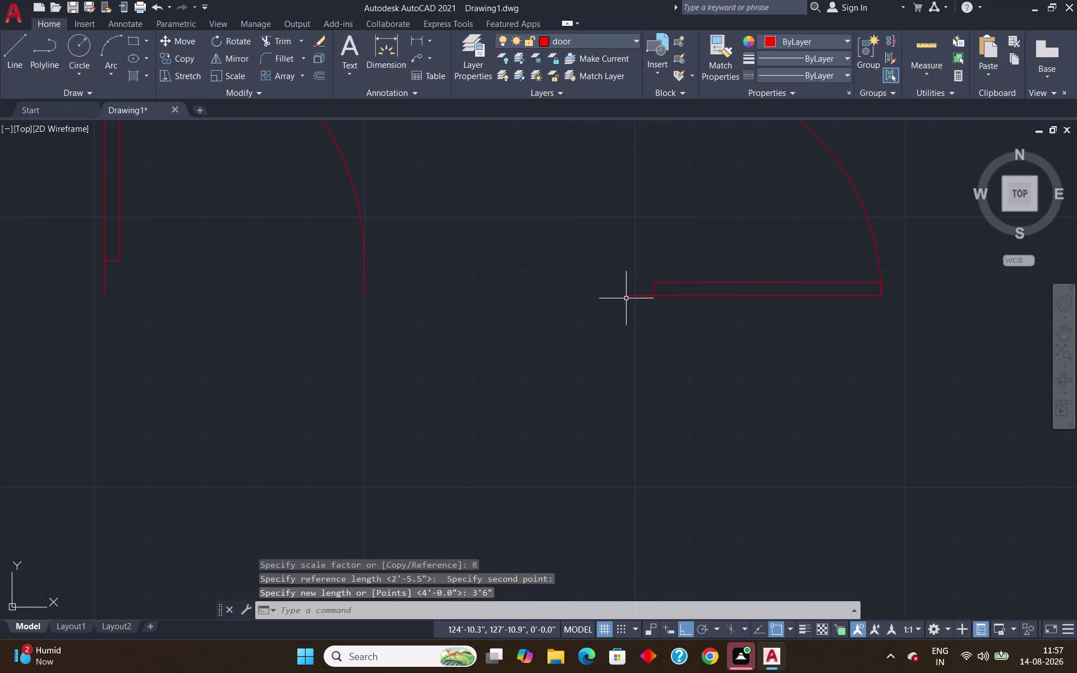
click(633, 295)
Copy the 3'-6" door to the corner of the left outer wall.
text(c)
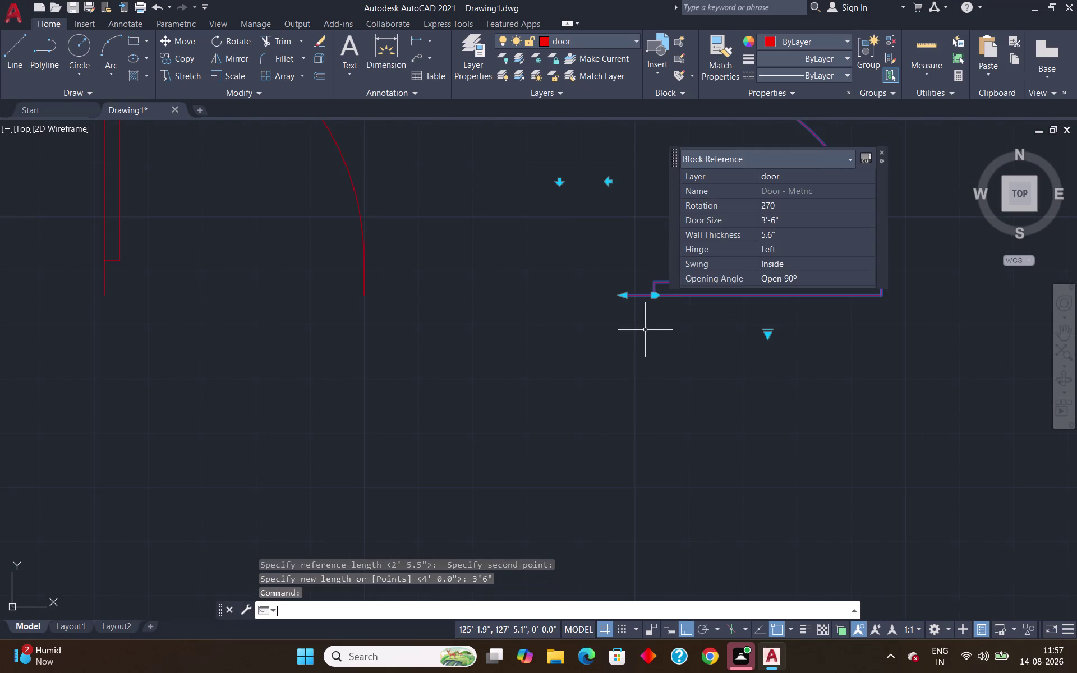
text(o)
key(Return)
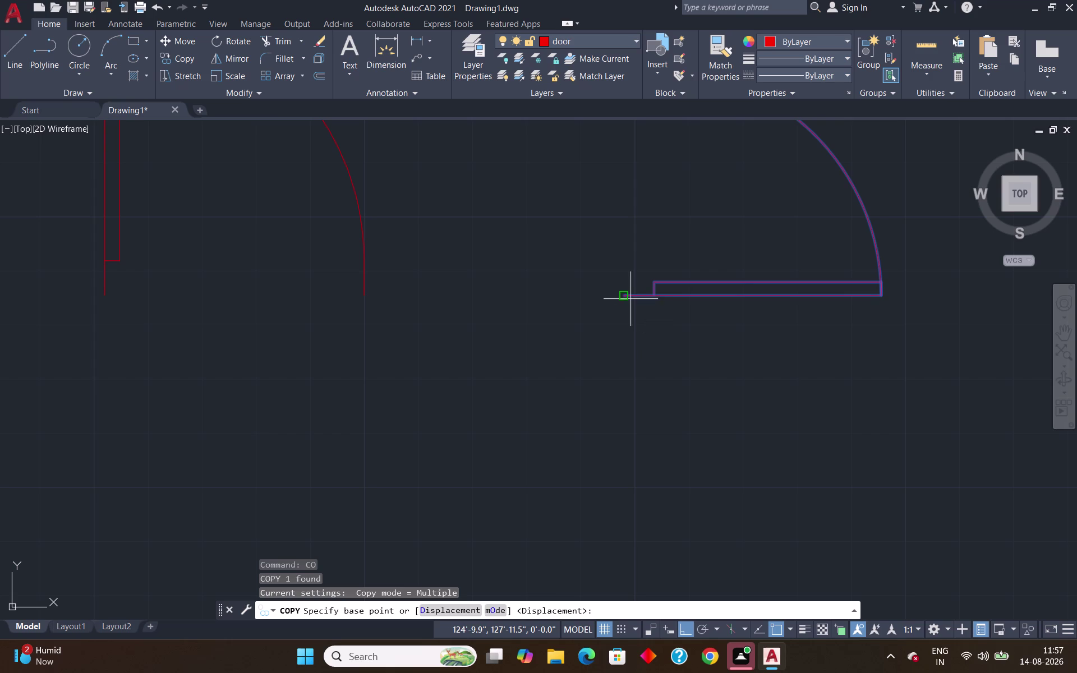
click(626, 297)
scroll(down, 3)
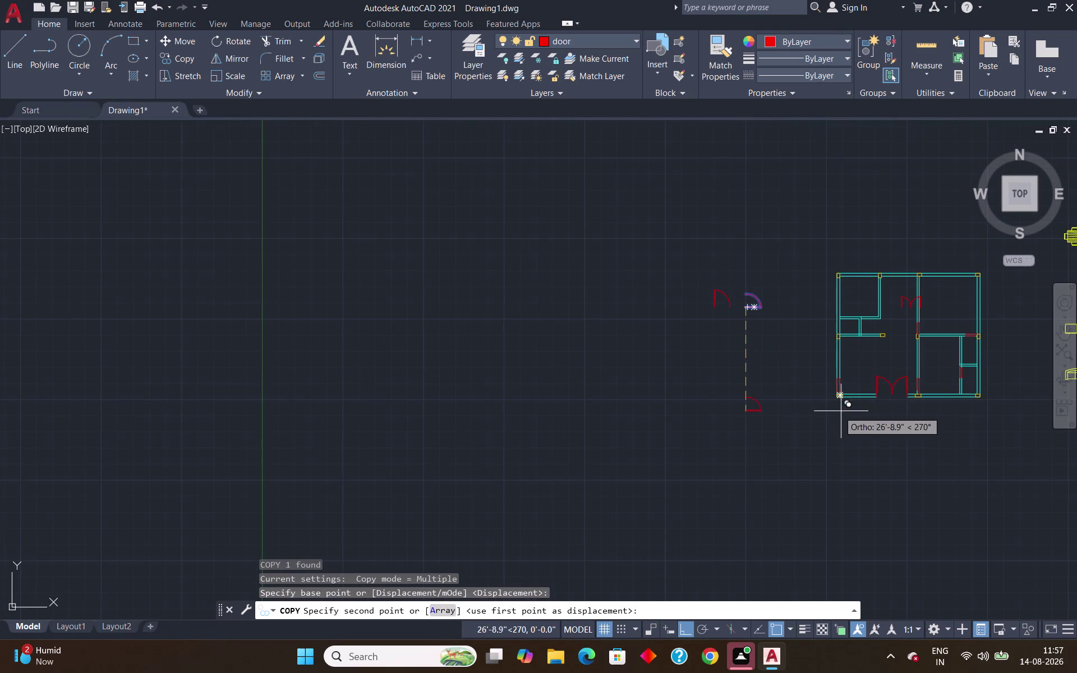
scroll(up, 3)
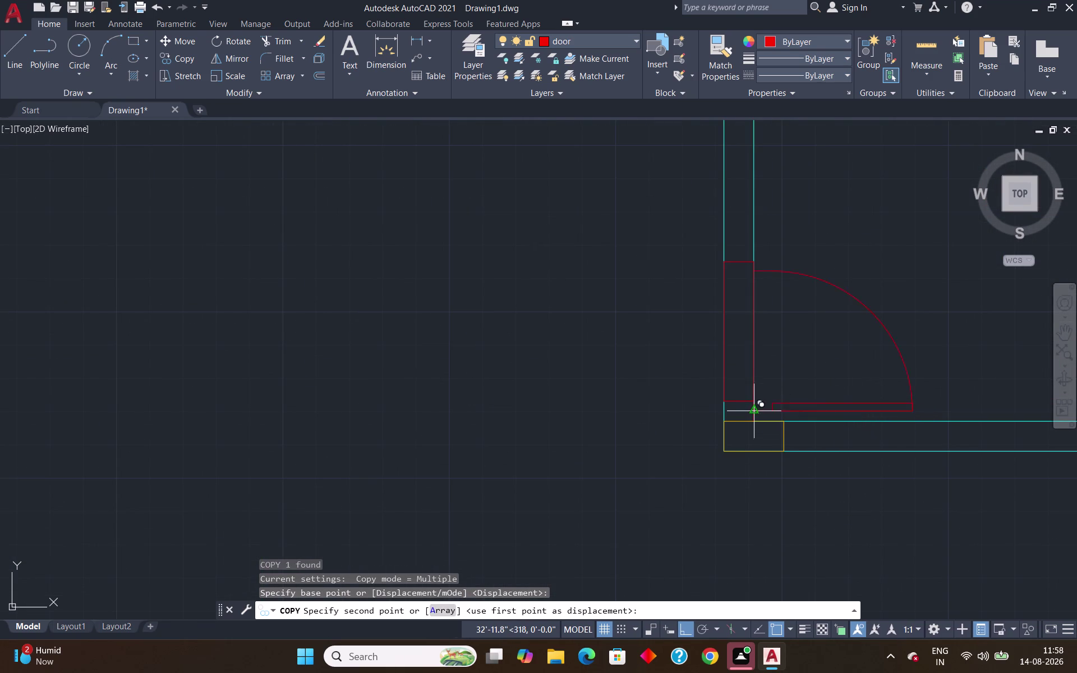
click(752, 401)
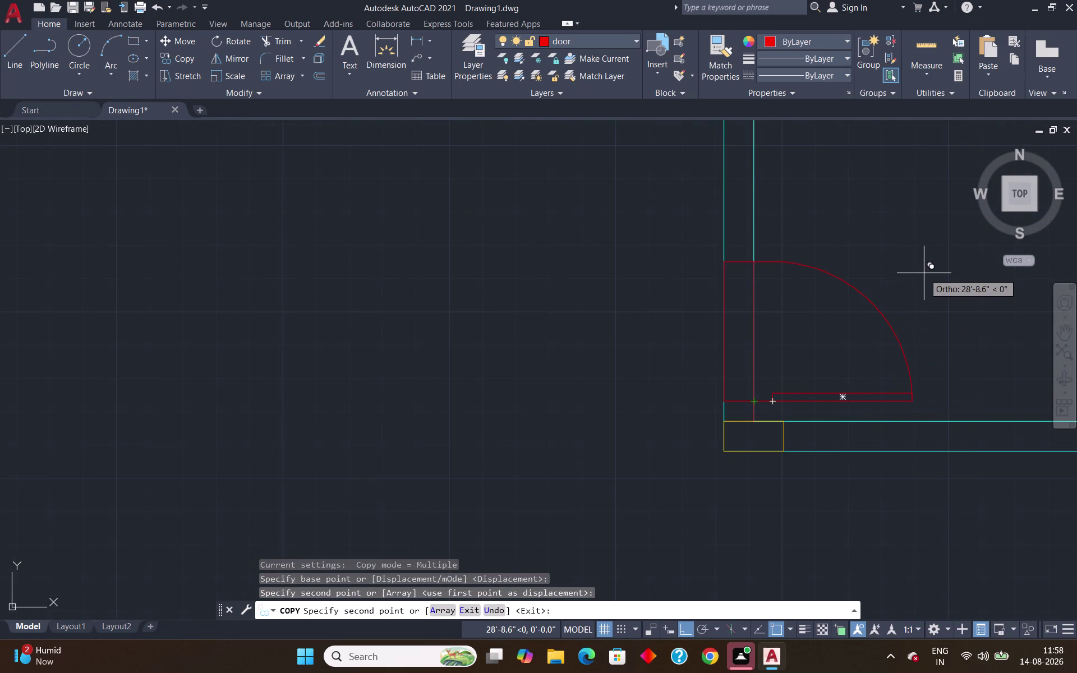
key(Escape)
Trim the cyan wall lines inside the new door opening.
text(tr)
key(Return)
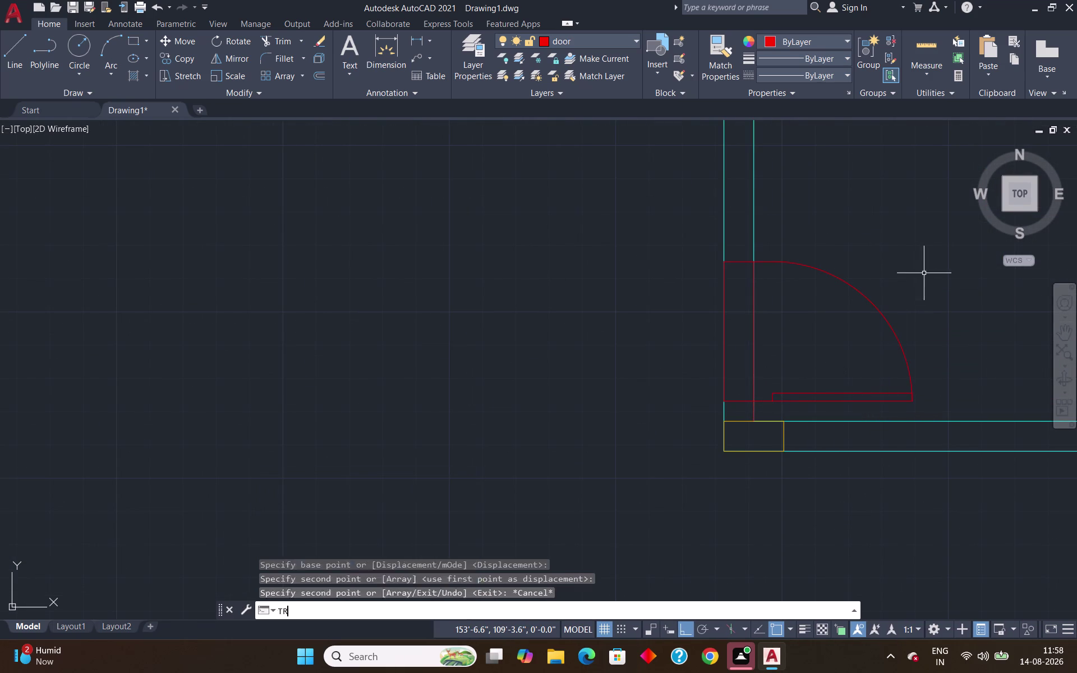
drag(778, 325, 686, 343)
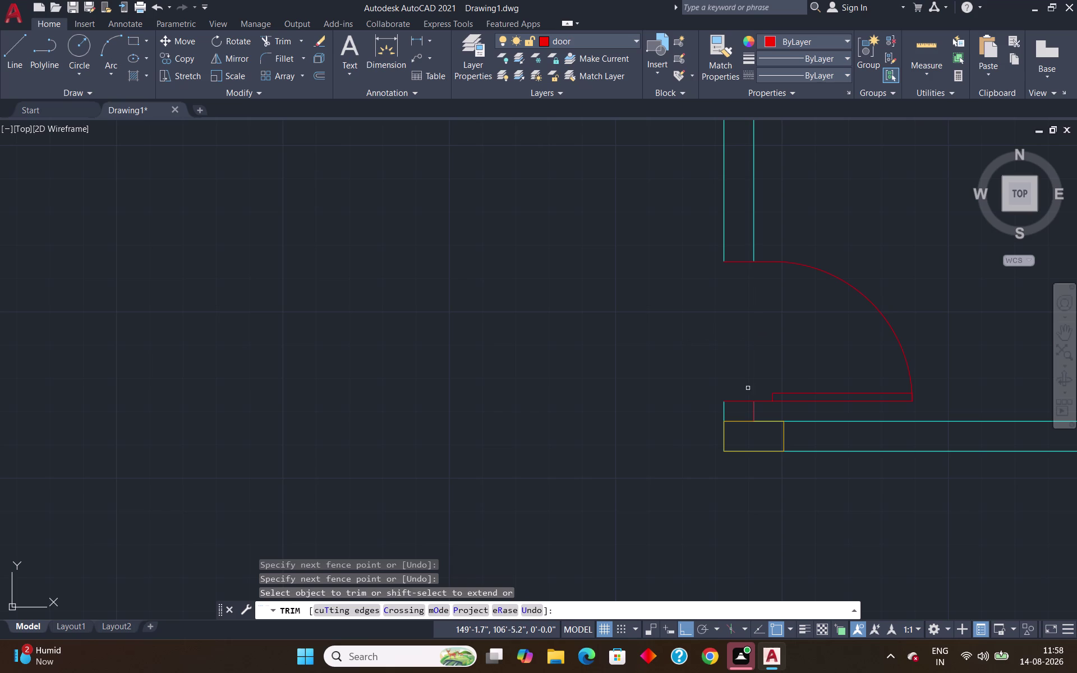
click(753, 417)
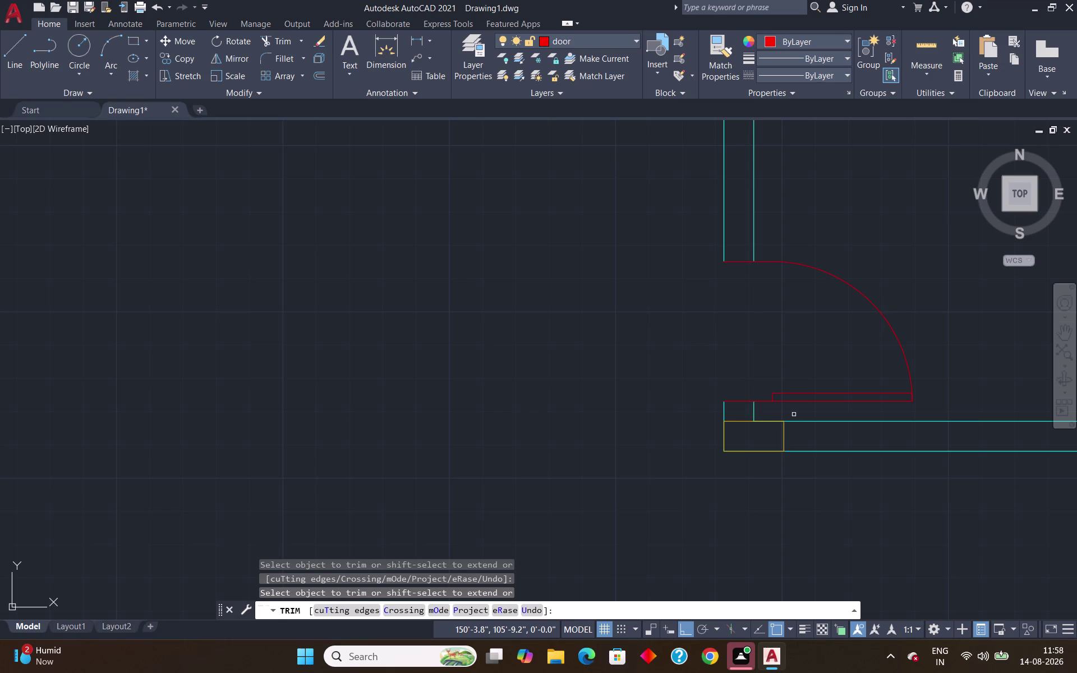
key(Escape)
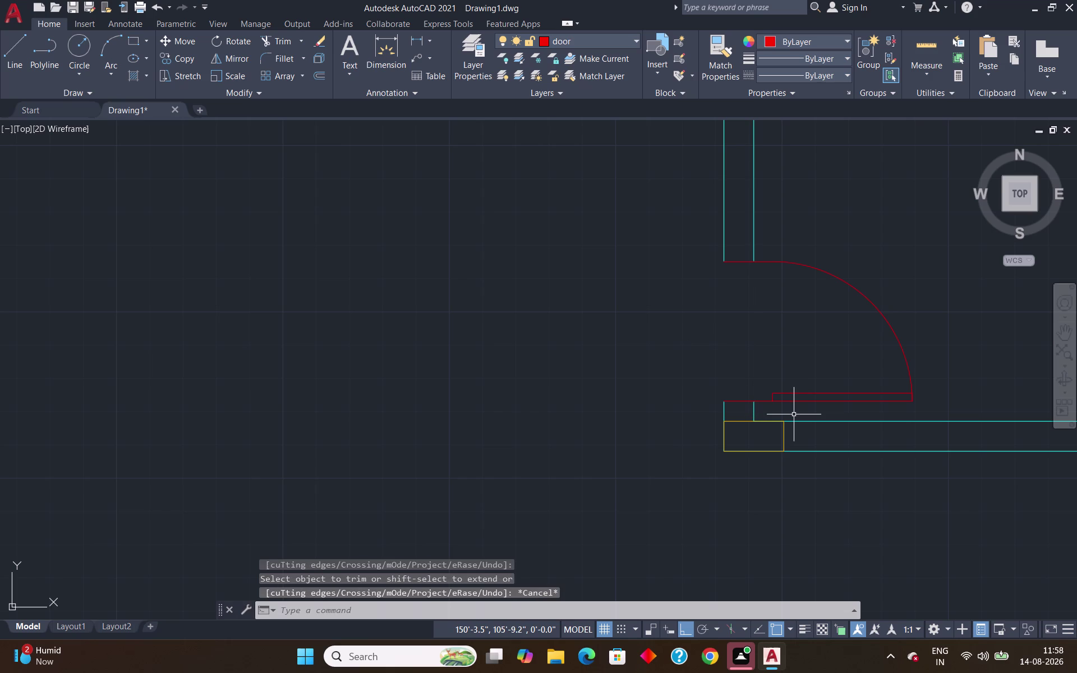
scroll(down, 3)
Pan over to the spare doors and select the one on the right.
middle_drag(897, 474, 601, 510)
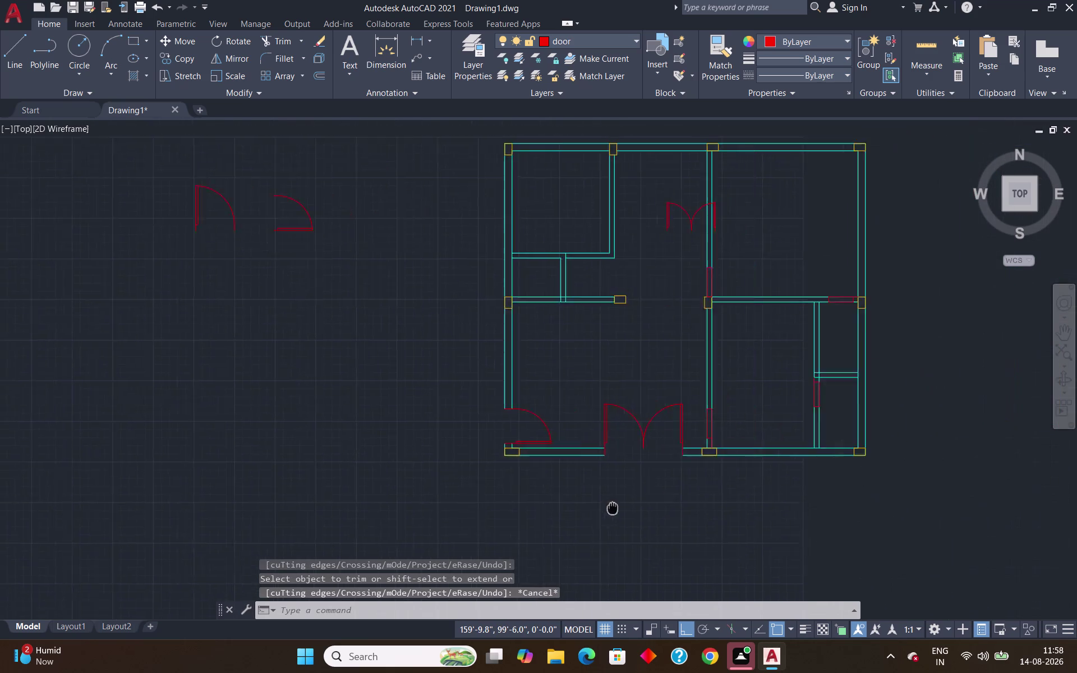
middle_drag(601, 511, 510, 517)
scroll(down, 3)
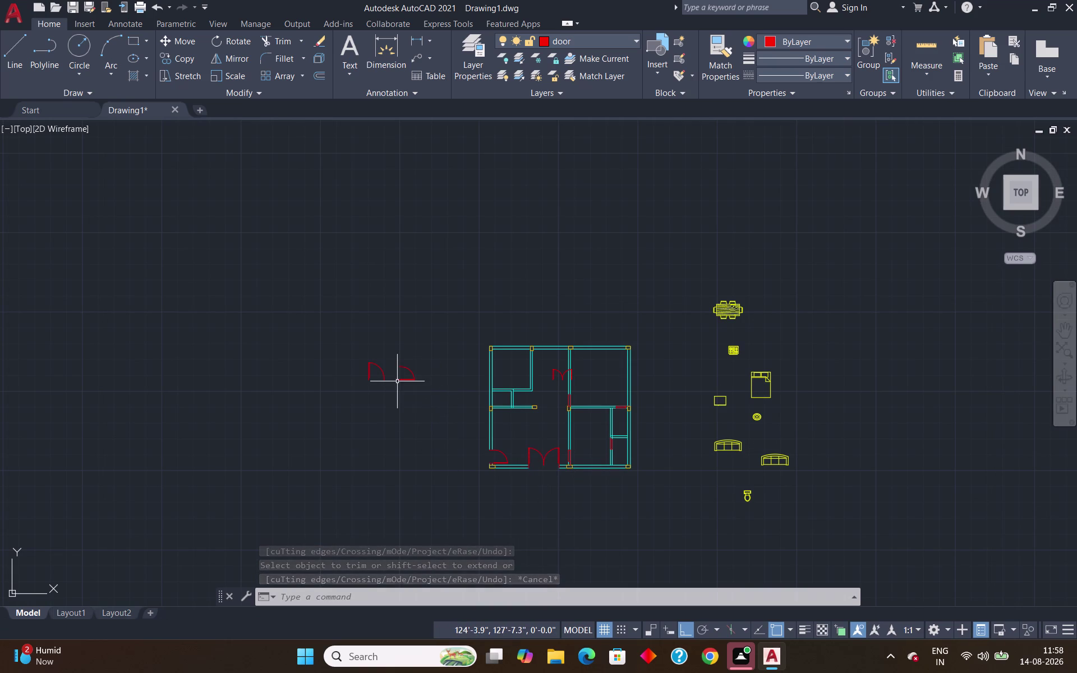
scroll(up, 3)
click(505, 285)
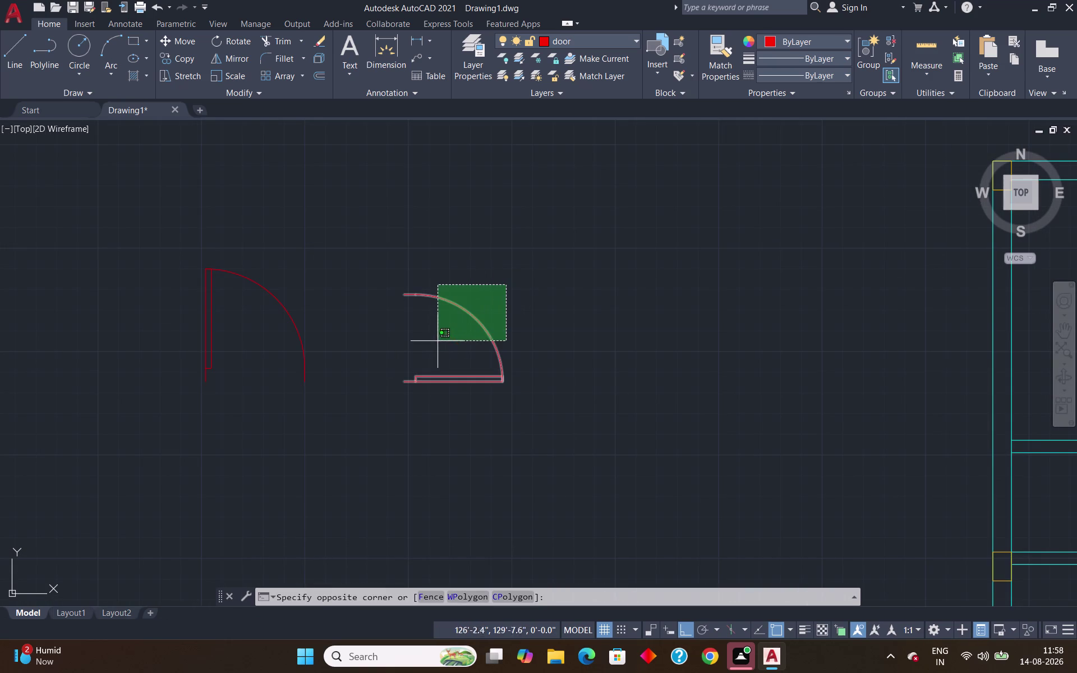
click(433, 352)
Scale the spare door from its hinge end with the Reference option (SC).
text(sc)
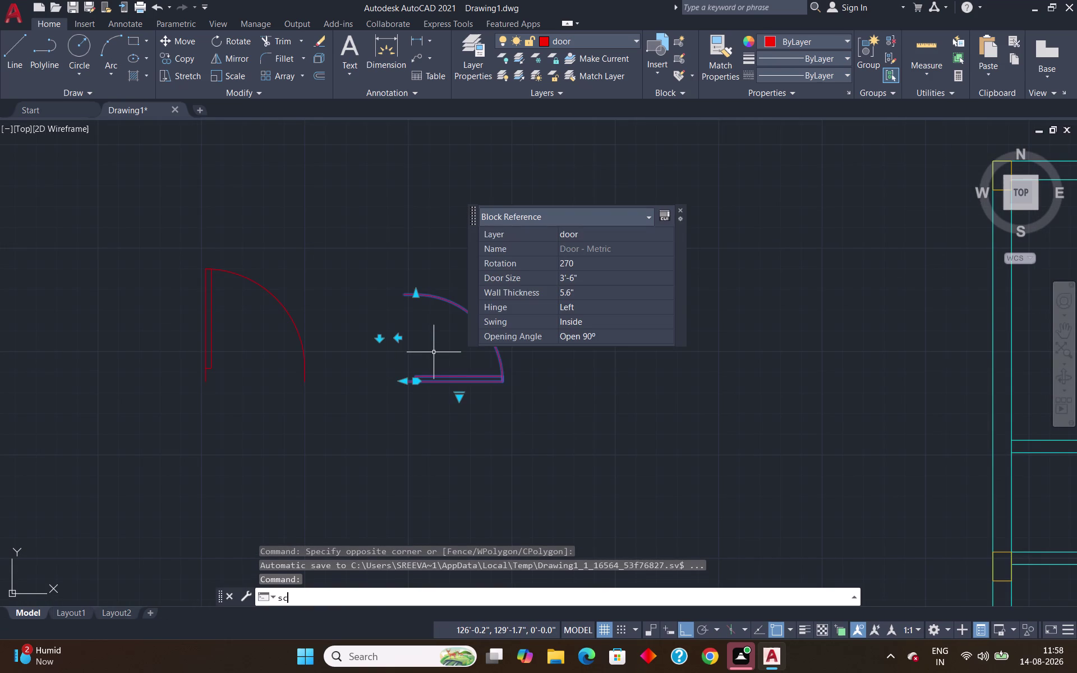
key(Return)
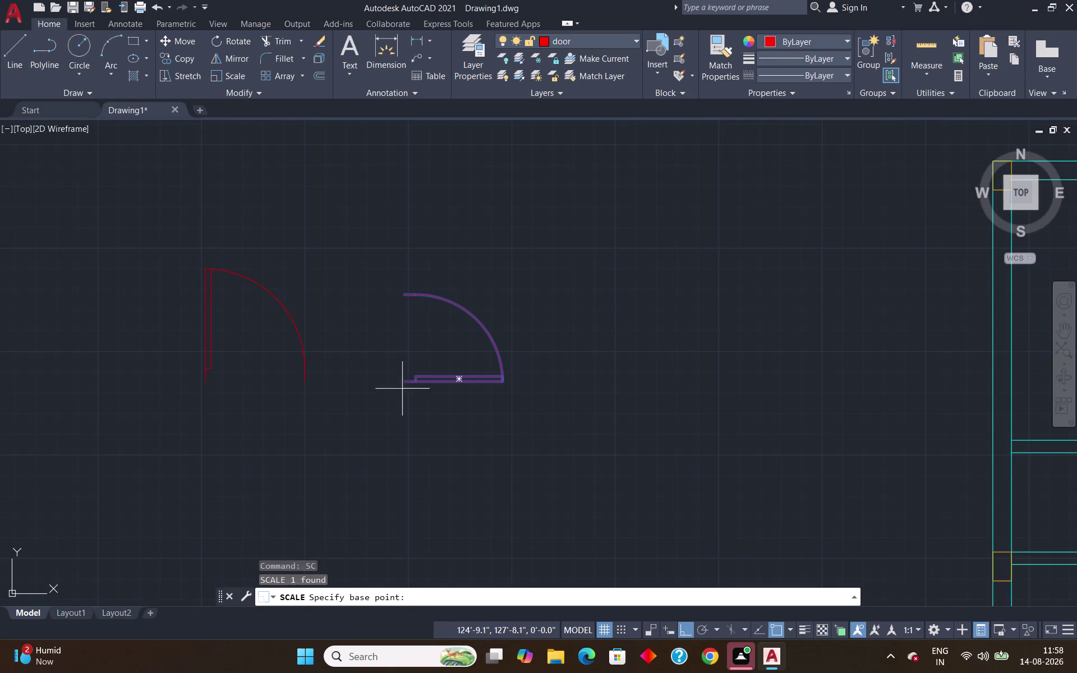
scroll(up, 3)
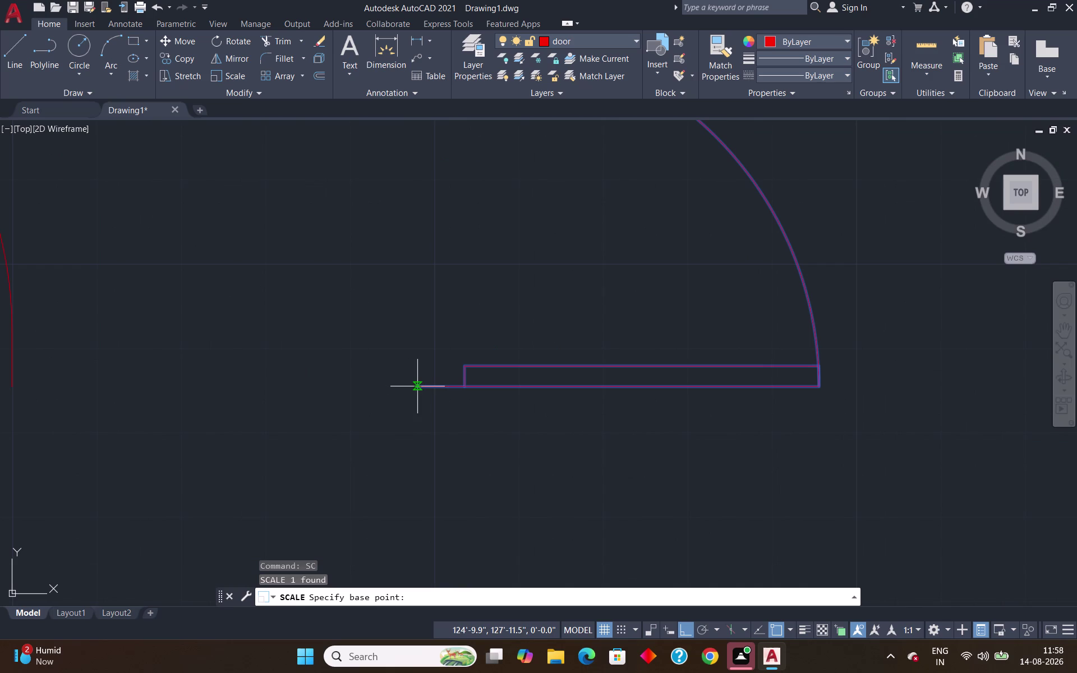
scroll(up, 3)
click(423, 395)
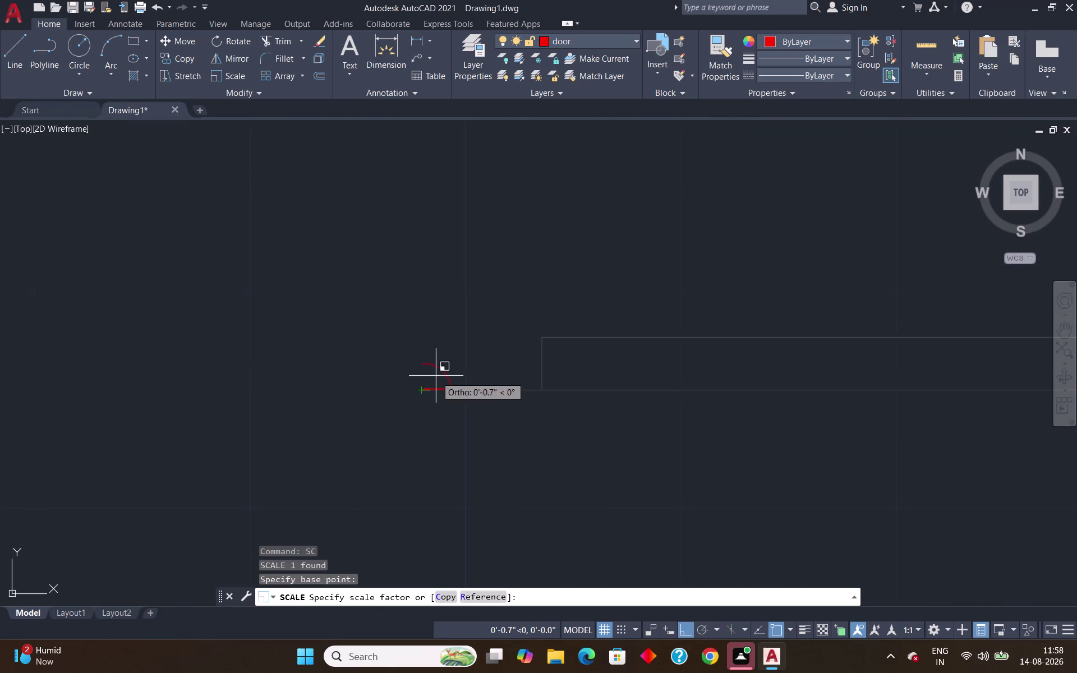
click(482, 594)
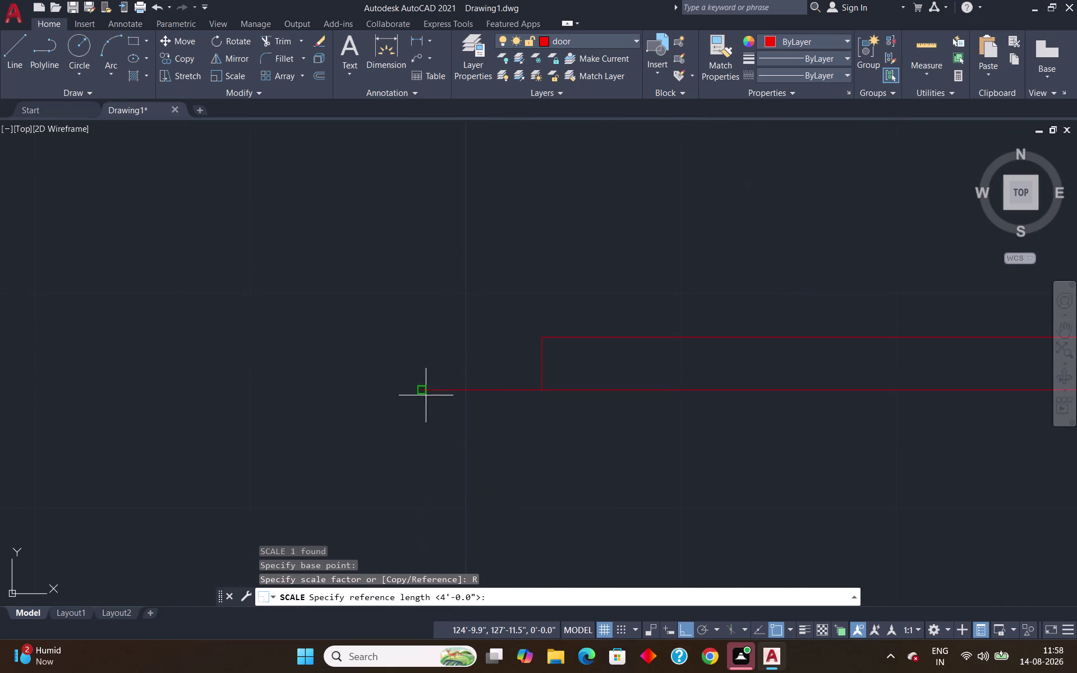
Pick the reference length from the hinge to the arc top and enter 3'.
click(421, 387)
scroll(down, 3)
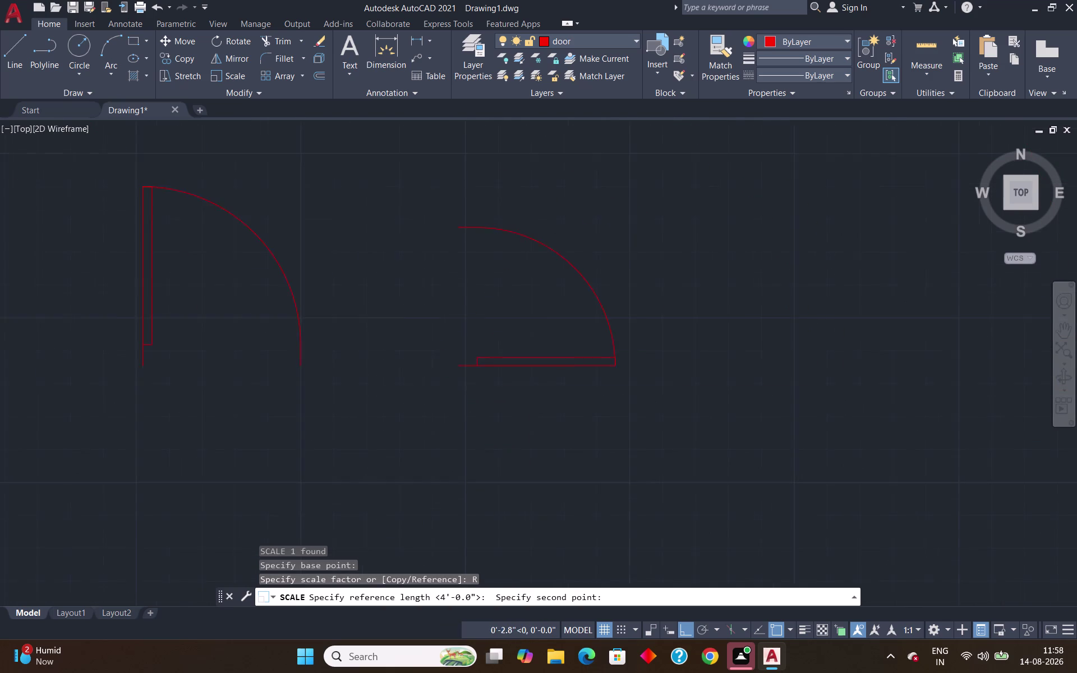
scroll(up, 3)
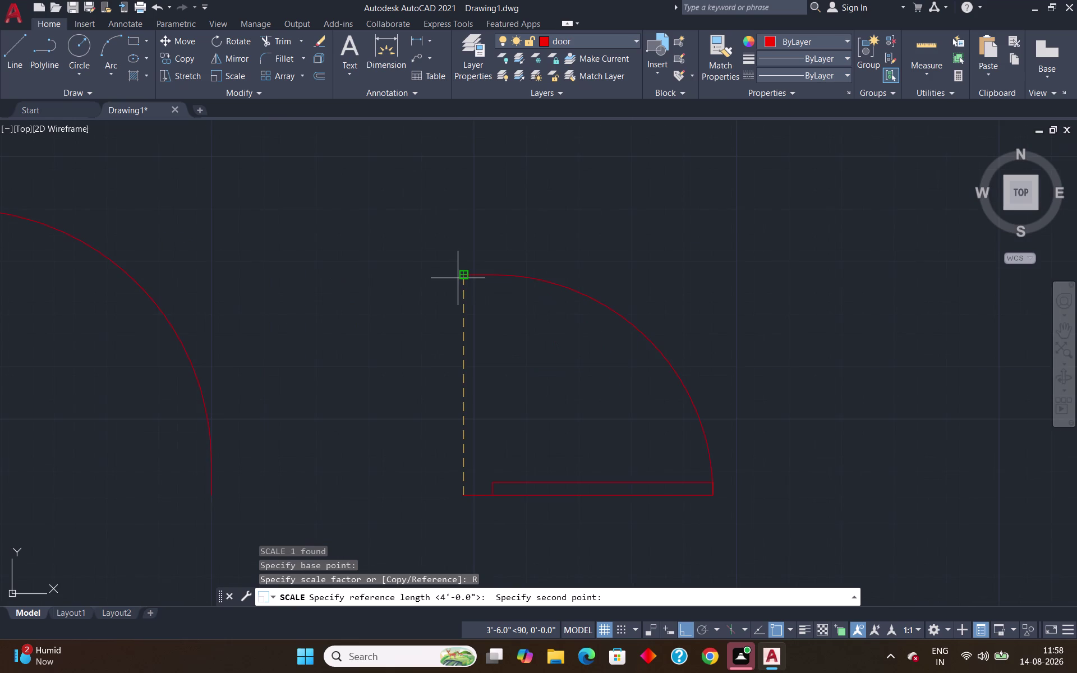
click(460, 278)
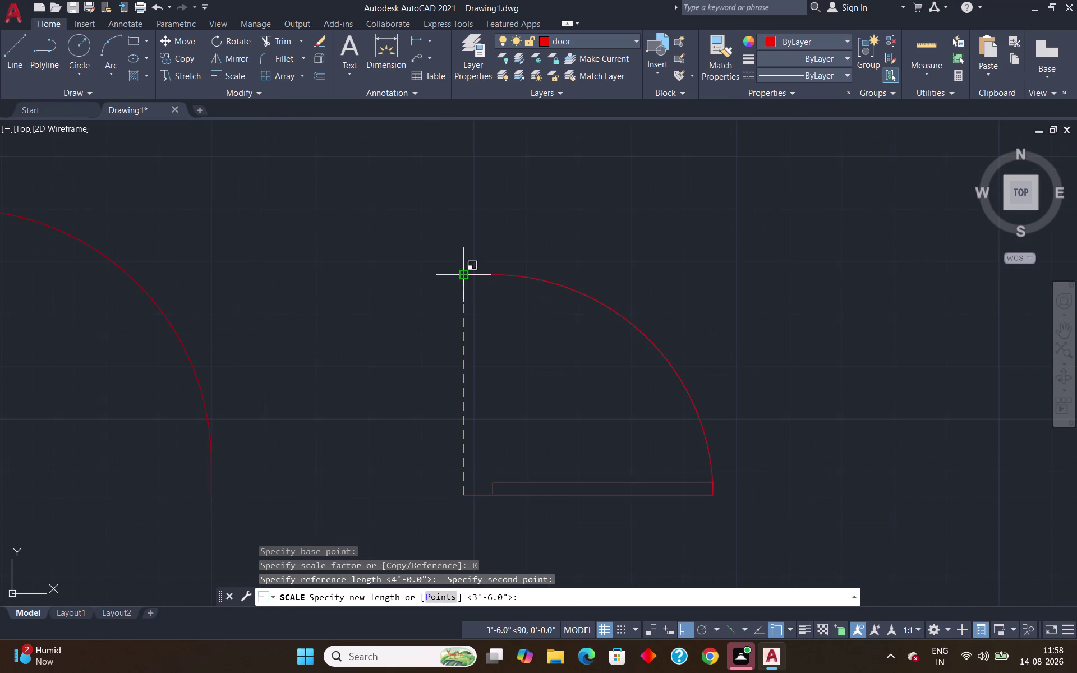
text(3')
key(Return)
click(669, 258)
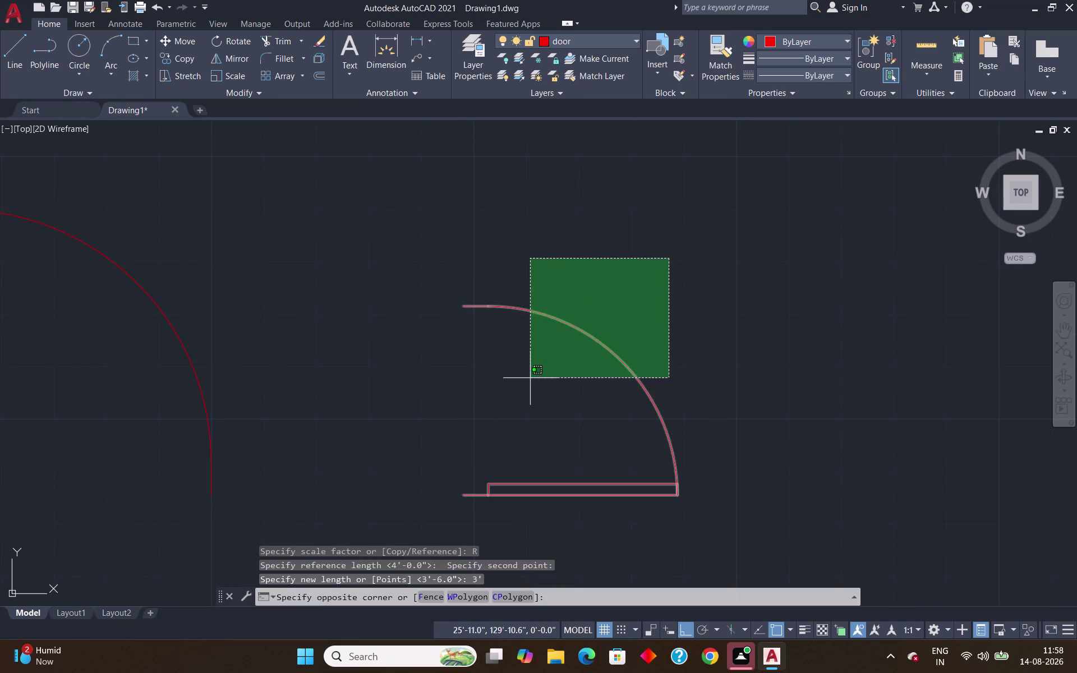
Copy the 3' door from its end point to the central interior wall corner.
click(528, 379)
text(co)
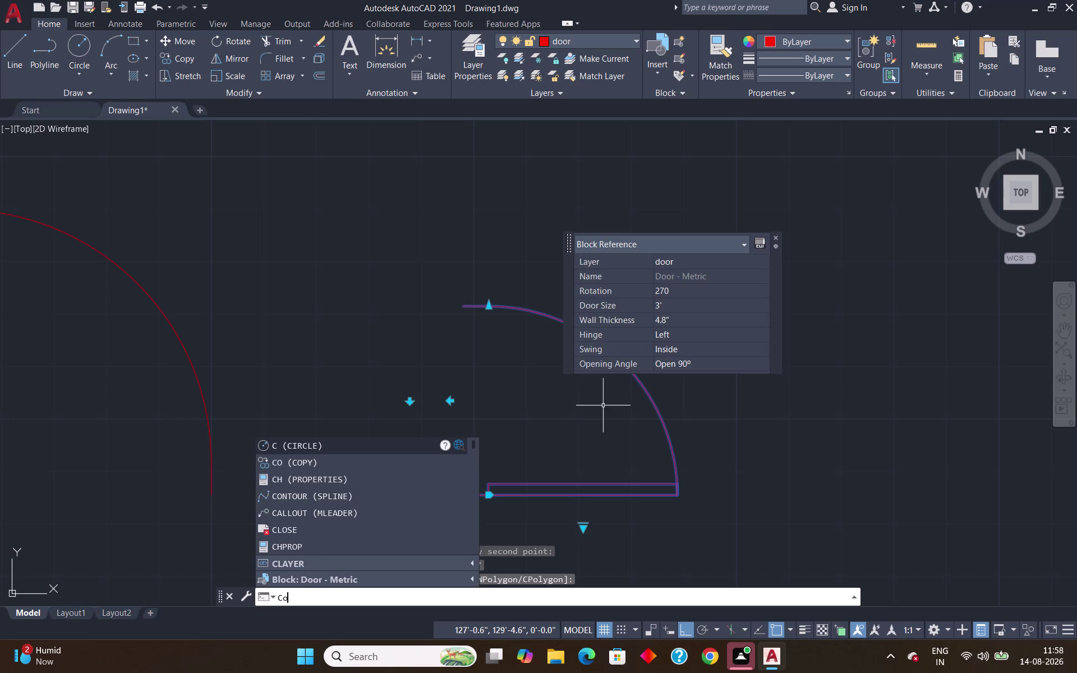
key(Return)
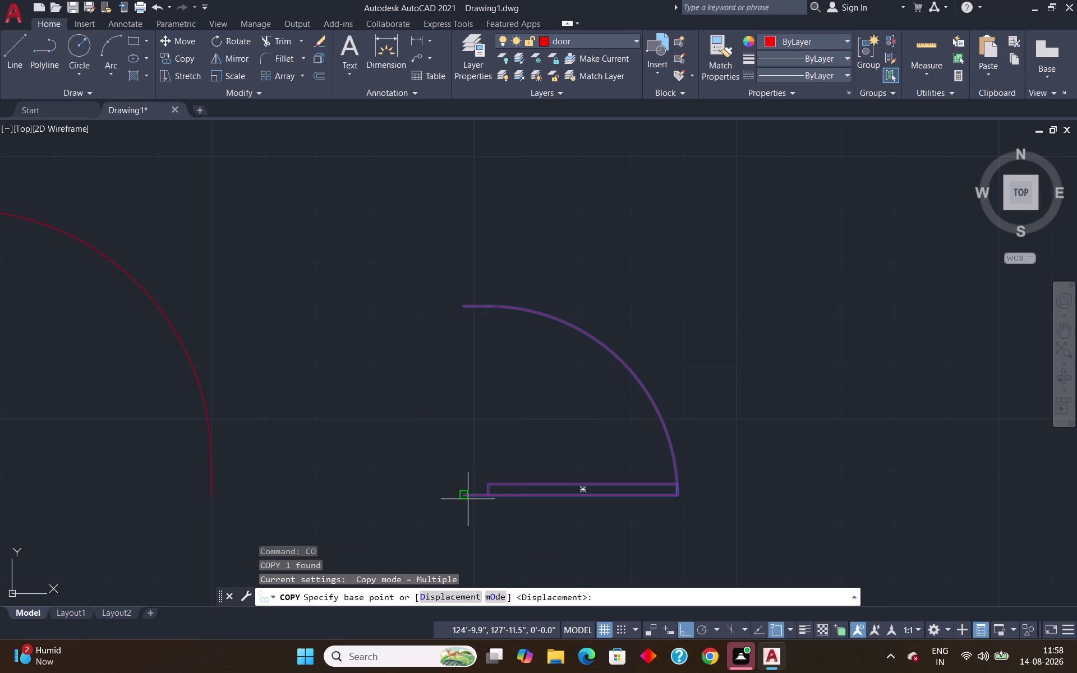
click(459, 498)
scroll(down, 3)
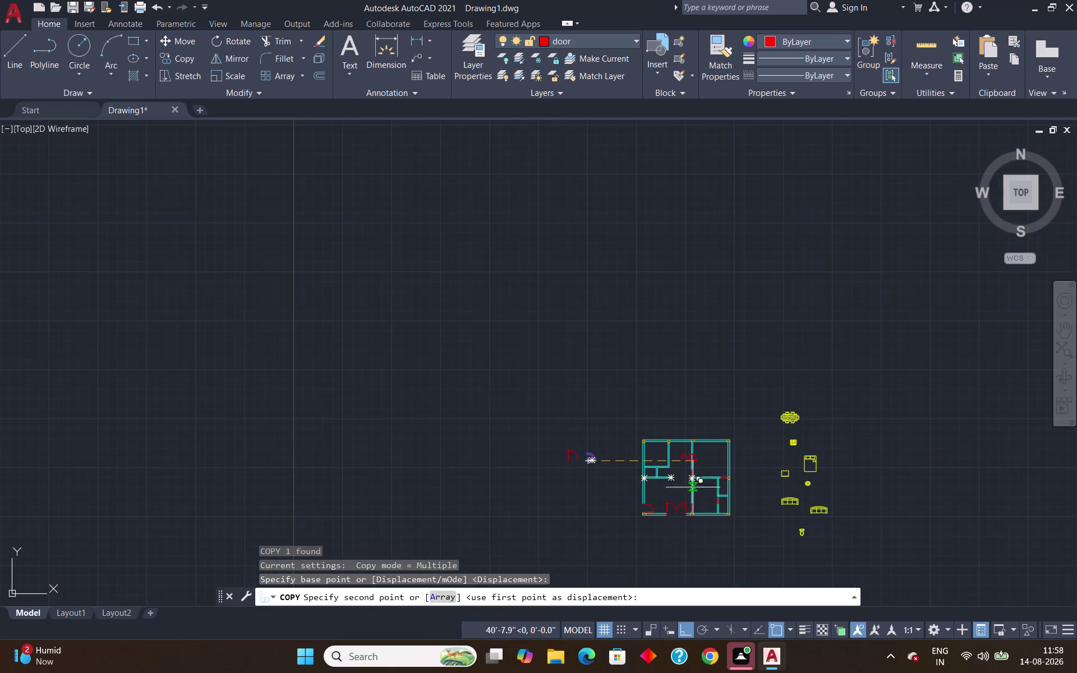
scroll(up, 3)
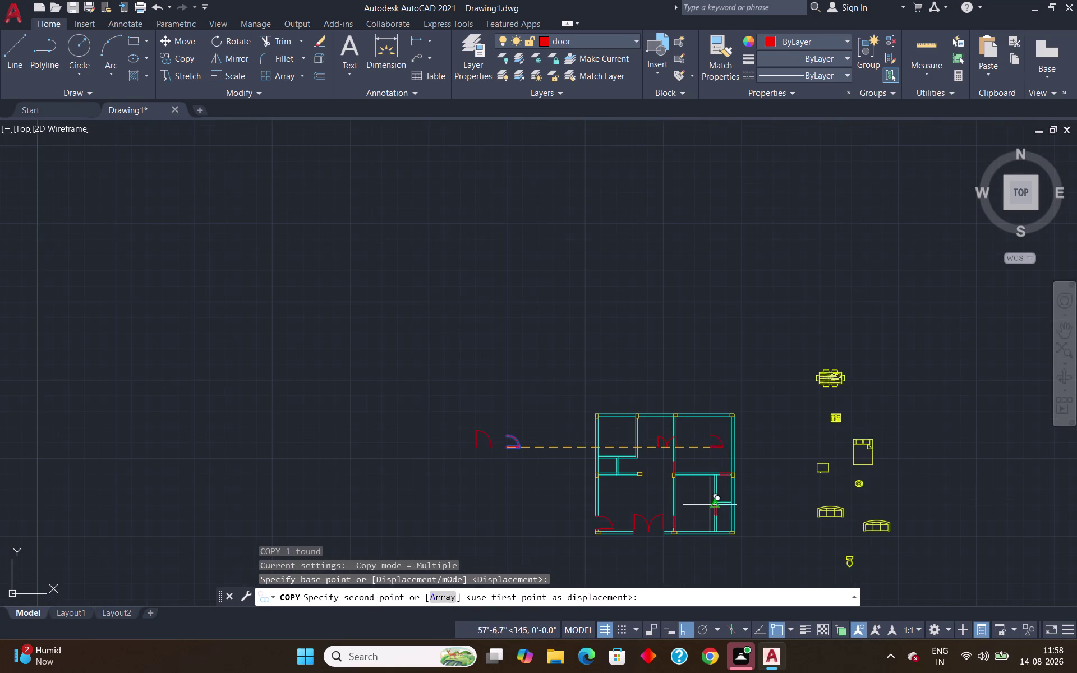
scroll(up, 3)
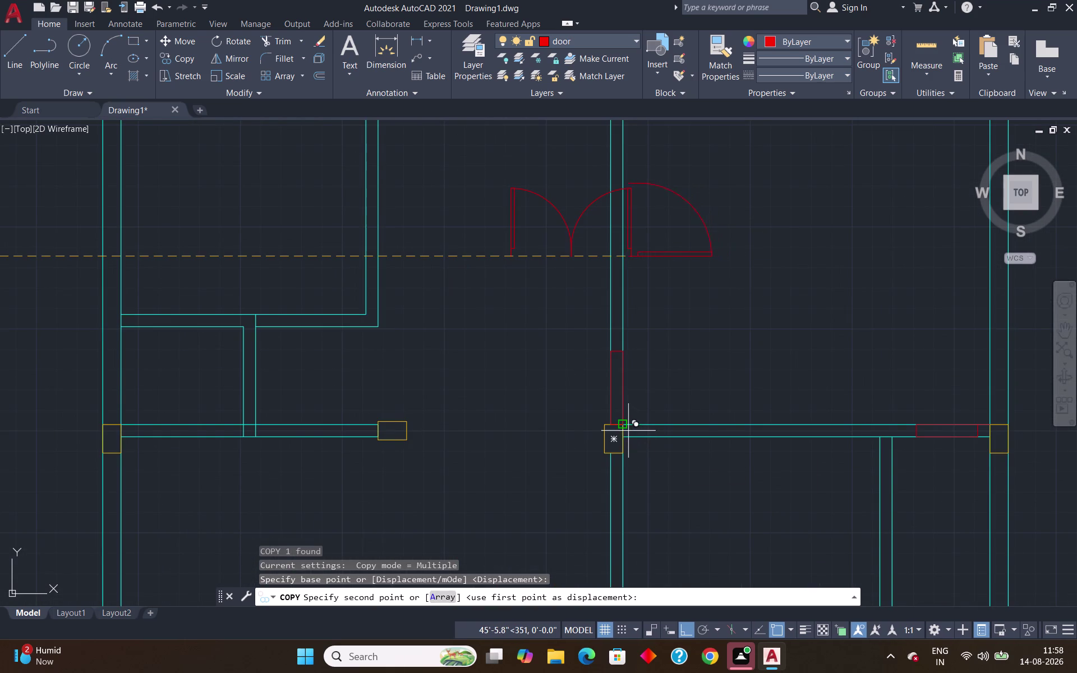
click(627, 430)
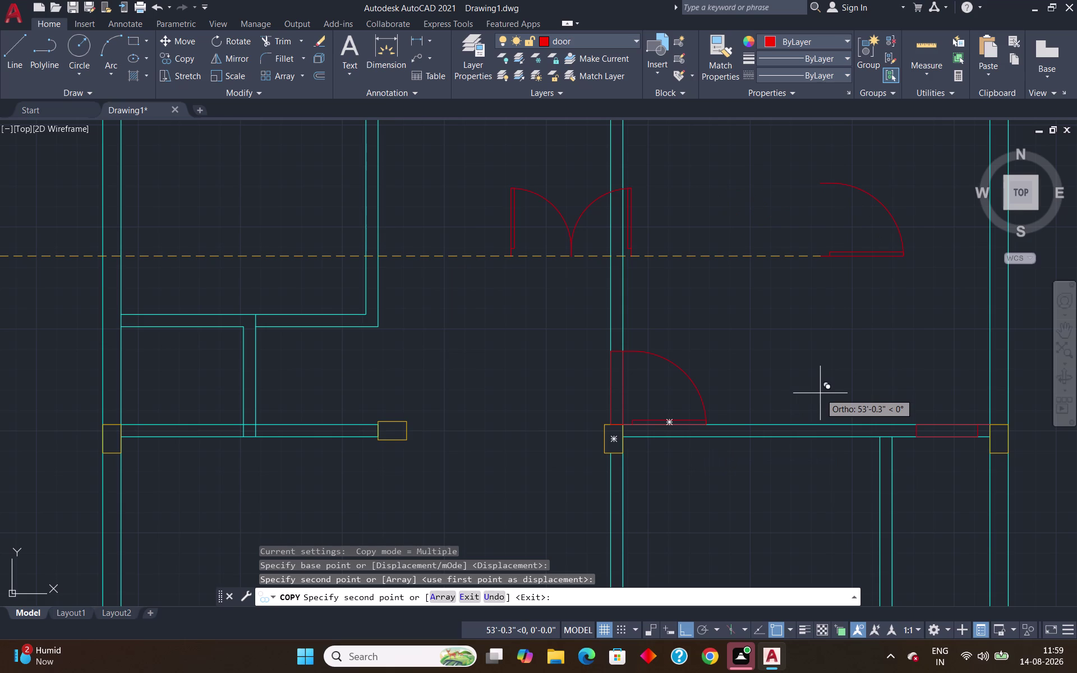
scroll(down, 3)
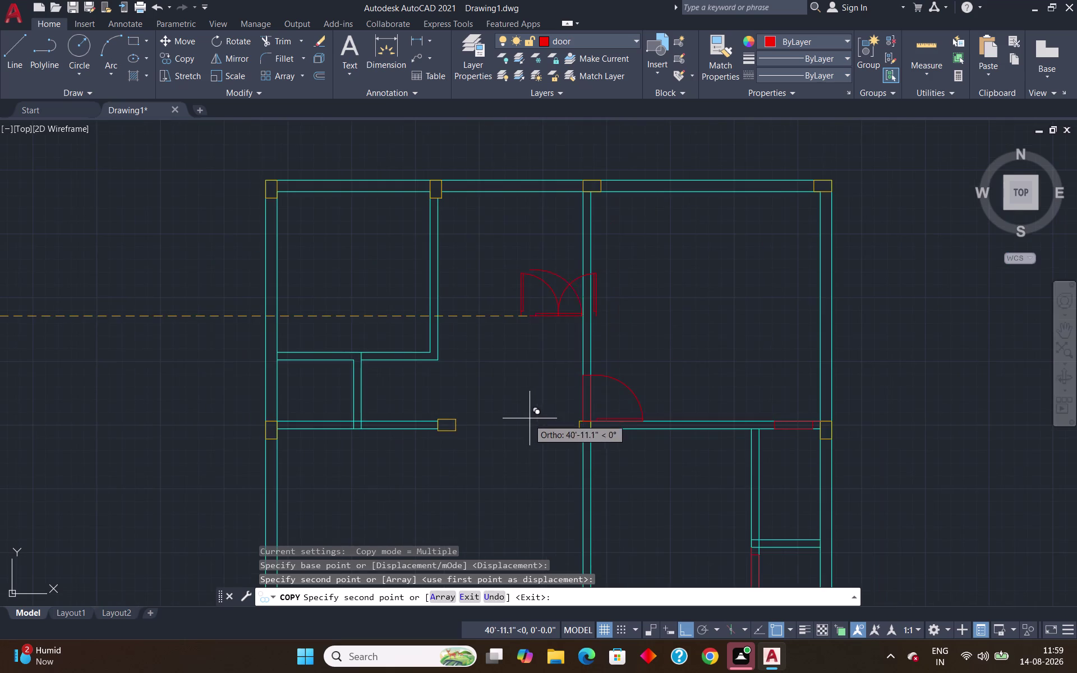
scroll(down, 3)
scroll(down, 3)
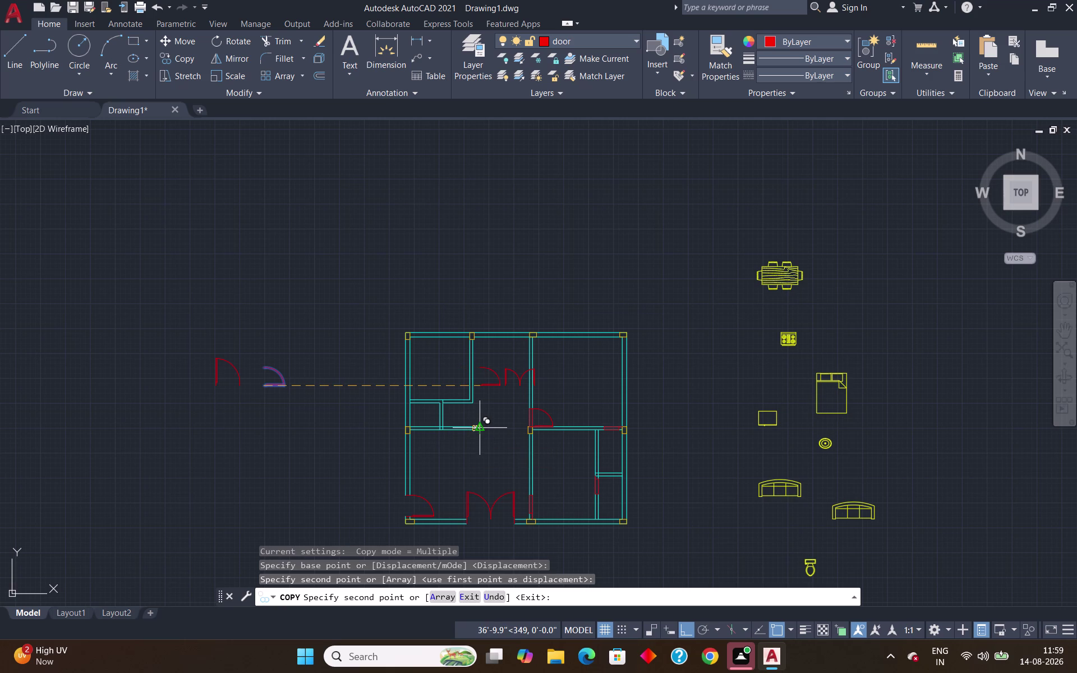
key(Escape)
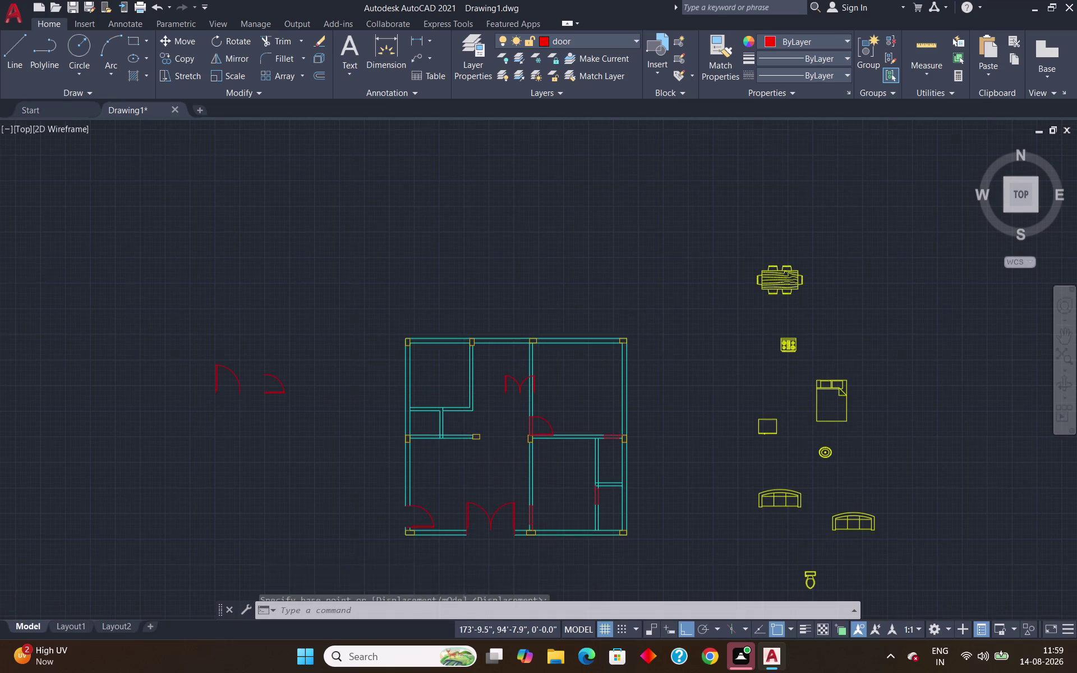
scroll(up, 3)
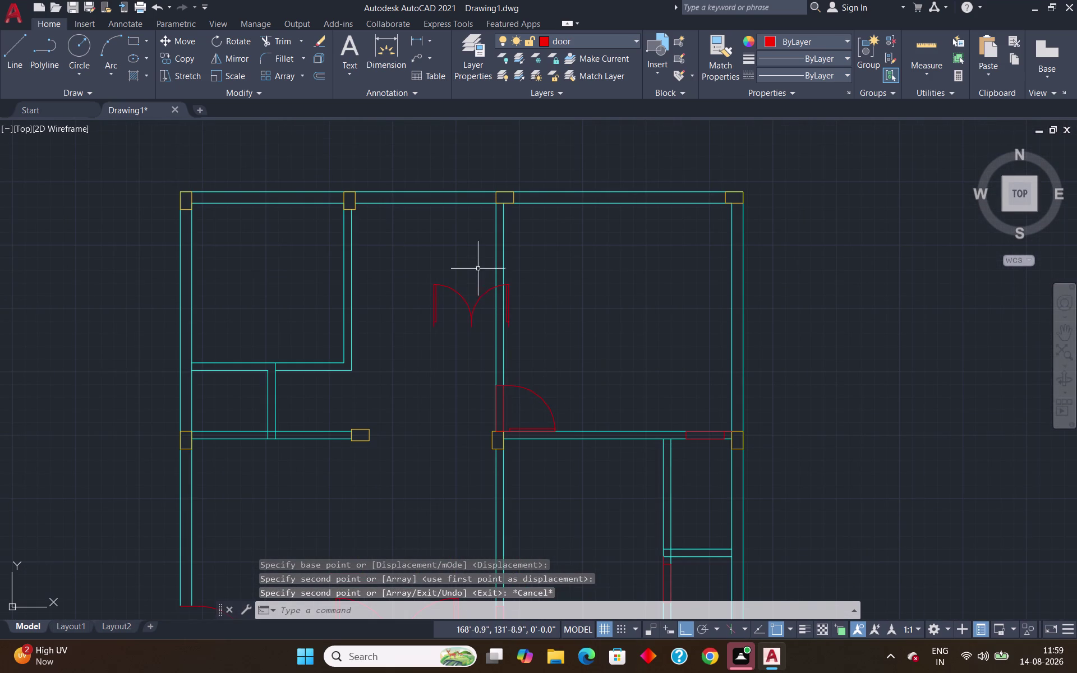
Erase the stray 2'-5.5" door pair in the upper-right room, then pan to the spare doors.
drag(477, 261, 476, 270)
click(447, 328)
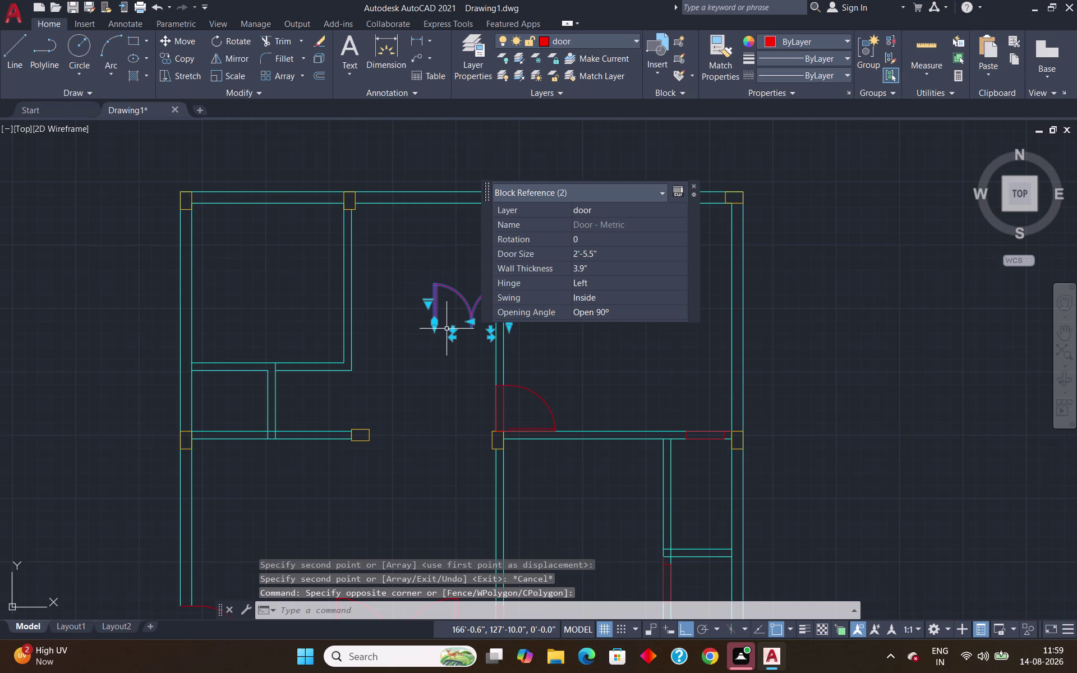
key(Delete)
scroll(down, 3)
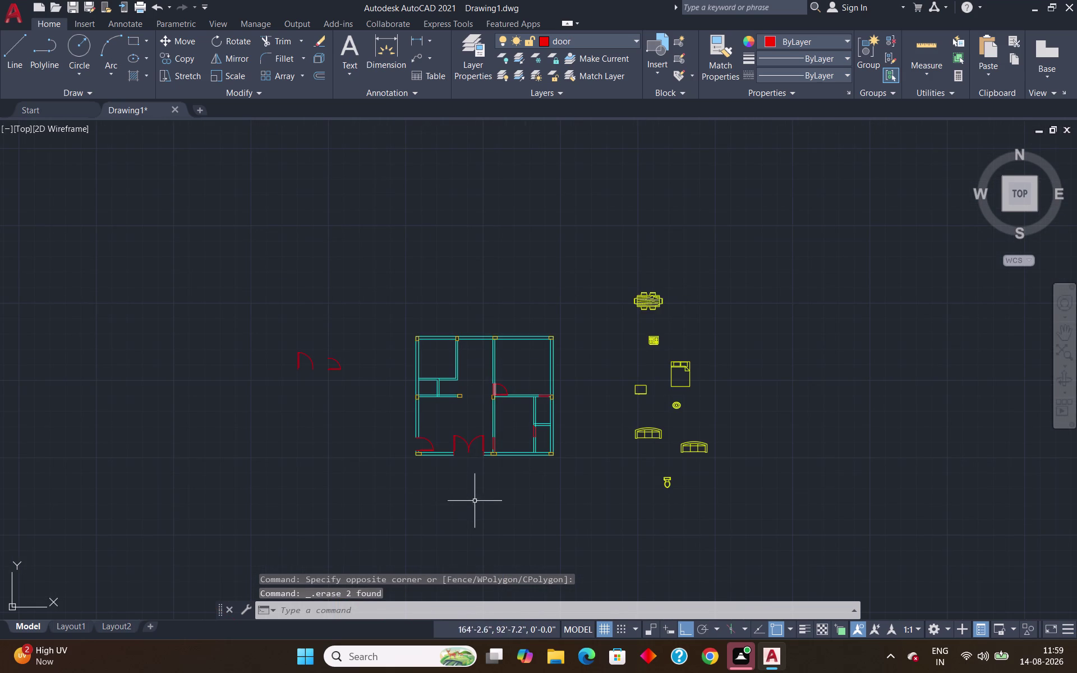
middle_drag(466, 469, 472, 437)
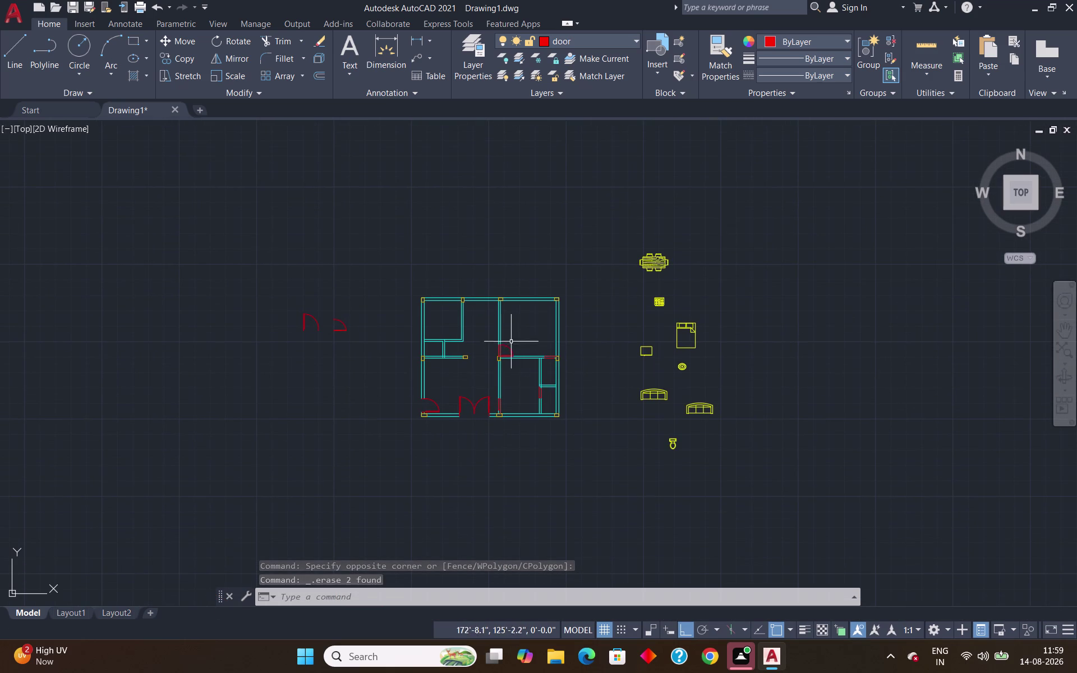
scroll(up, 3)
scroll(down, 3)
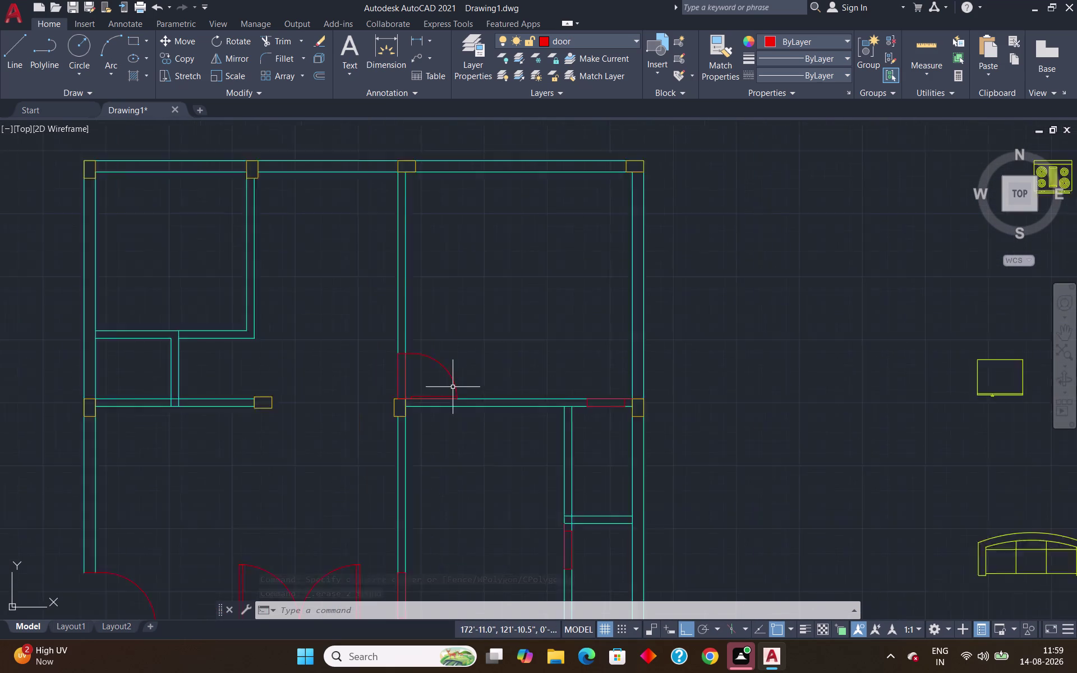
scroll(down, 3)
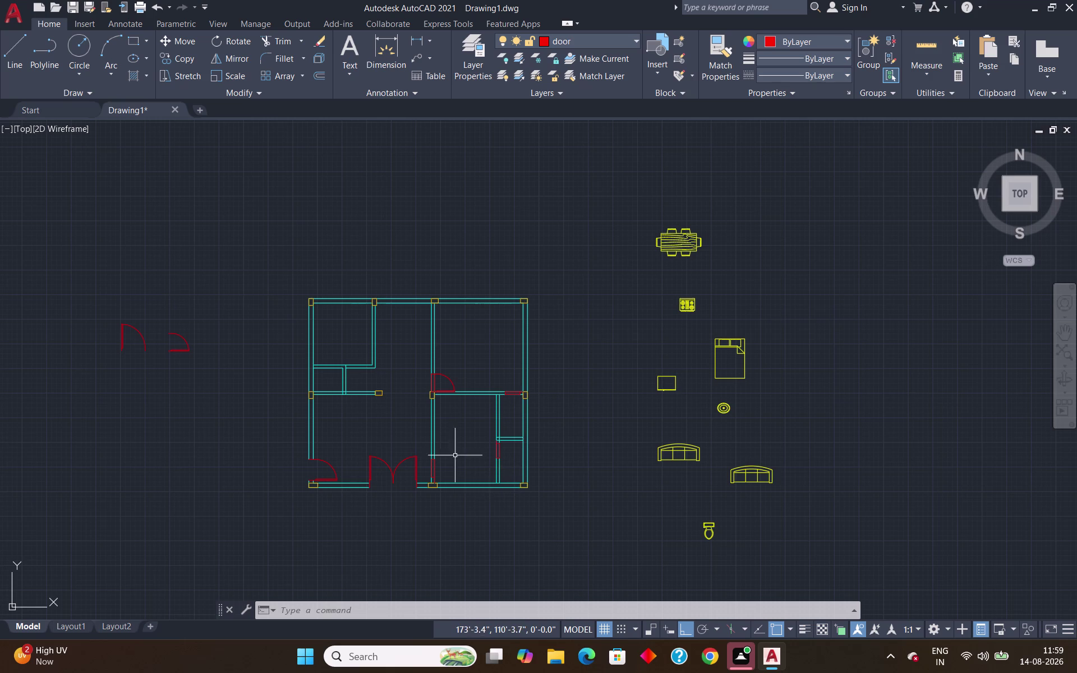
middle_drag(451, 455, 649, 404)
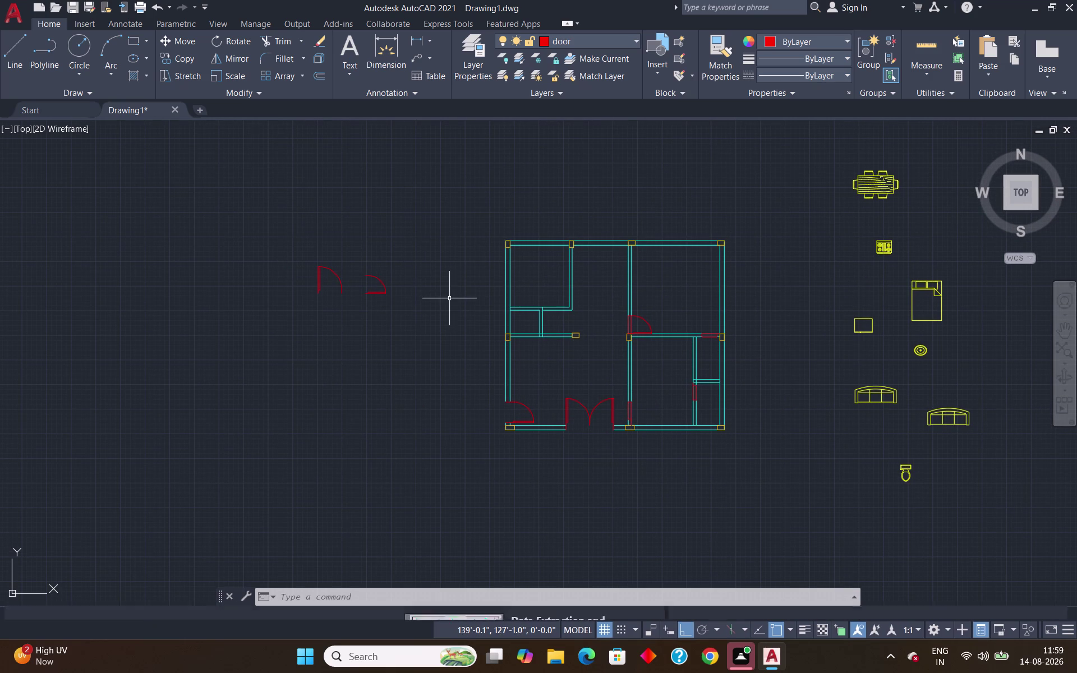
Select the spare door and scale it from its corner with the Reference option.
click(404, 272)
click(355, 314)
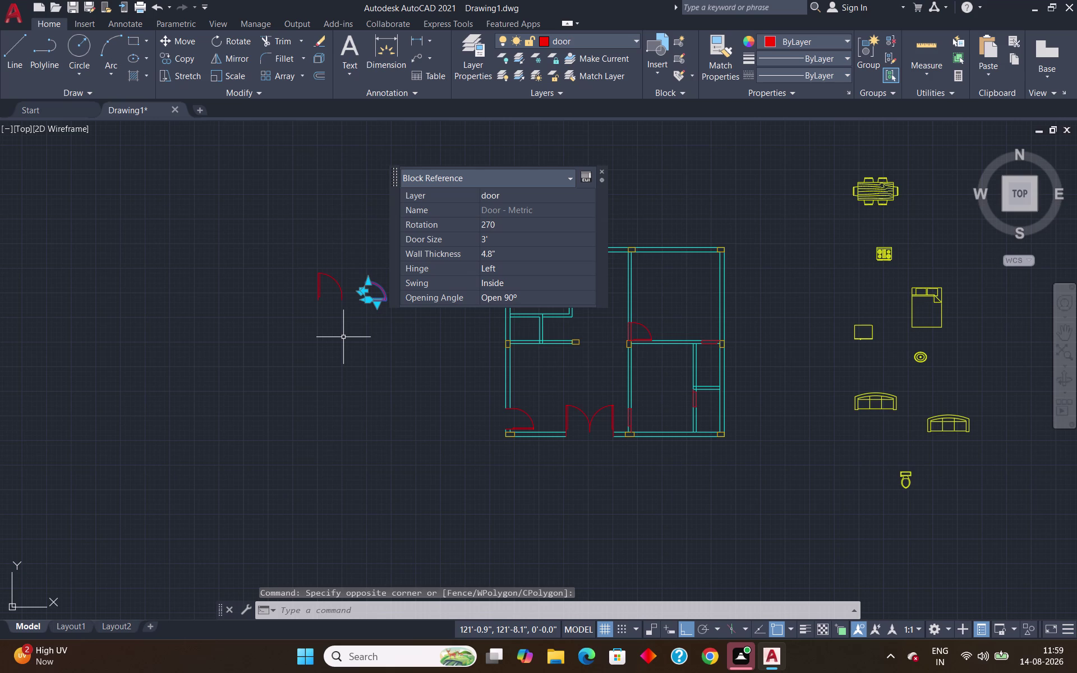
text(sc)
key(Return)
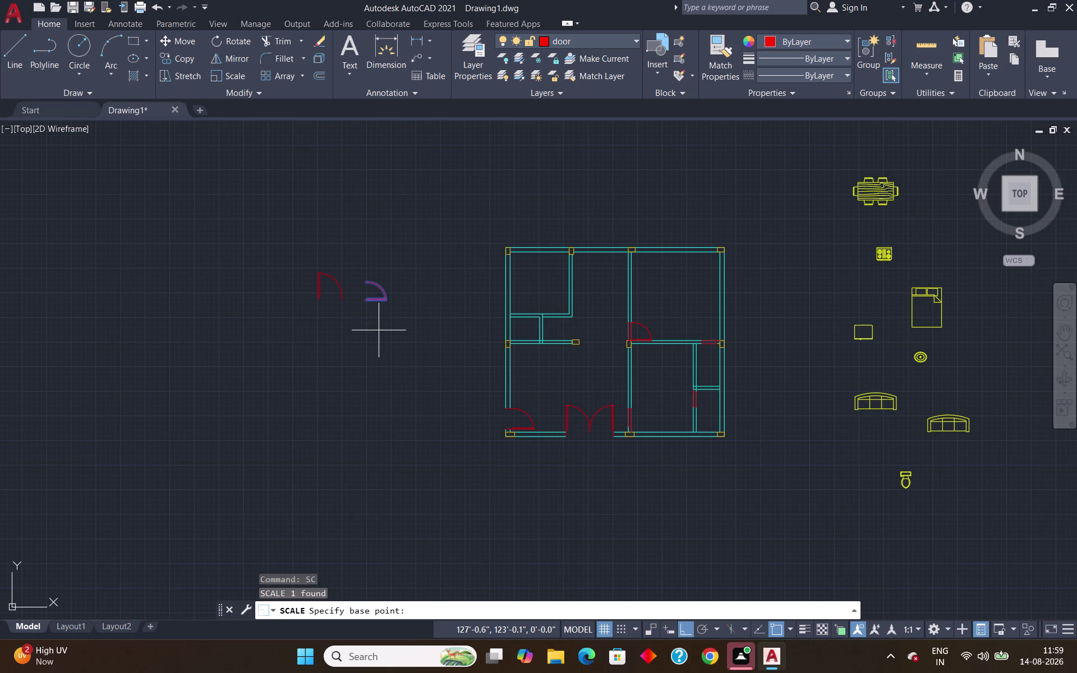
scroll(up, 3)
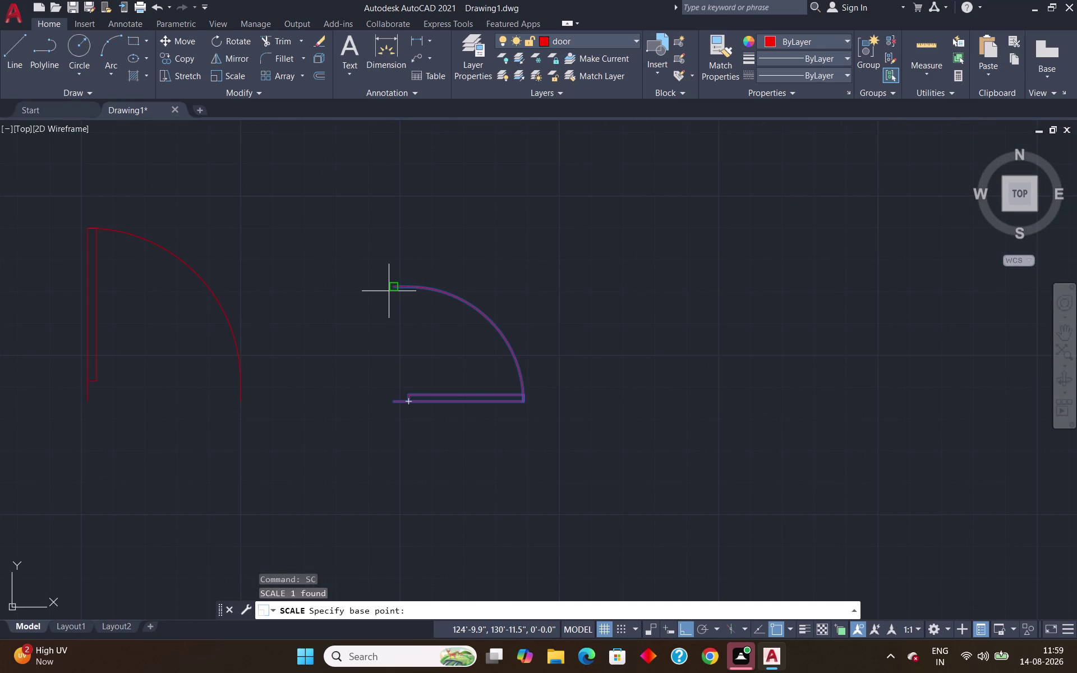
click(395, 291)
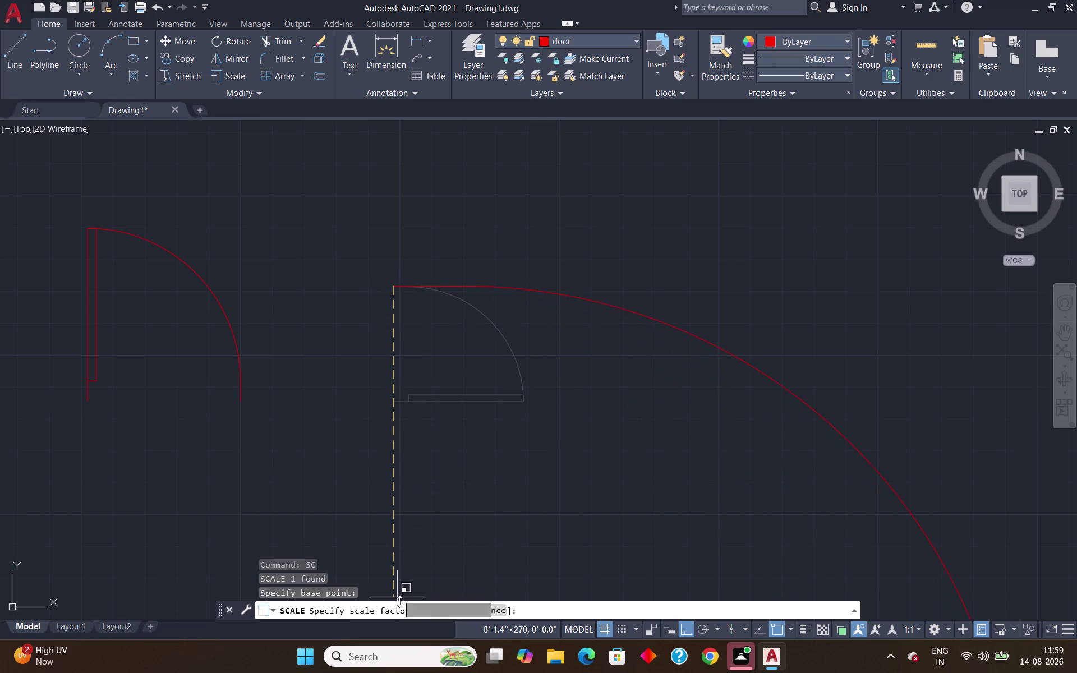
click(465, 606)
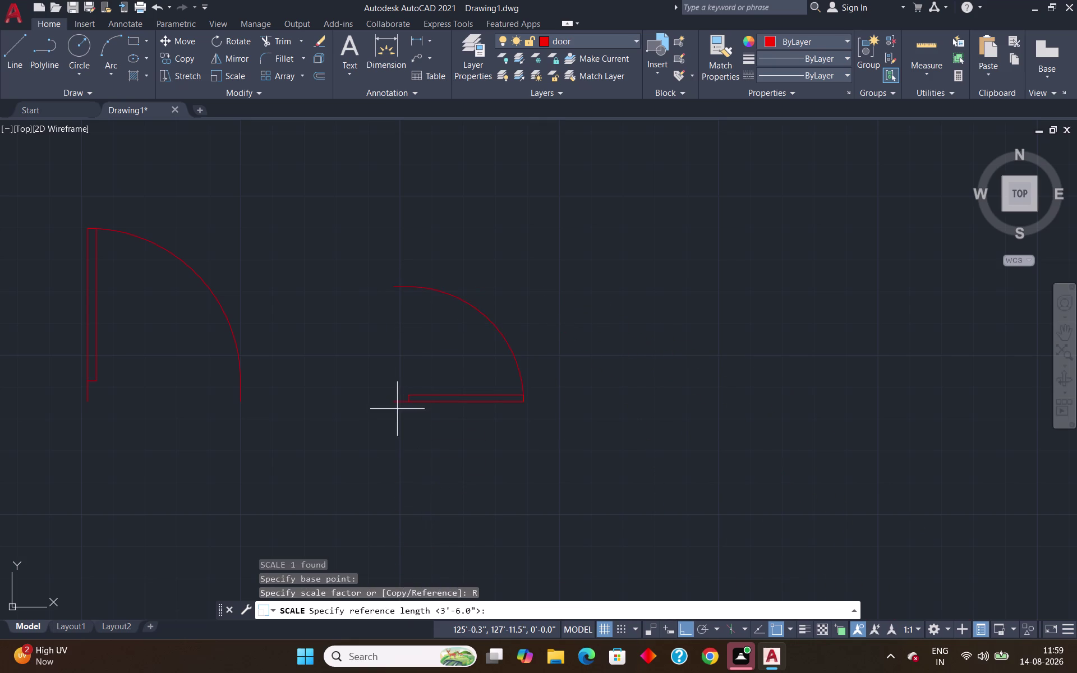
Pick both ends of the 3'-6" leaf as reference and set the new length to 2'-6".
scroll(up, 3)
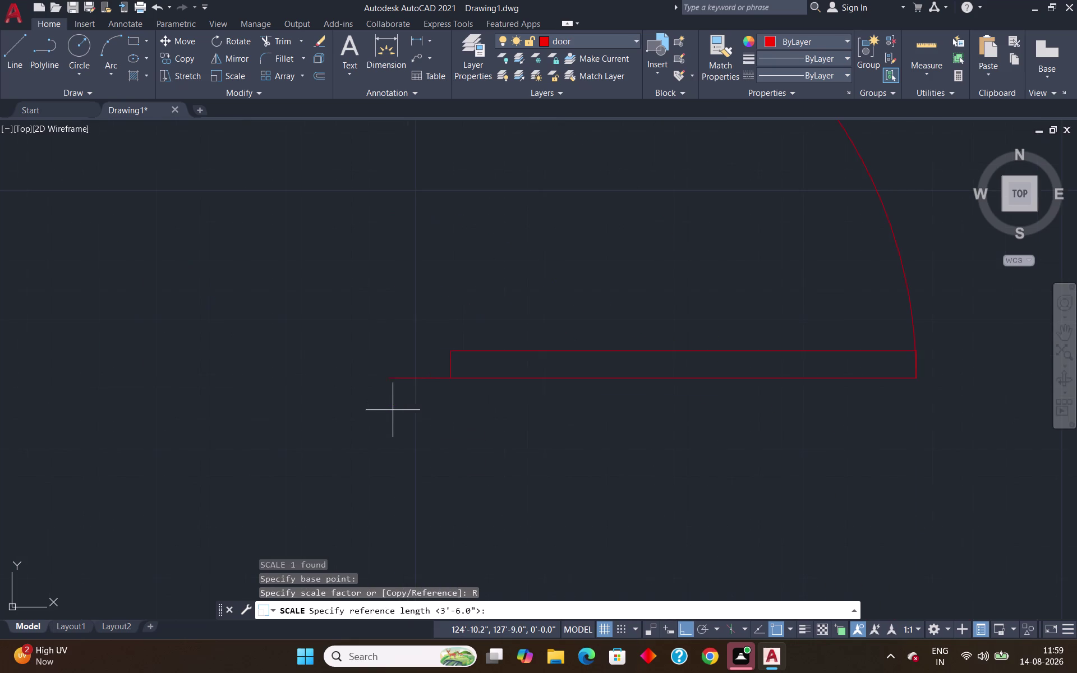
click(389, 382)
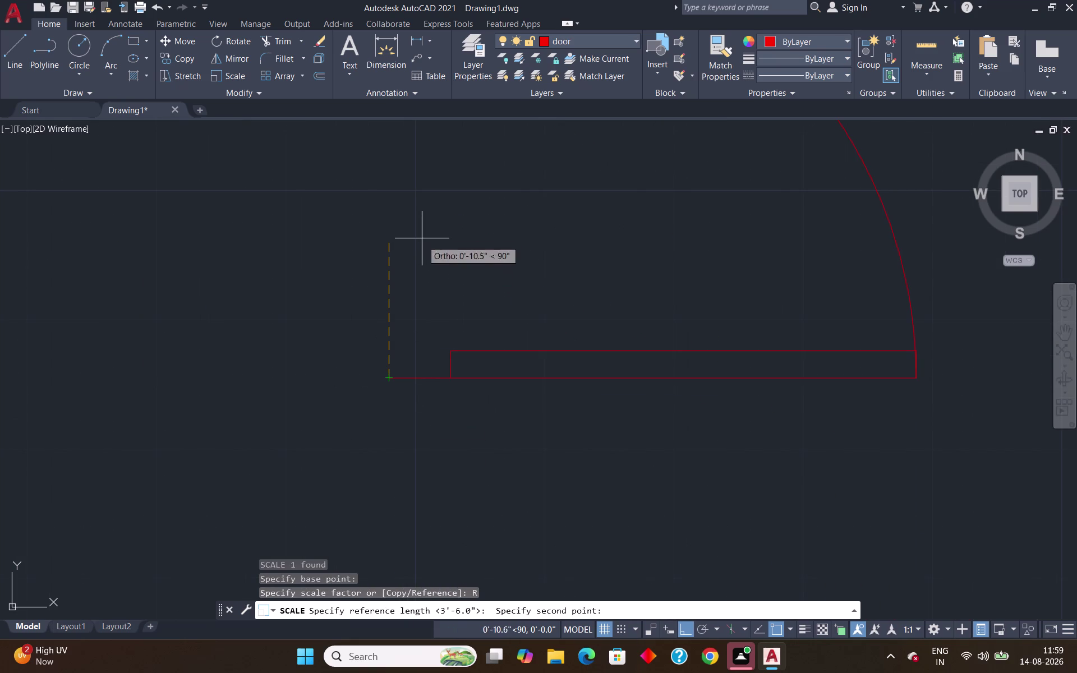
scroll(down, 3)
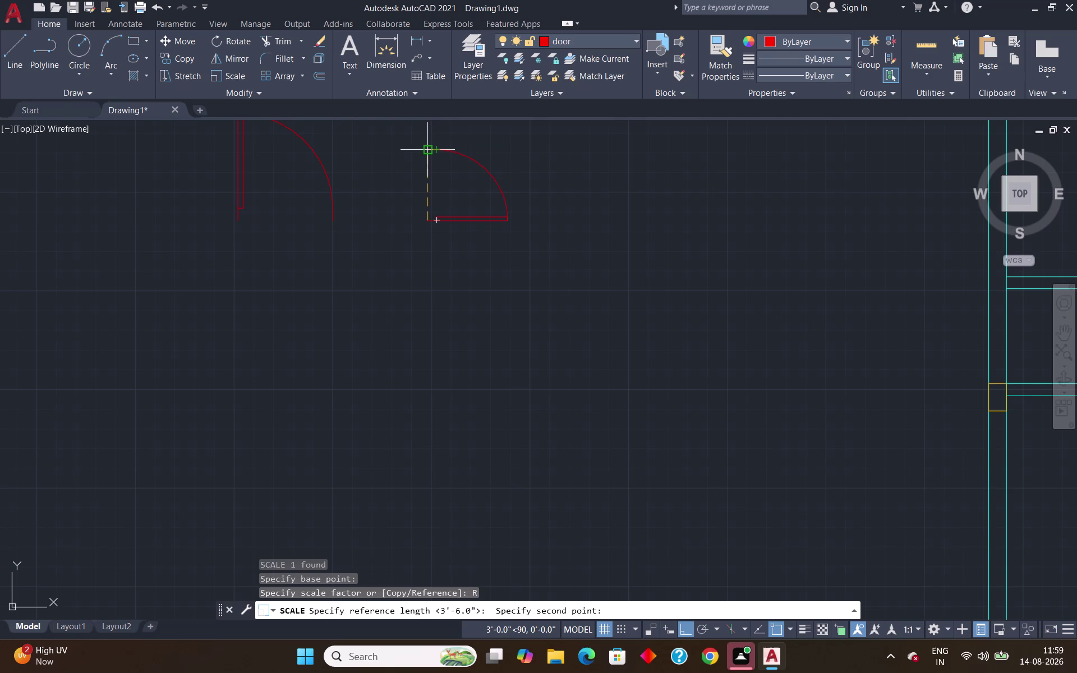
click(423, 147)
text(2')
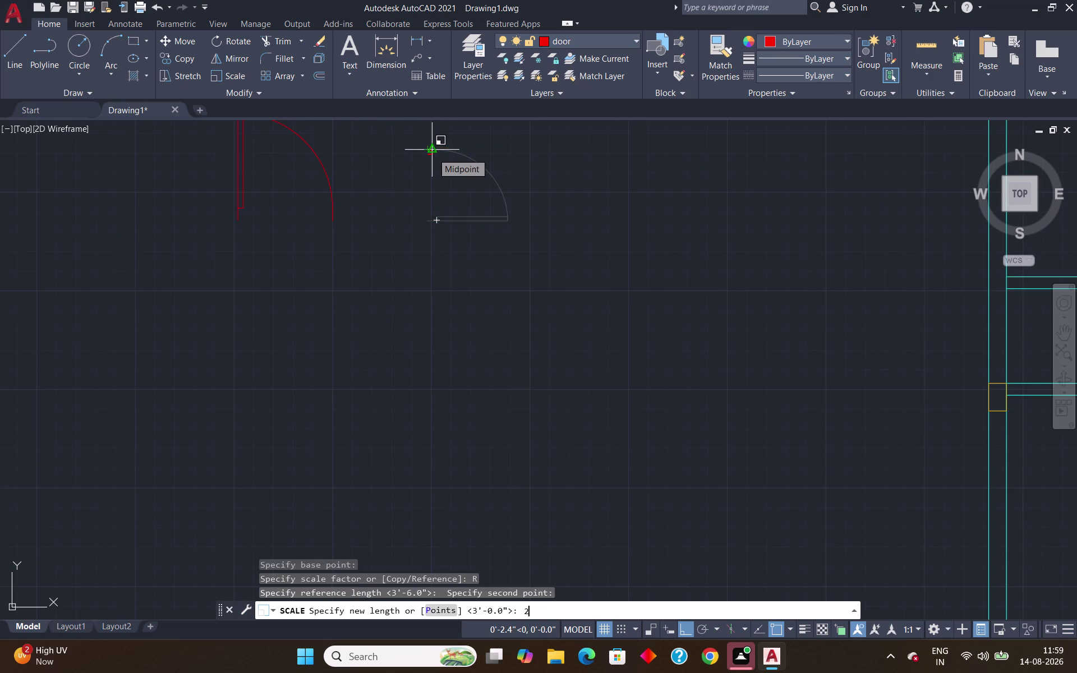
text(6")
key(Return)
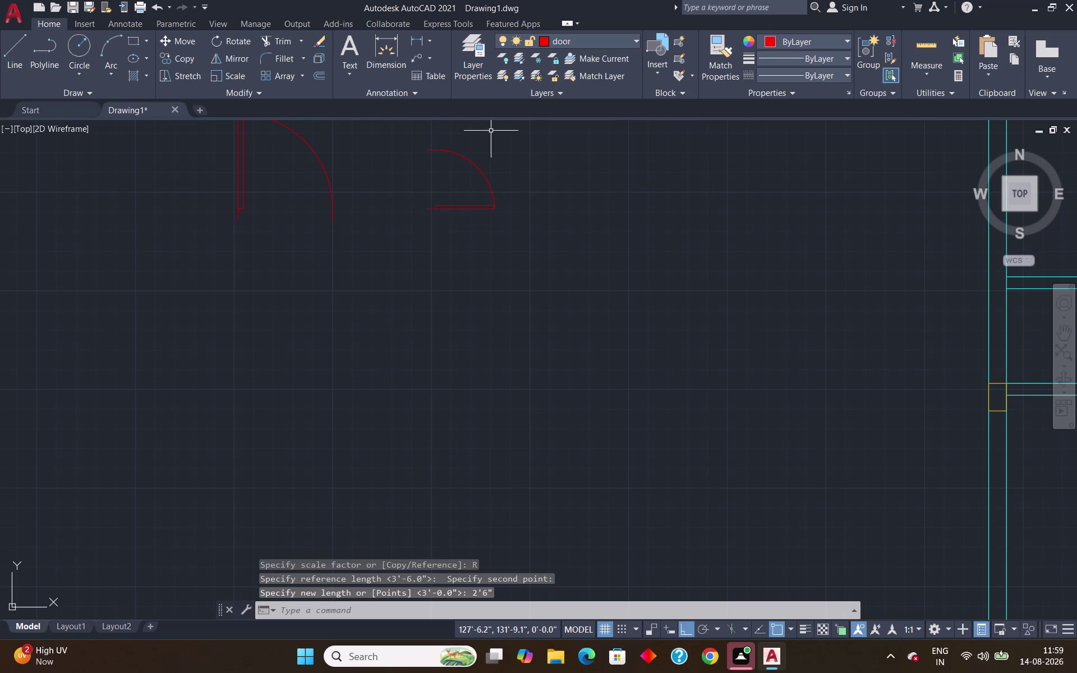
click(491, 131)
click(442, 194)
Rotate the 2'-6" door a quarter turn about its hinge so the leaf stands upright.
key(c)
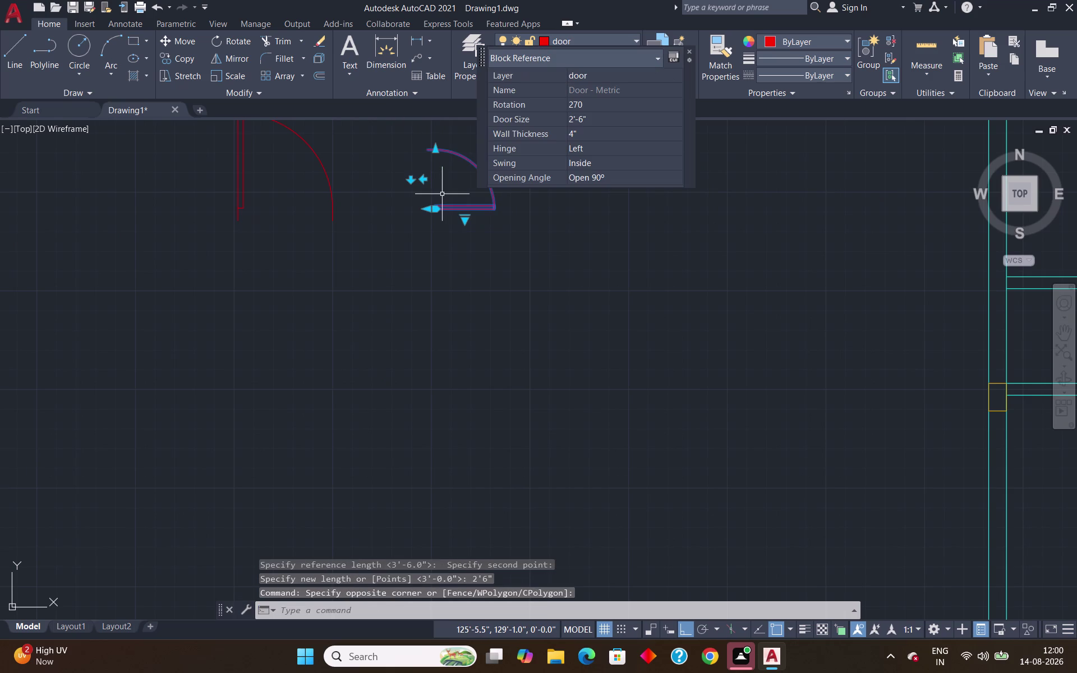
key(BackSpace)
text(r)
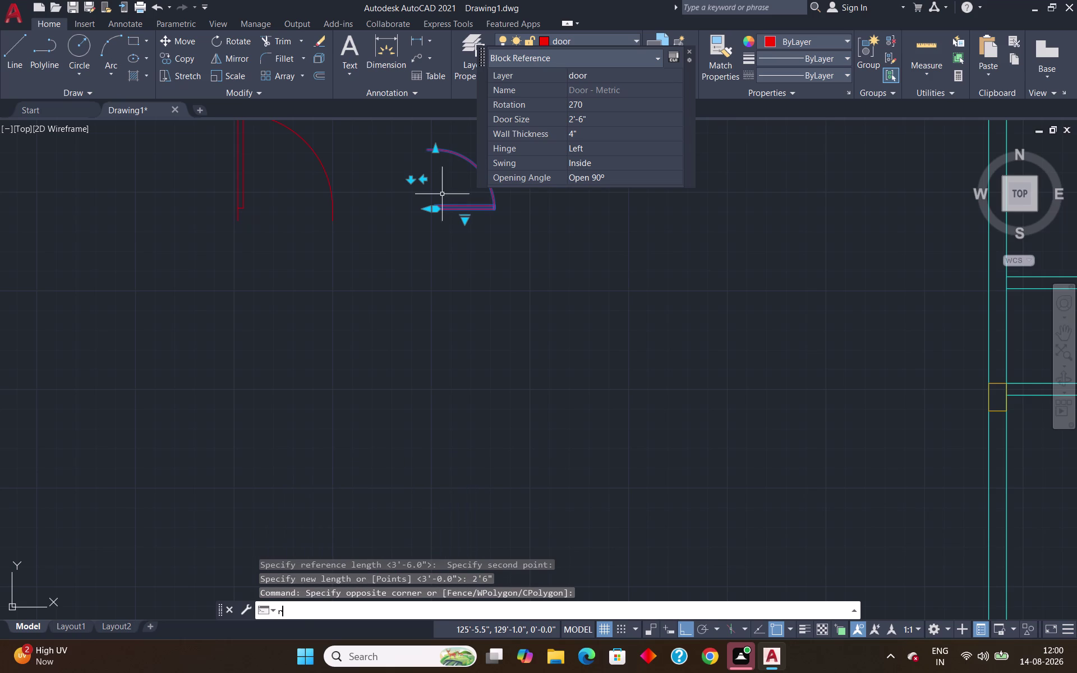
text(o)
key(Return)
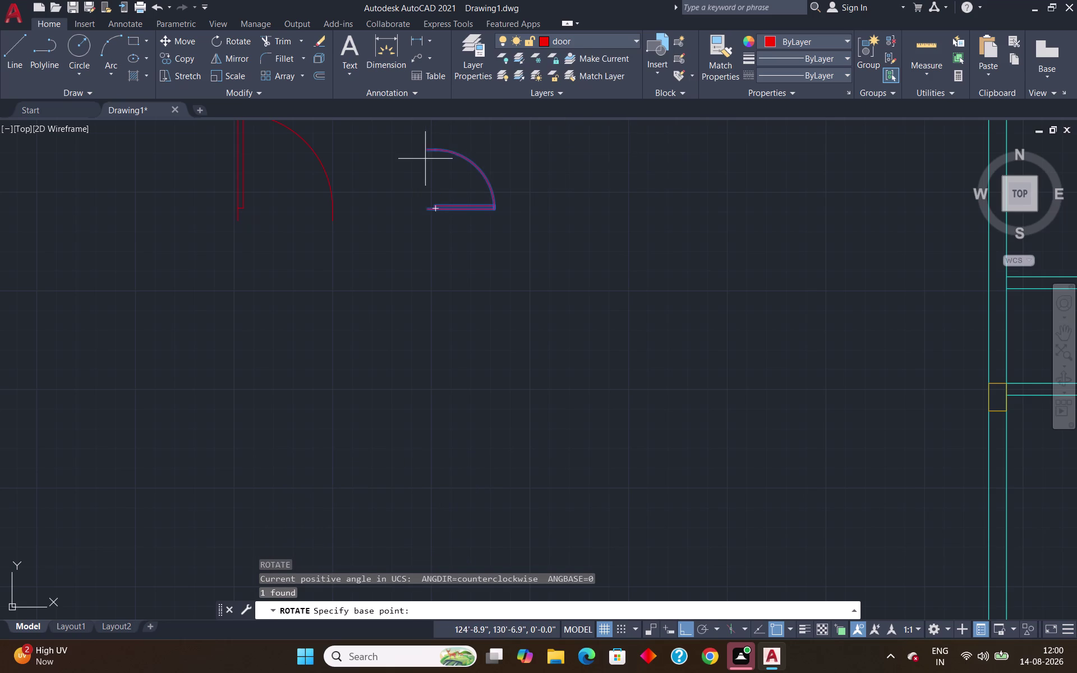
click(428, 206)
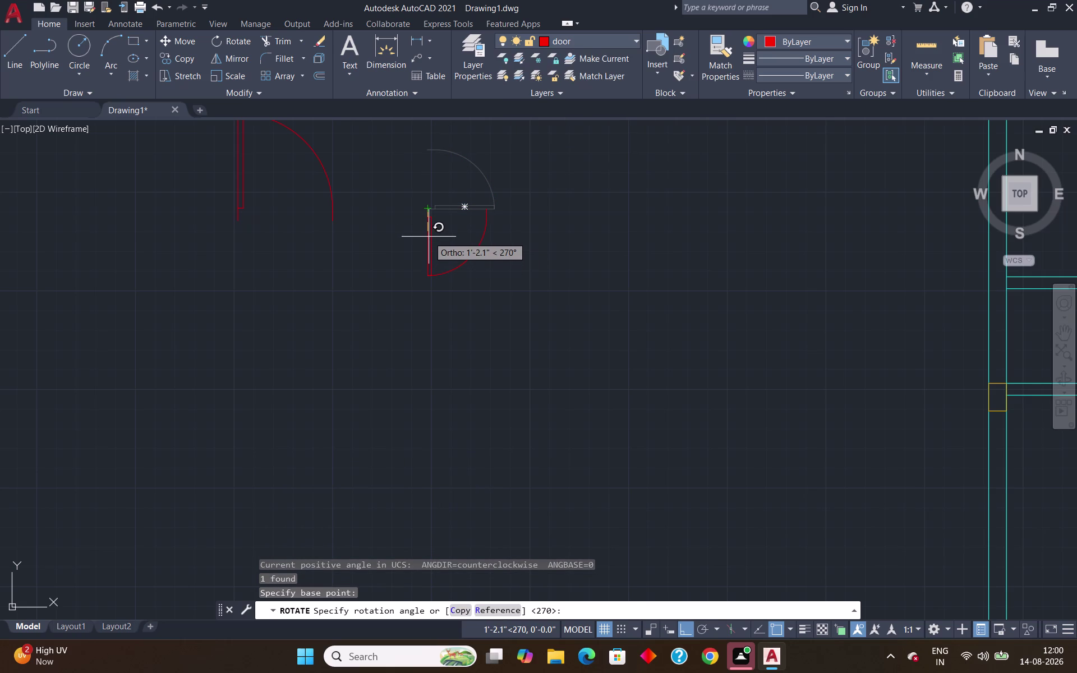
click(430, 236)
Window-select the rotated door and start copying it with CO.
click(519, 193)
click(450, 276)
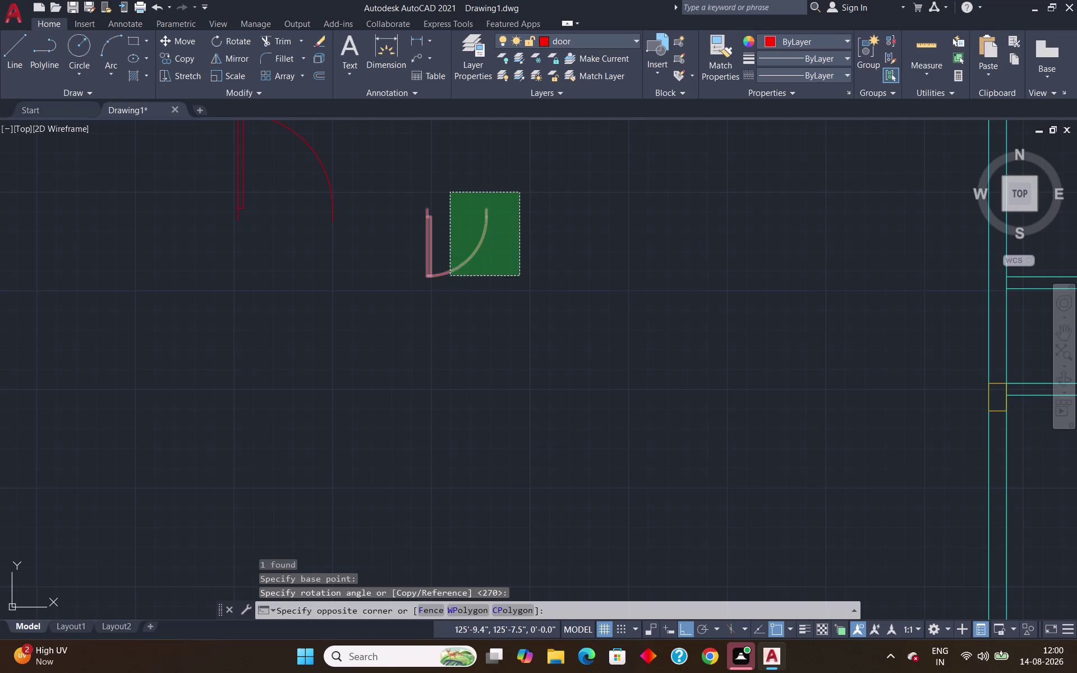
text(co)
key(Return)
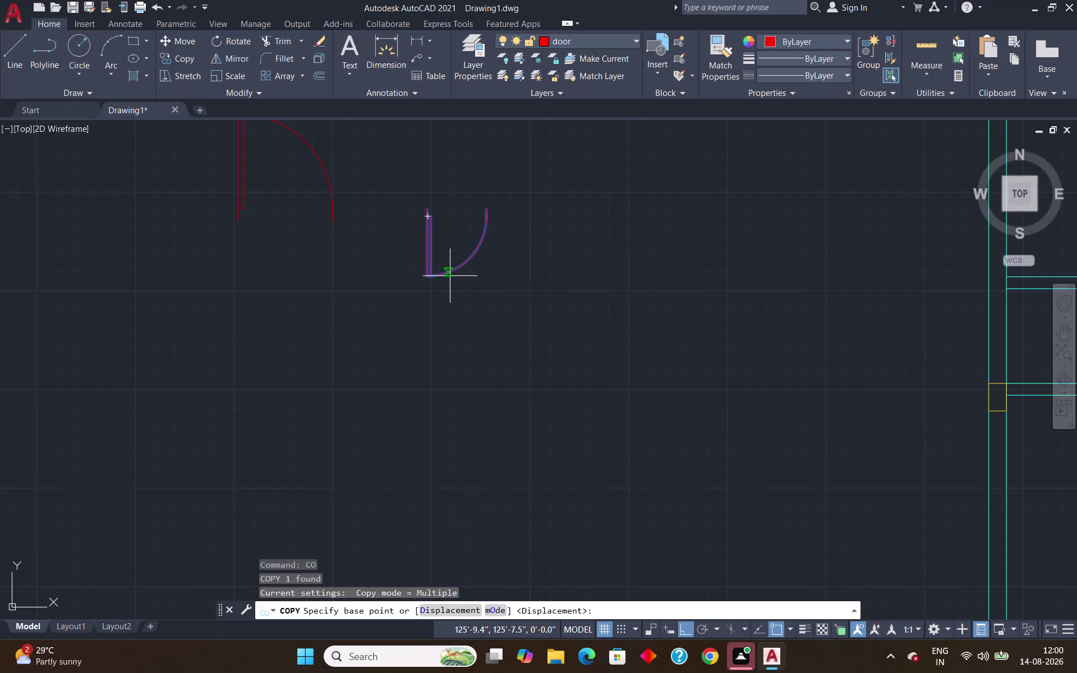
Copy the 2'-6" door from its corner to the interior wall beside the right-hand column.
scroll(up, 3)
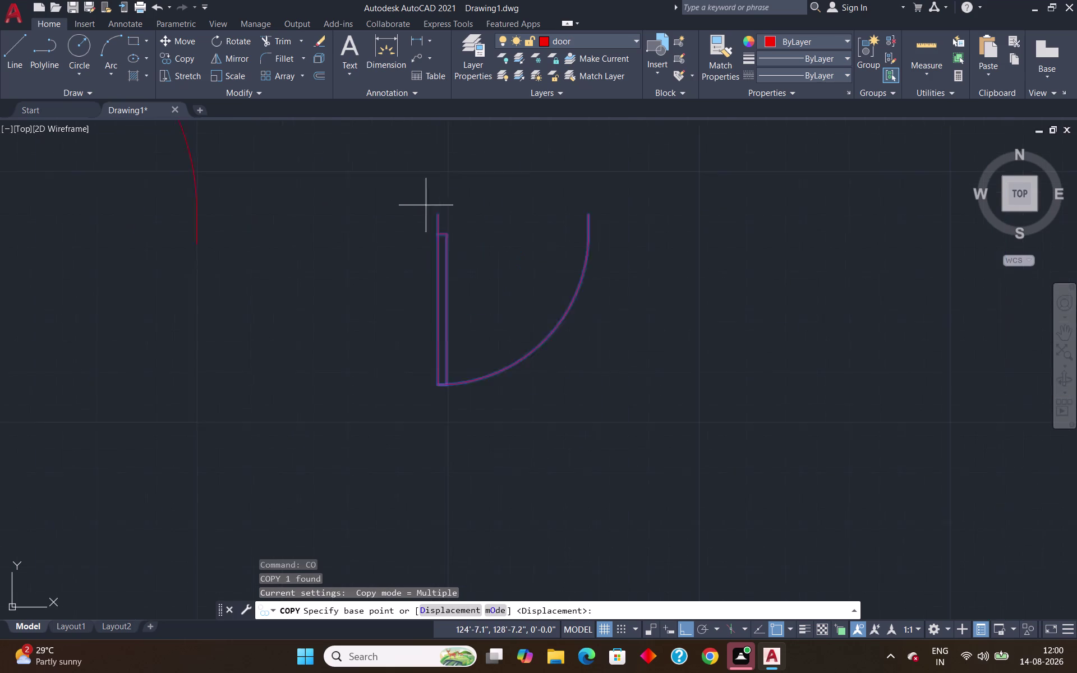
scroll(up, 3)
click(441, 218)
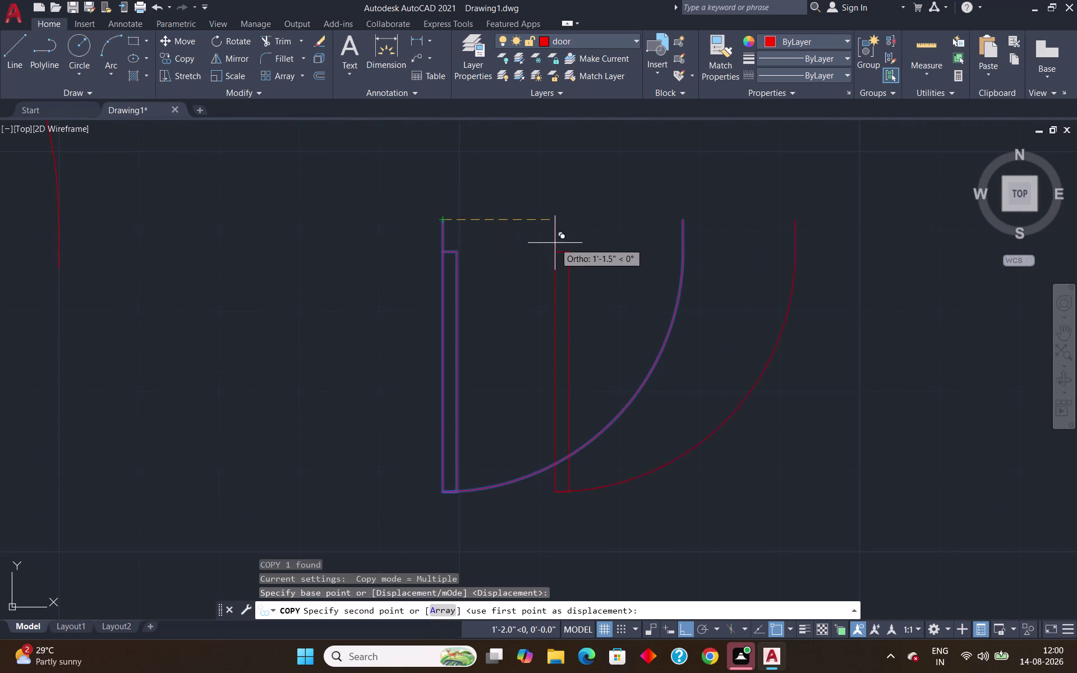
scroll(down, 3)
scroll(up, 3)
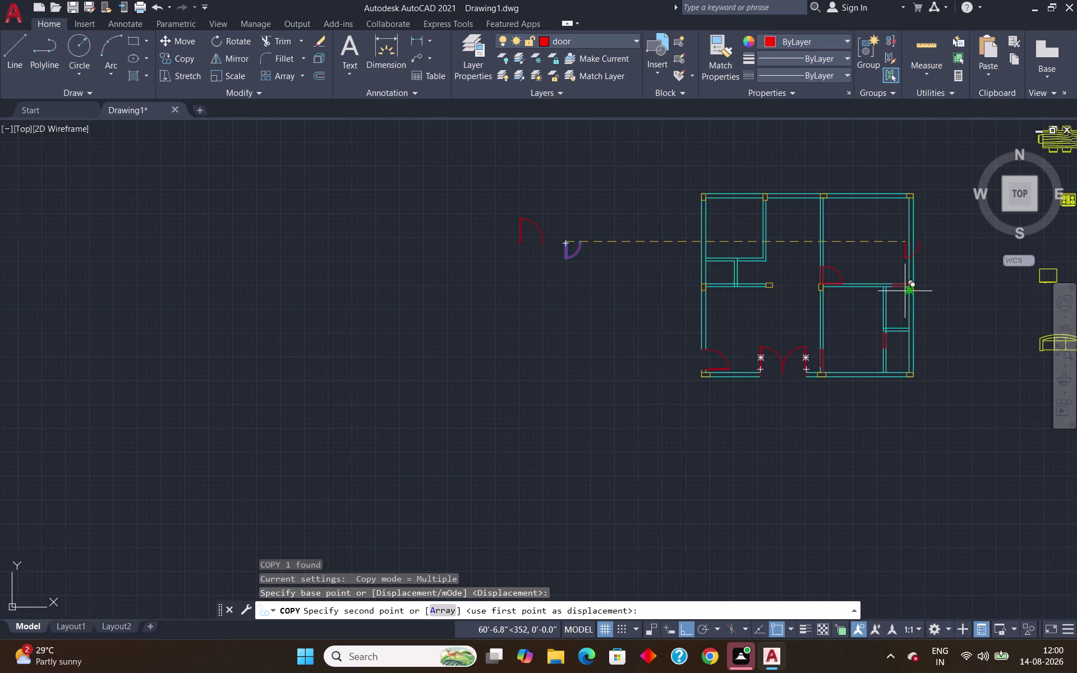
scroll(up, 3)
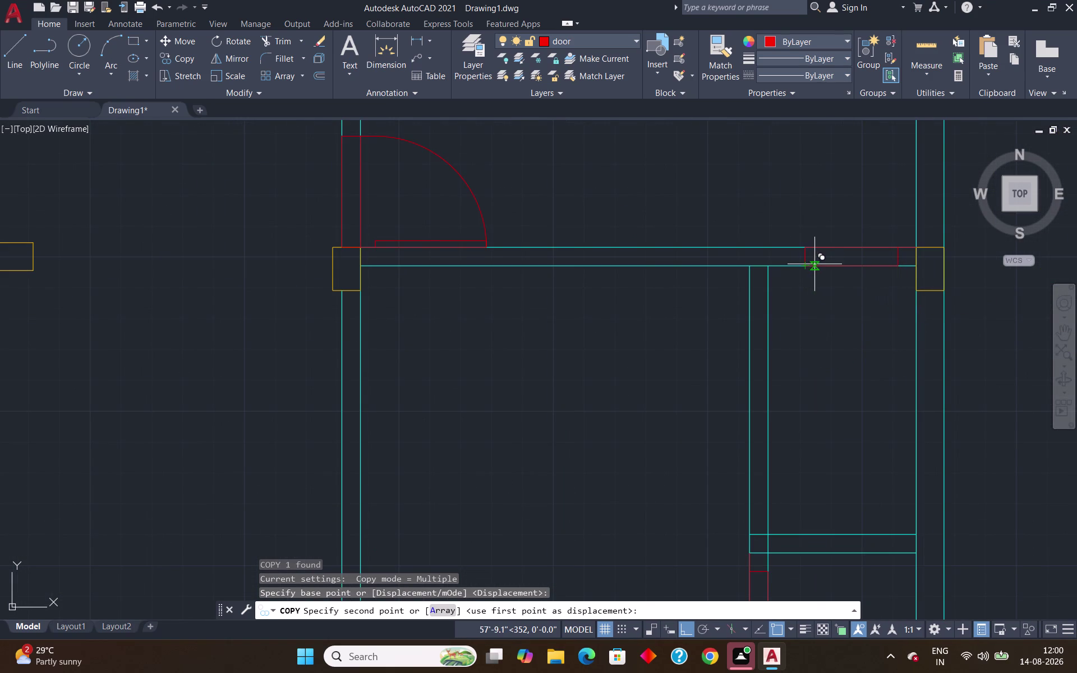
click(805, 272)
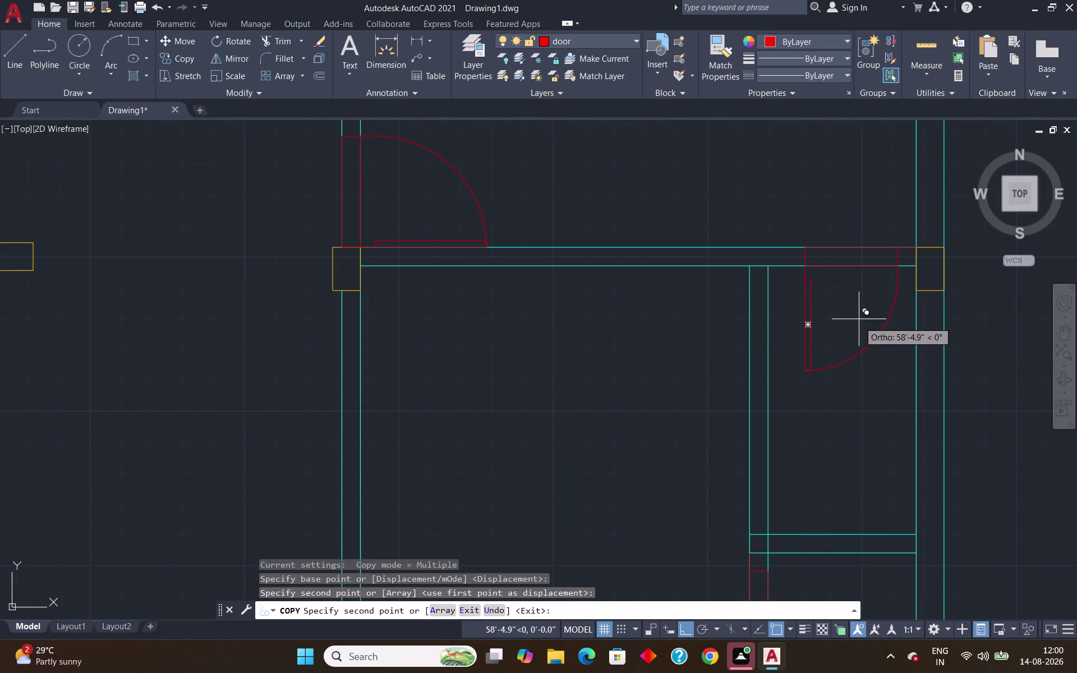
key(Return)
text(tr)
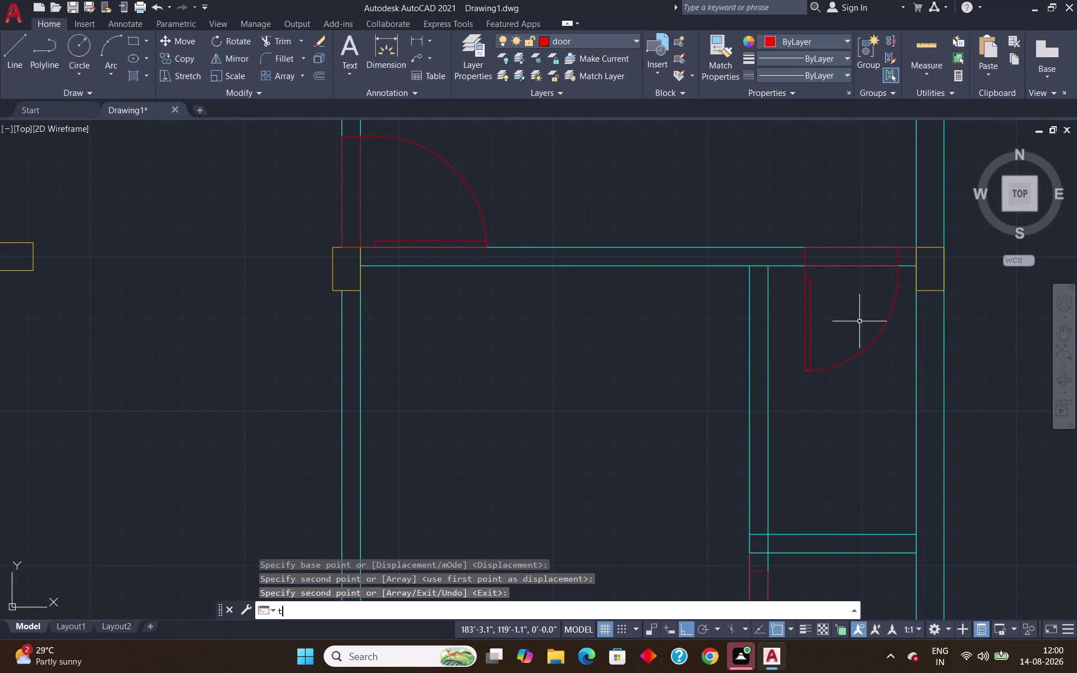
key(Return)
Trim the wall lines and leftover stubs across the 2'-6" door gap, undoing one wrong trim.
drag(830, 232, 833, 288)
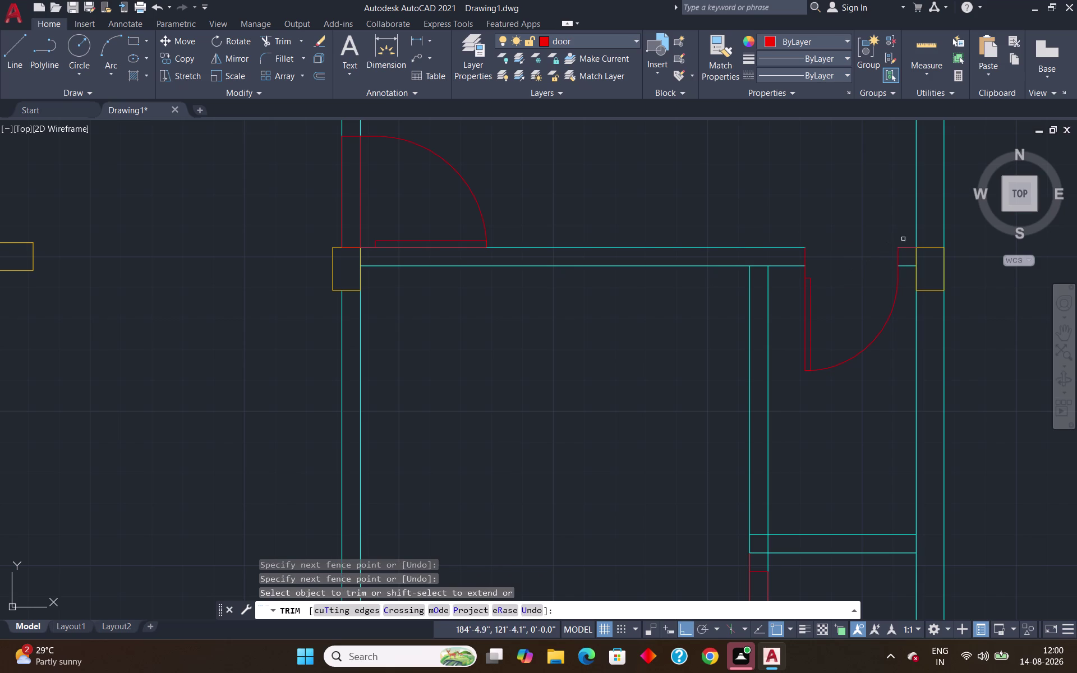
click(906, 246)
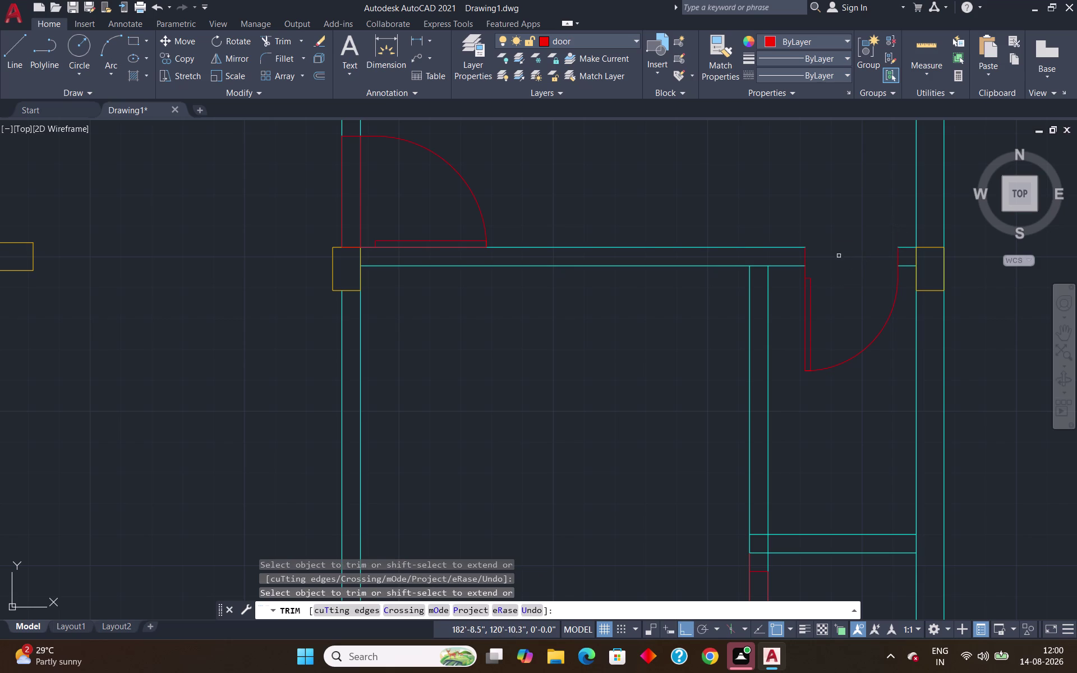
click(806, 257)
key(ctrl+z)
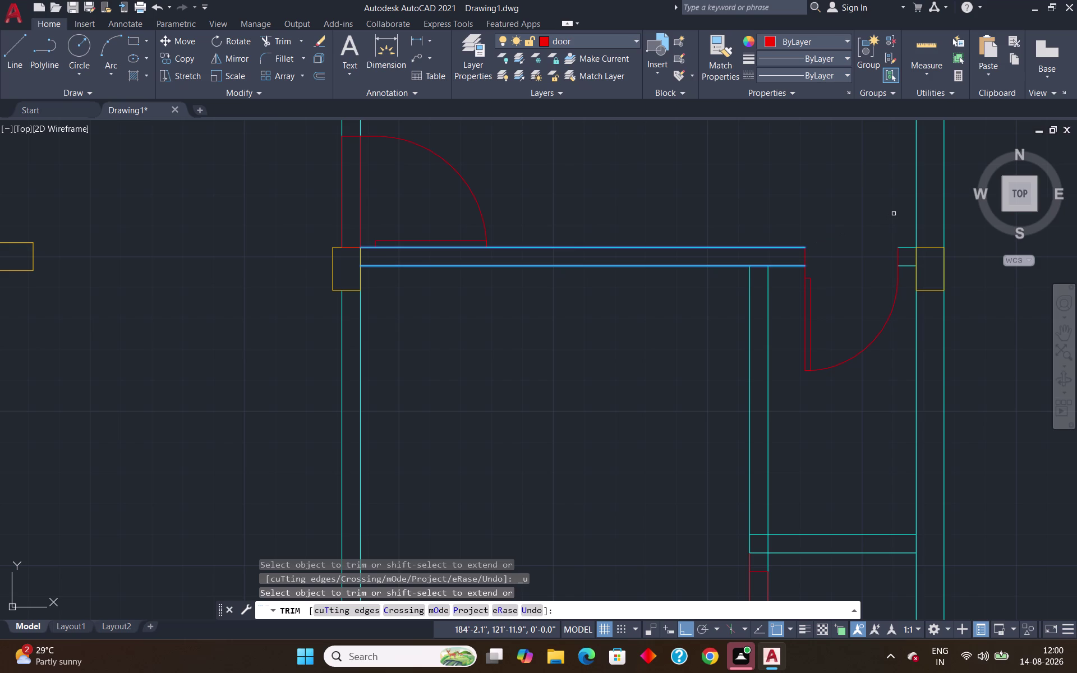
key(Escape)
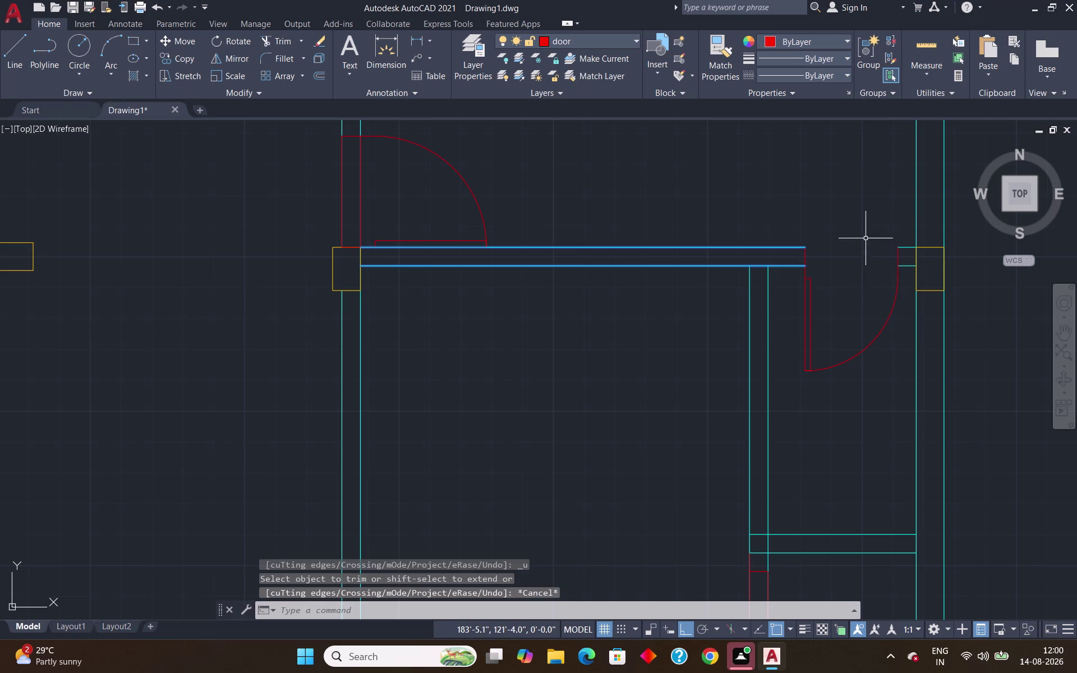
Cancel the restarted trim and pan out to view the whole floor plan.
scroll(down, 3)
key(Escape)
key(Escape)
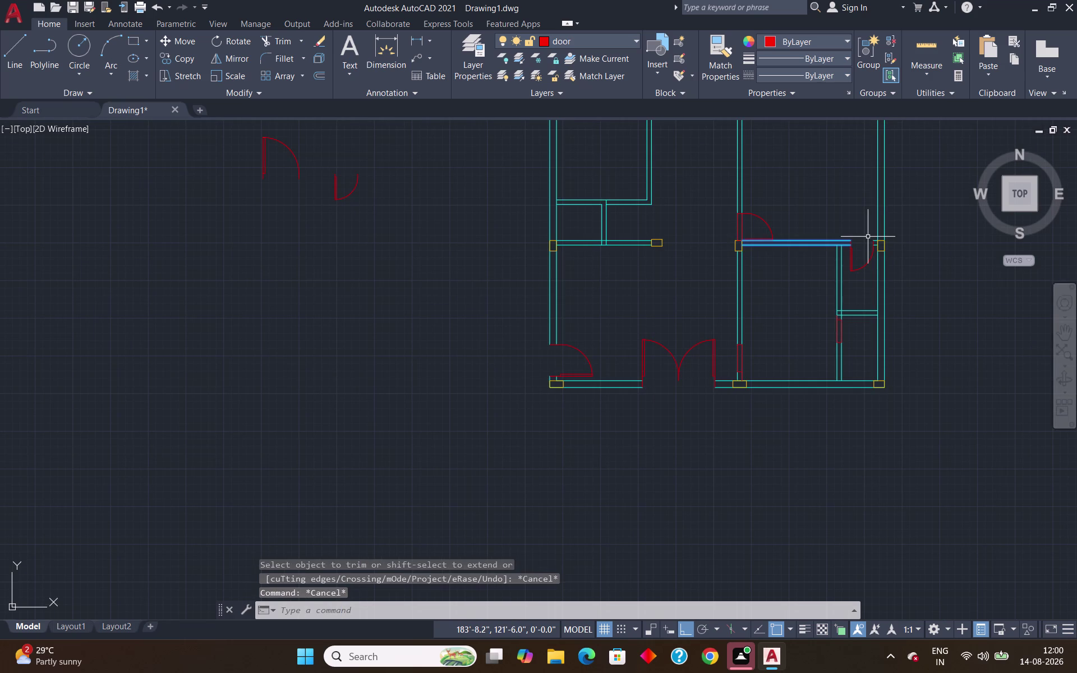
key(Return)
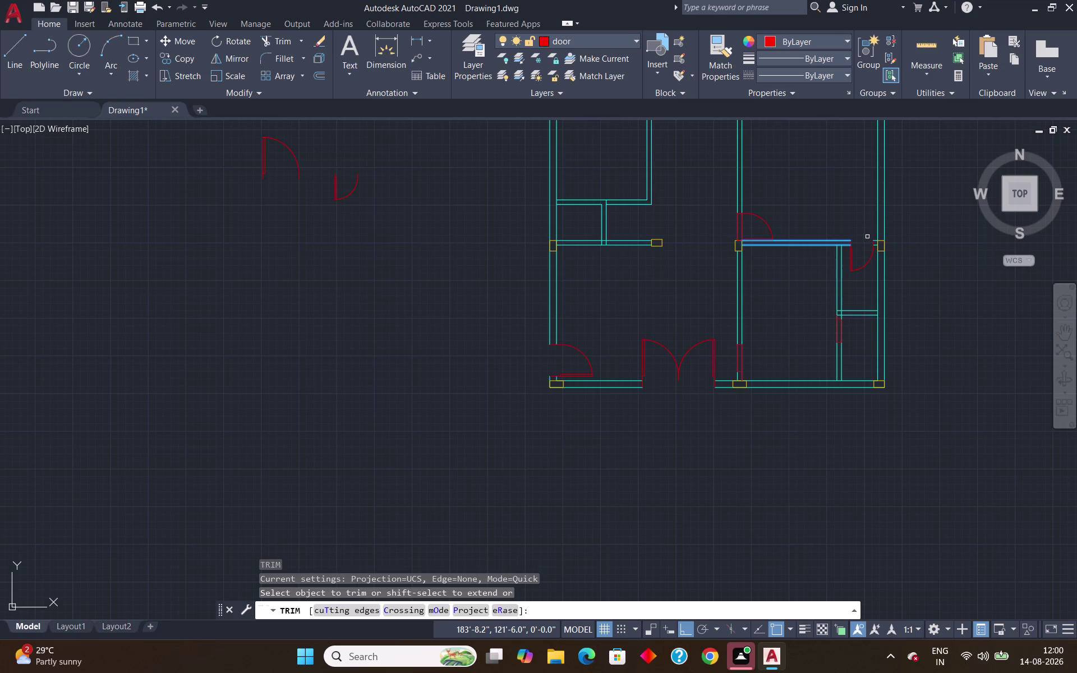
scroll(down, 3)
middle_drag(937, 276, 781, 316)
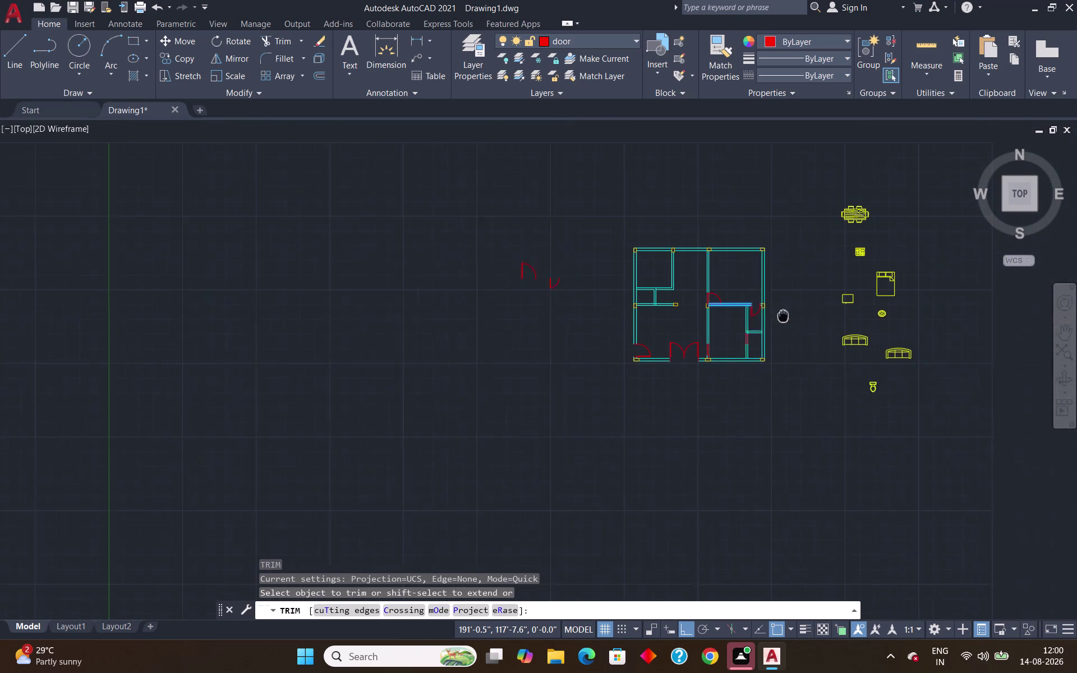
middle_drag(781, 316, 770, 316)
key(Escape)
key(Escape)
key(Escape)
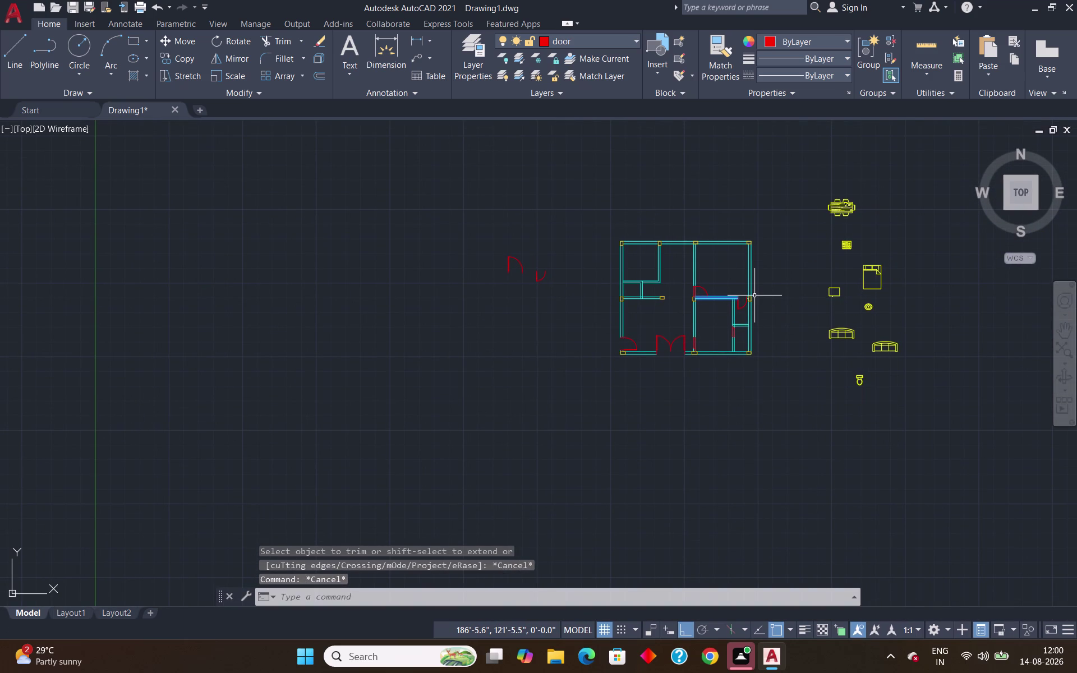
scroll(up, 3)
scroll(up, 3)
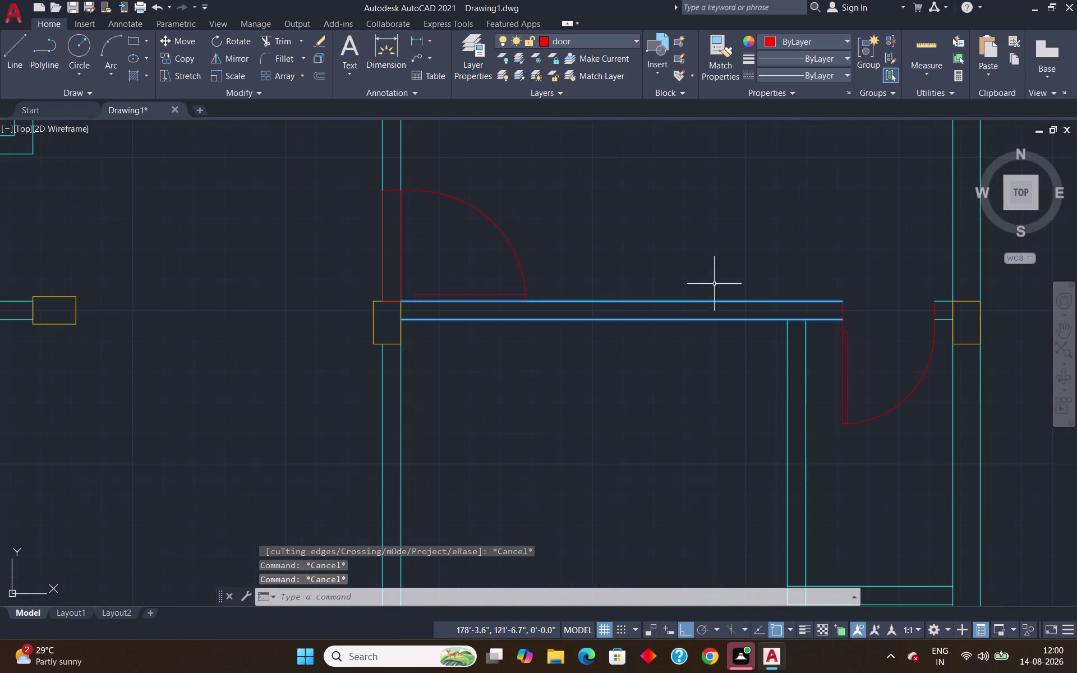
click(689, 302)
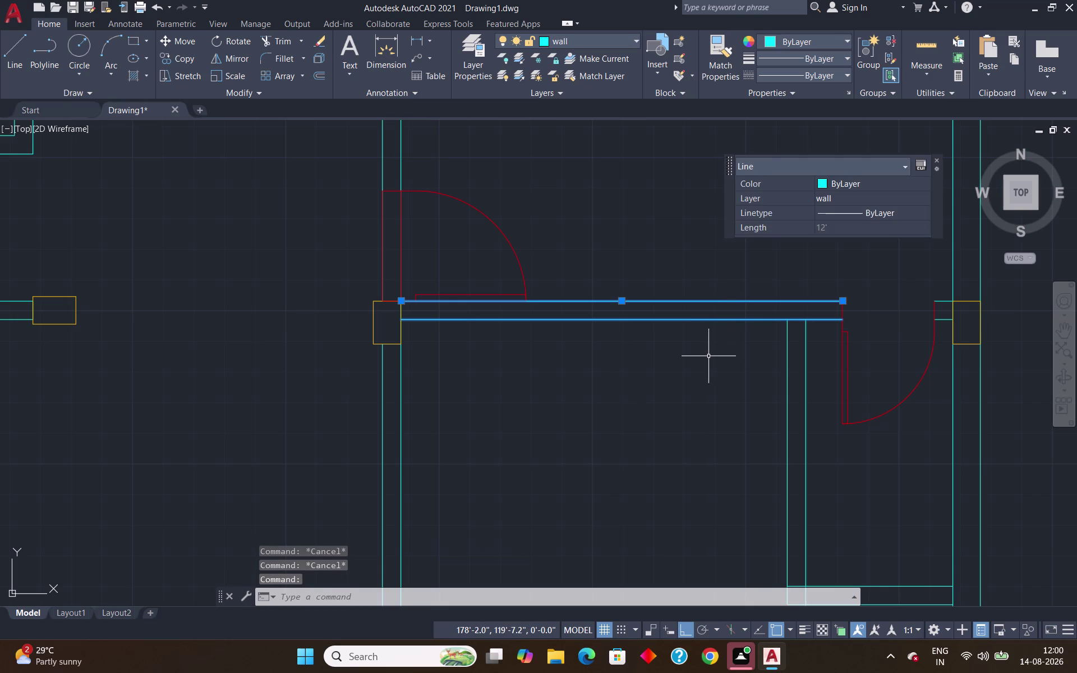
click(708, 354)
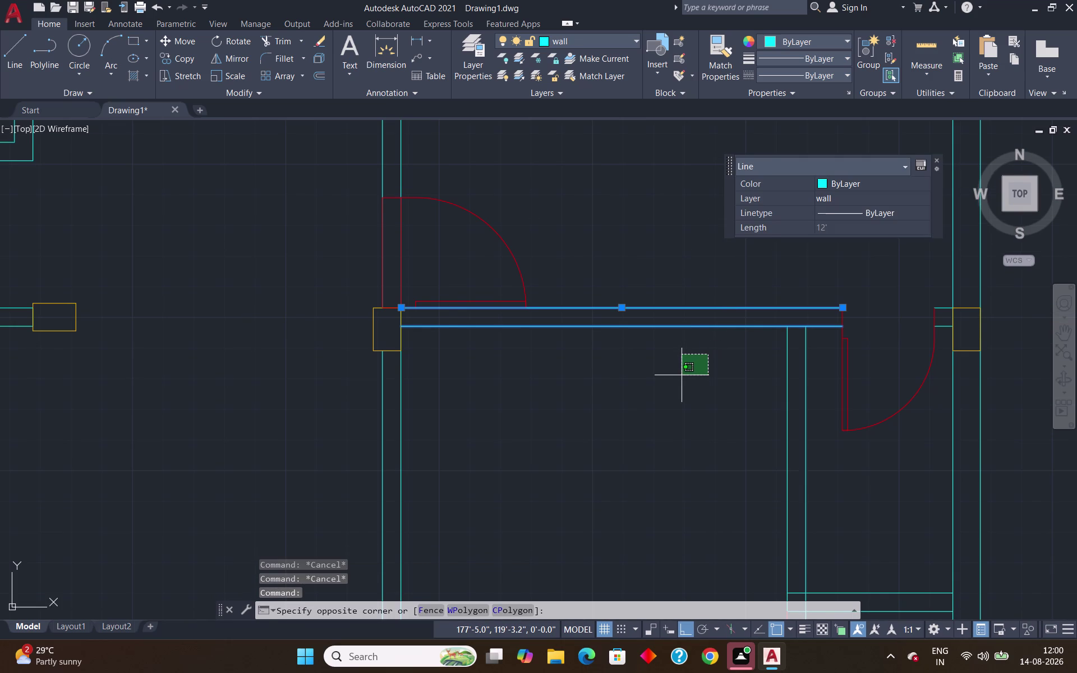
key(Escape)
key(Escape)
key(Escape)
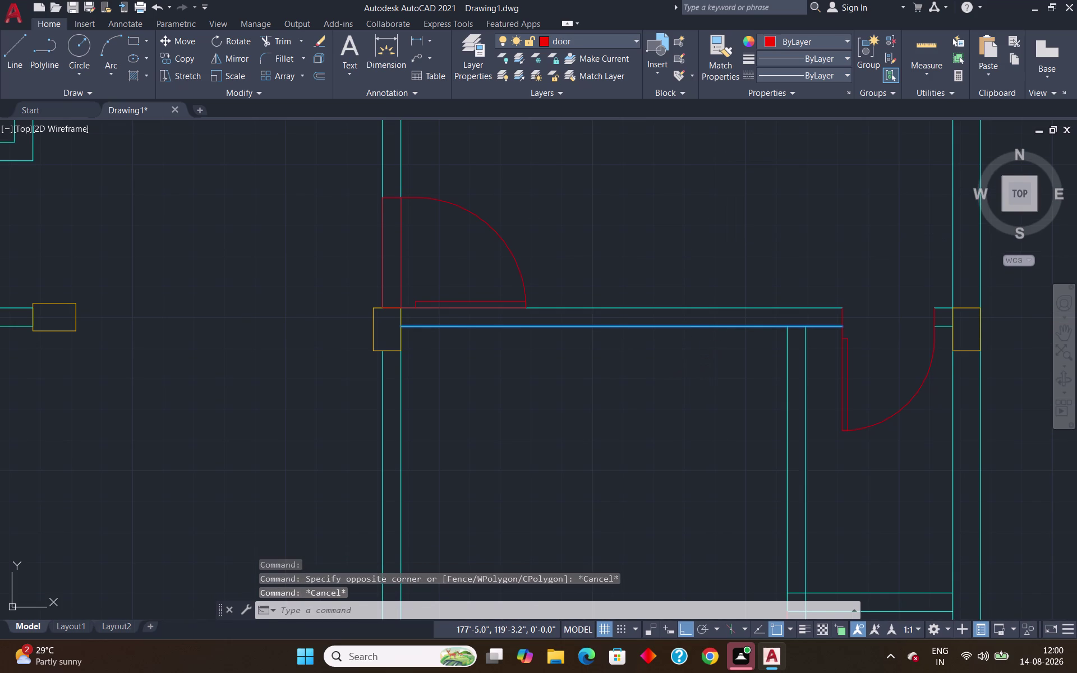
key(Escape)
key(Escape)
key(Escape)
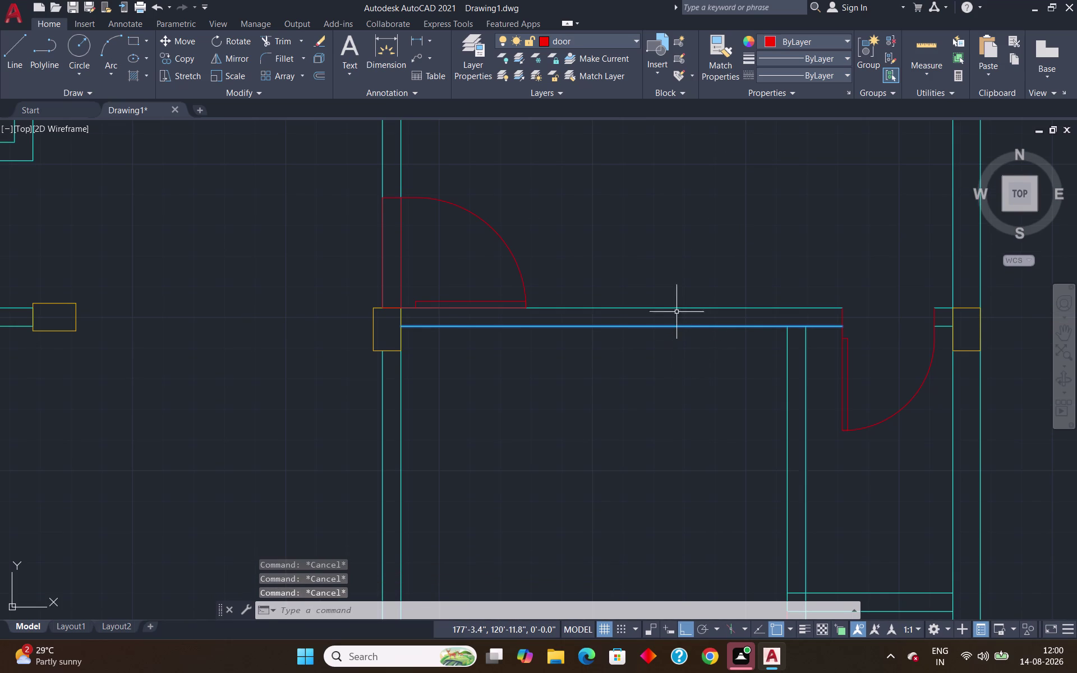
click(672, 325)
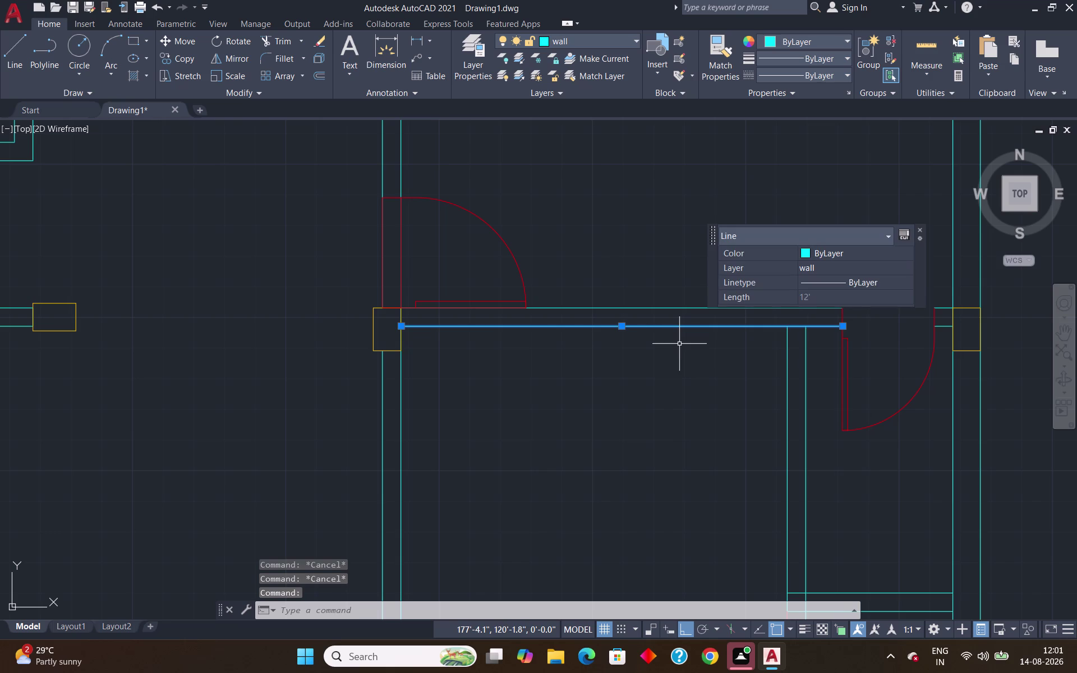
key(Escape)
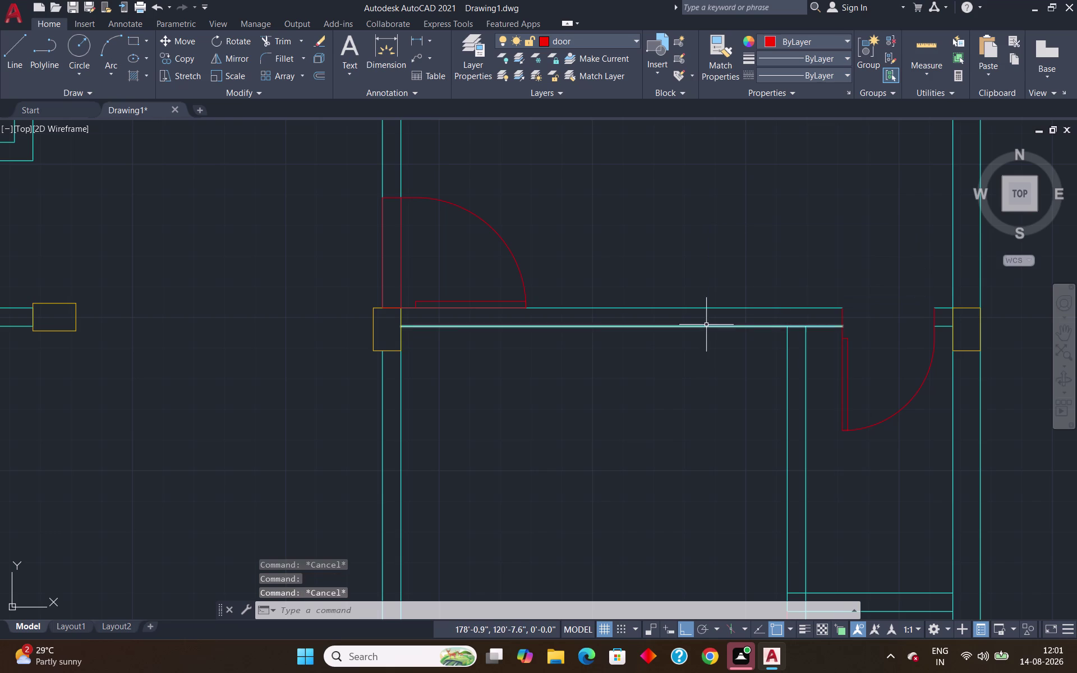
scroll(down, 3)
scroll(up, 3)
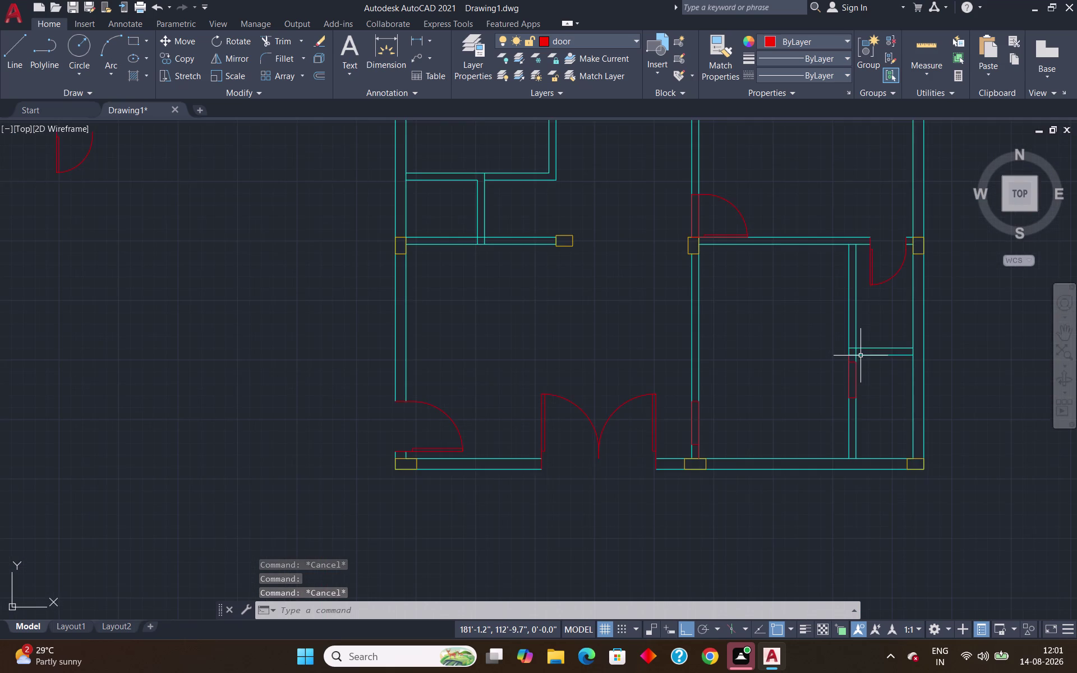
scroll(down, 3)
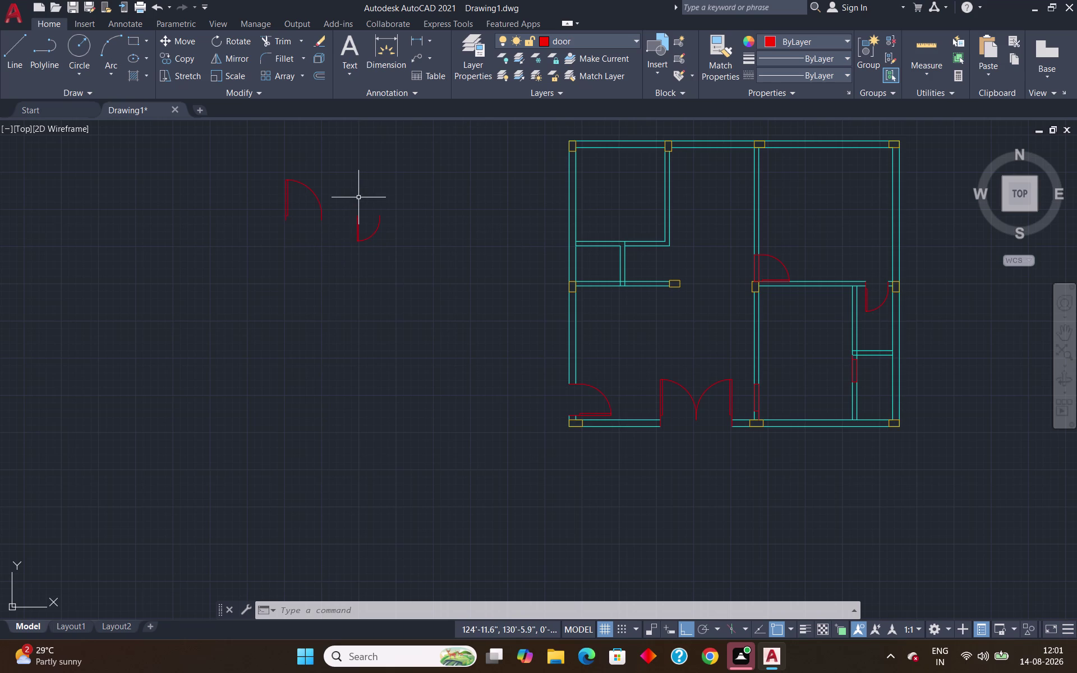
click(331, 177)
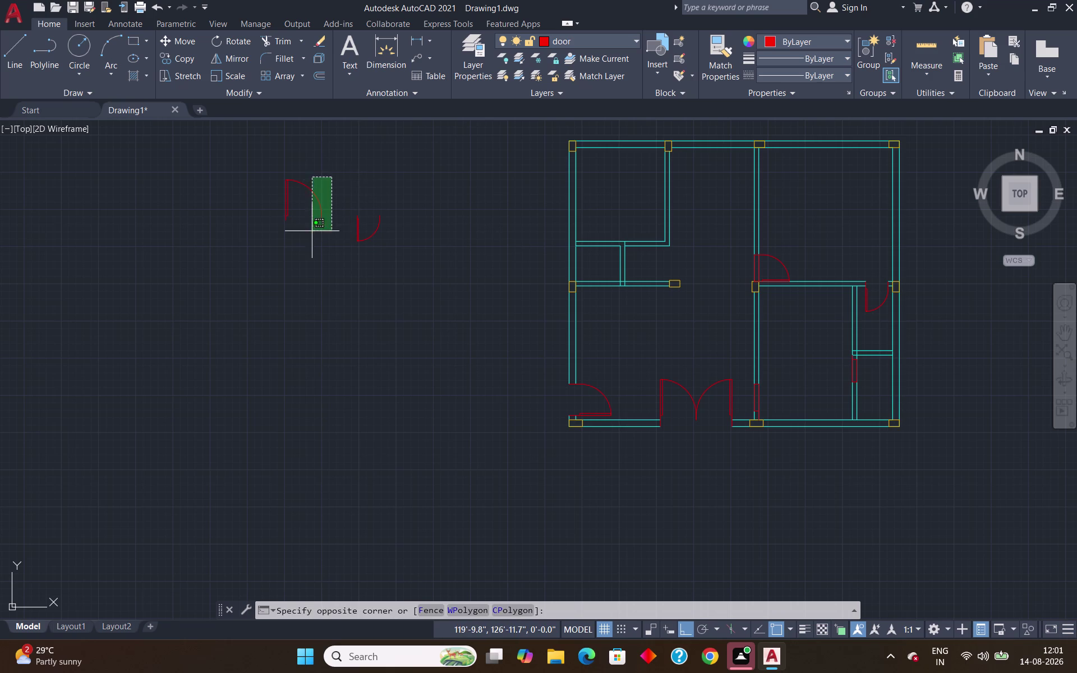
Start scaling the left spare door block from its corner, using the Reference option.
click(304, 240)
text(sc)
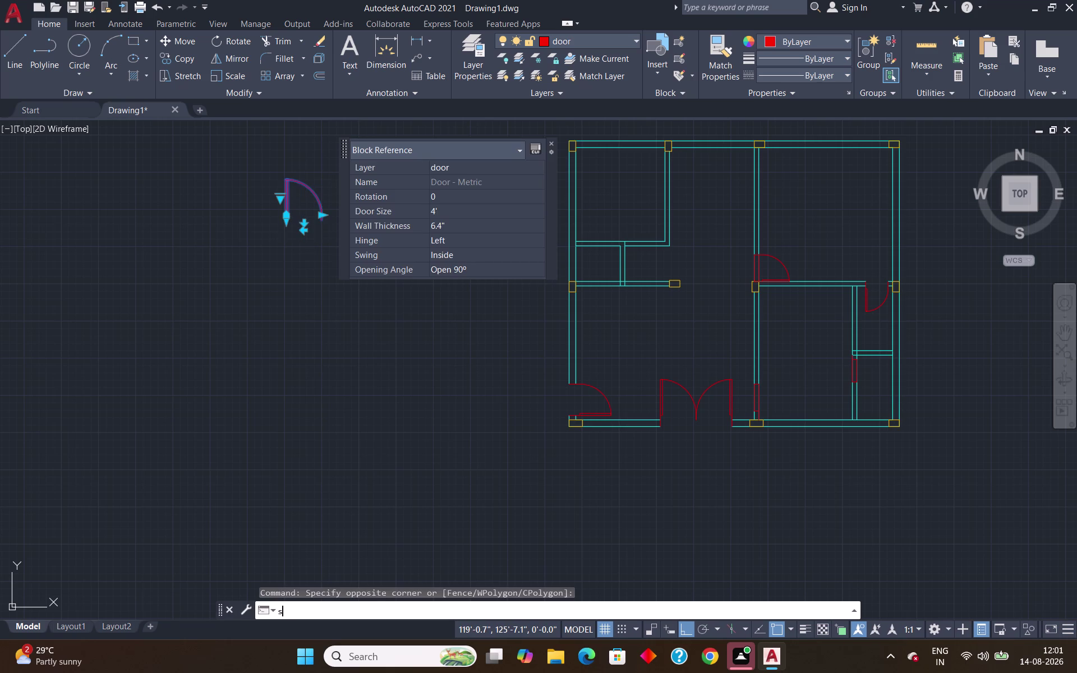
key(Return)
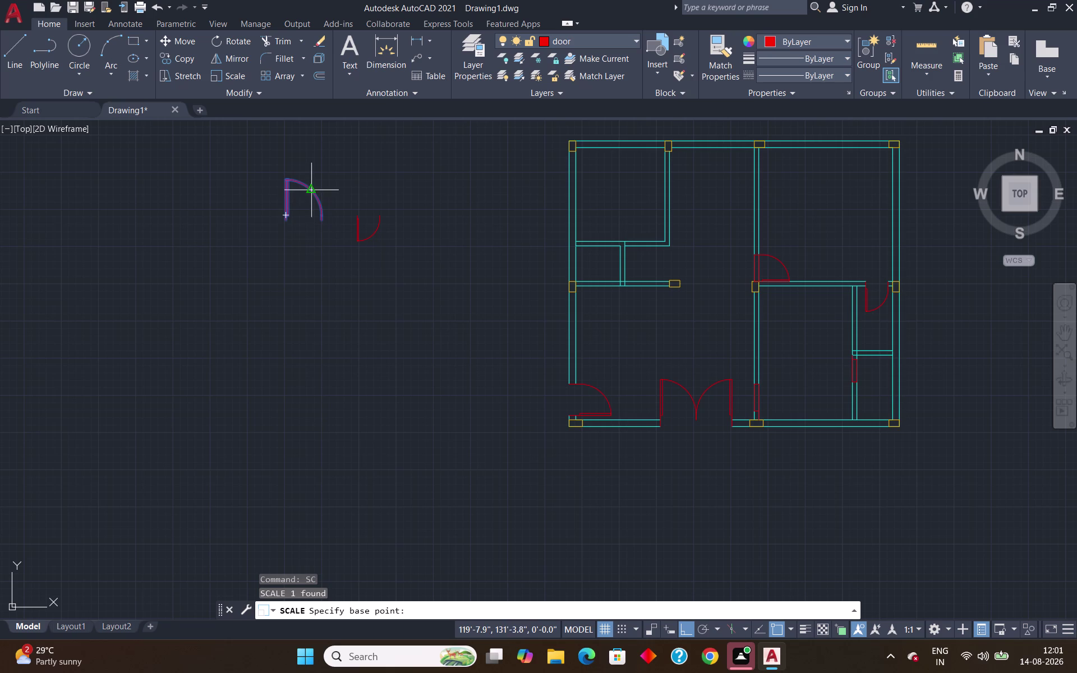
scroll(up, 3)
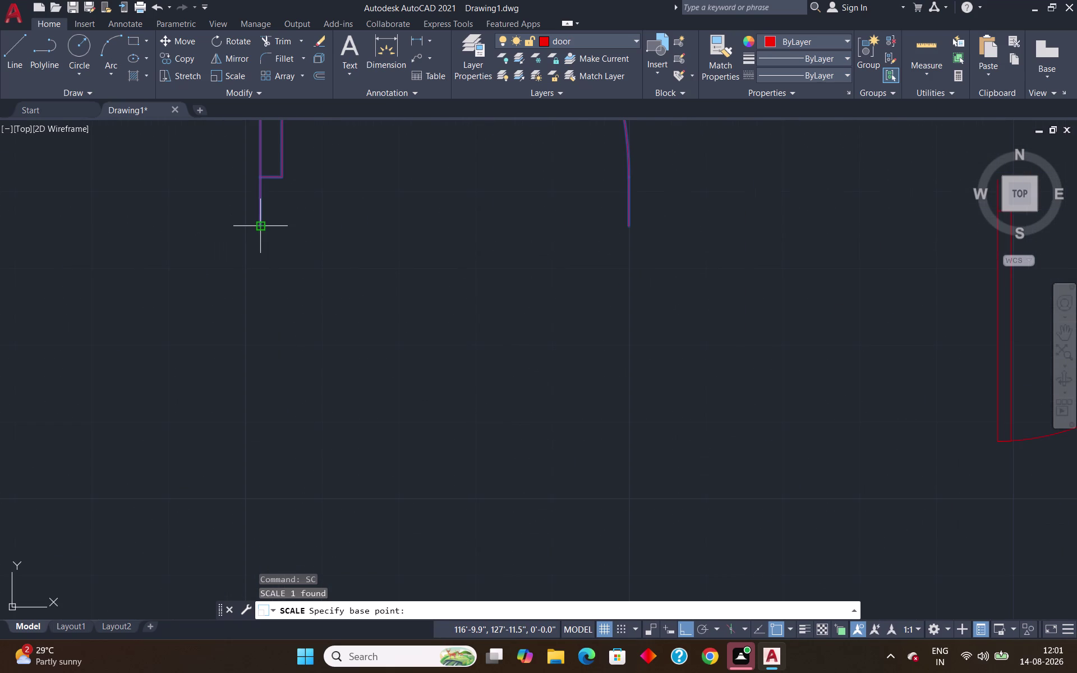
click(263, 229)
click(473, 609)
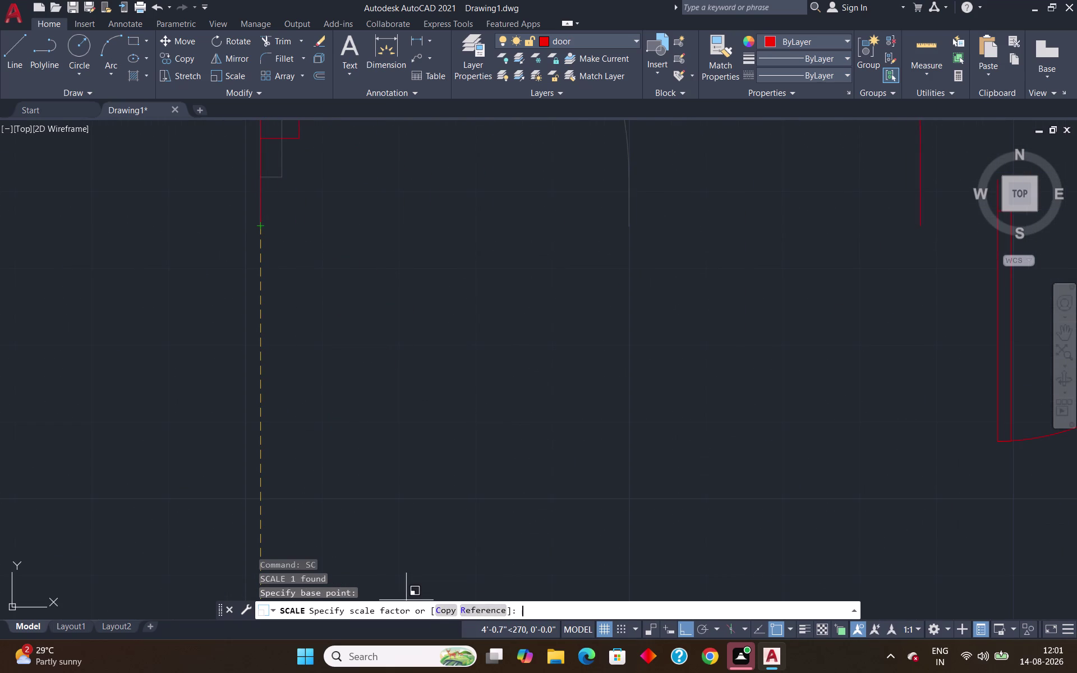
scroll(up, 3)
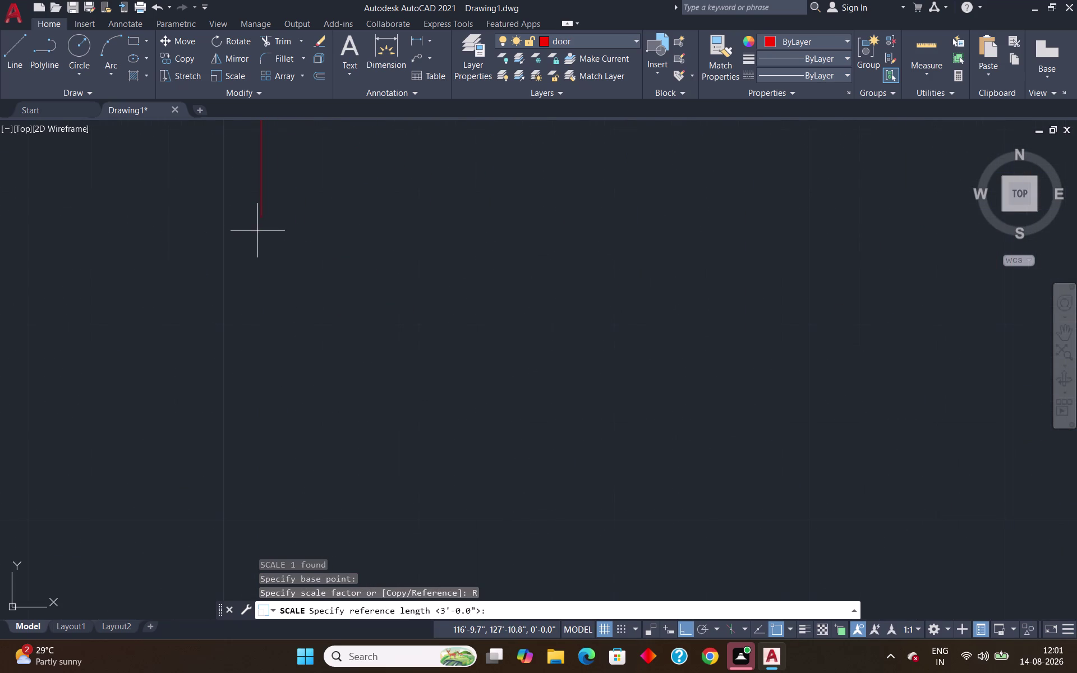
Rescale the door by reference from its current 4' width to 2'-6".
click(263, 219)
scroll(down, 3)
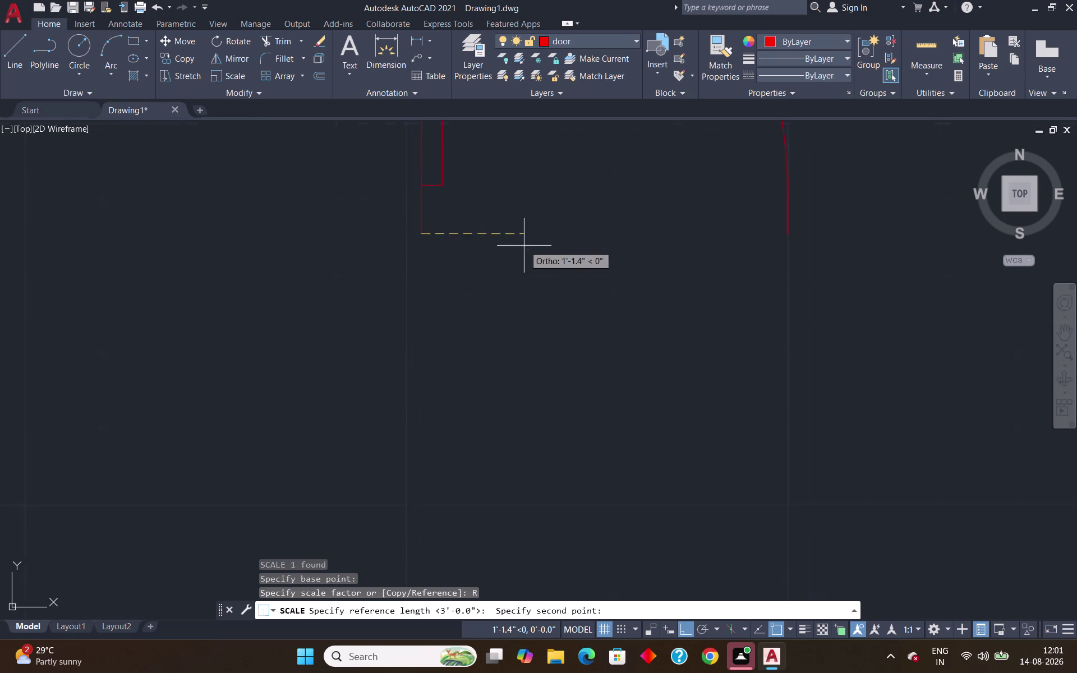
scroll(down, 3)
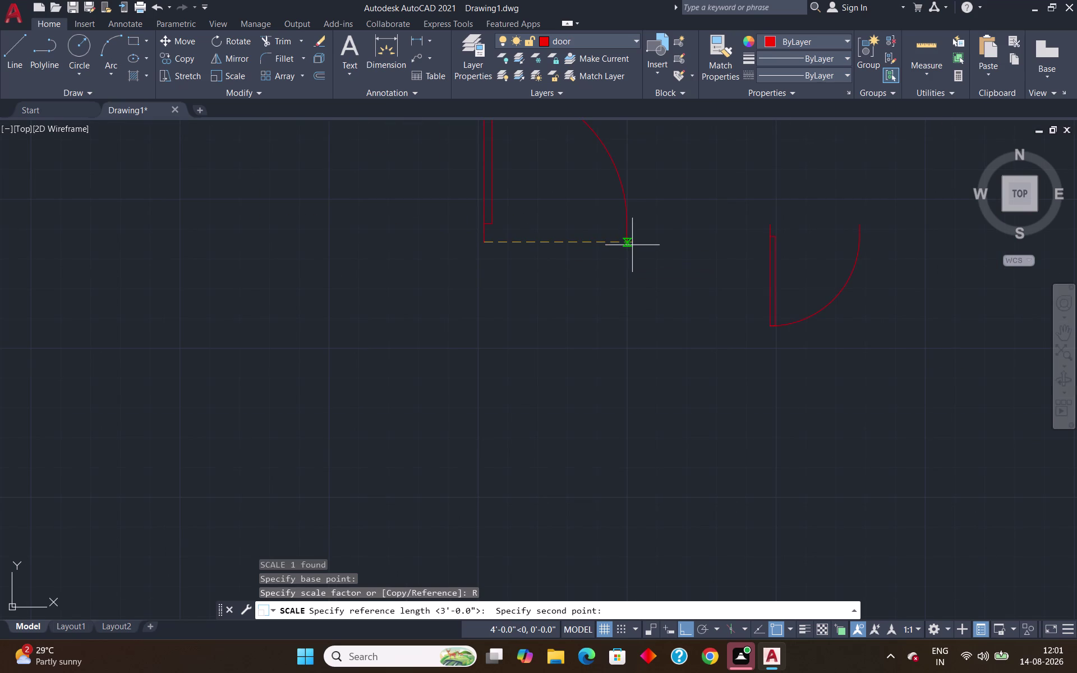
scroll(up, 3)
click(620, 241)
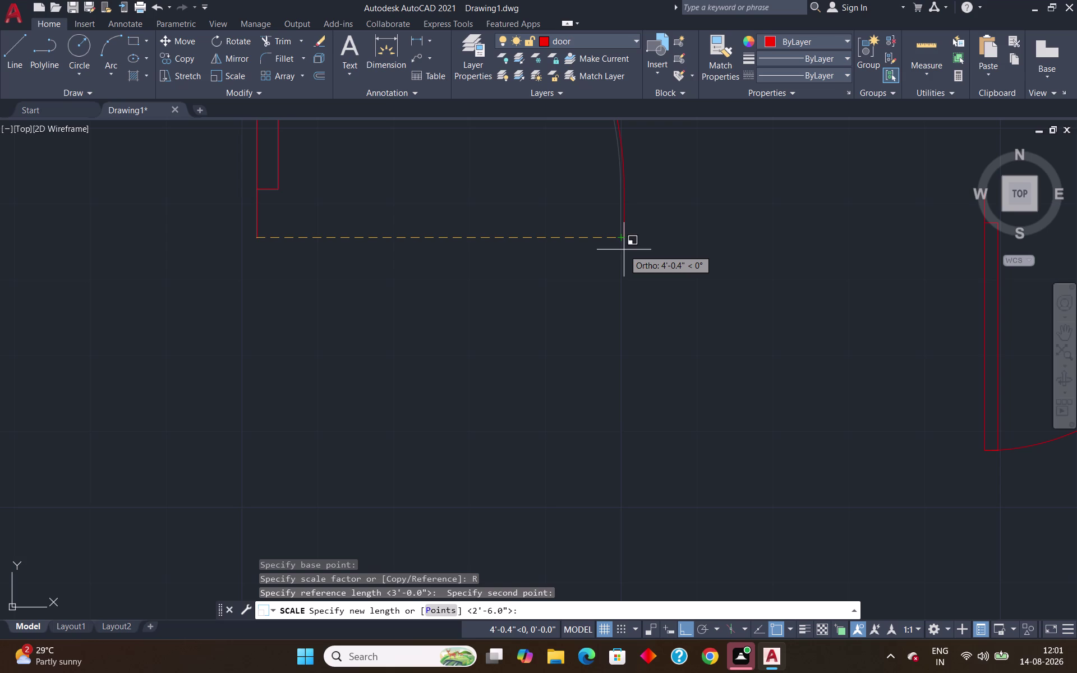
key(Return)
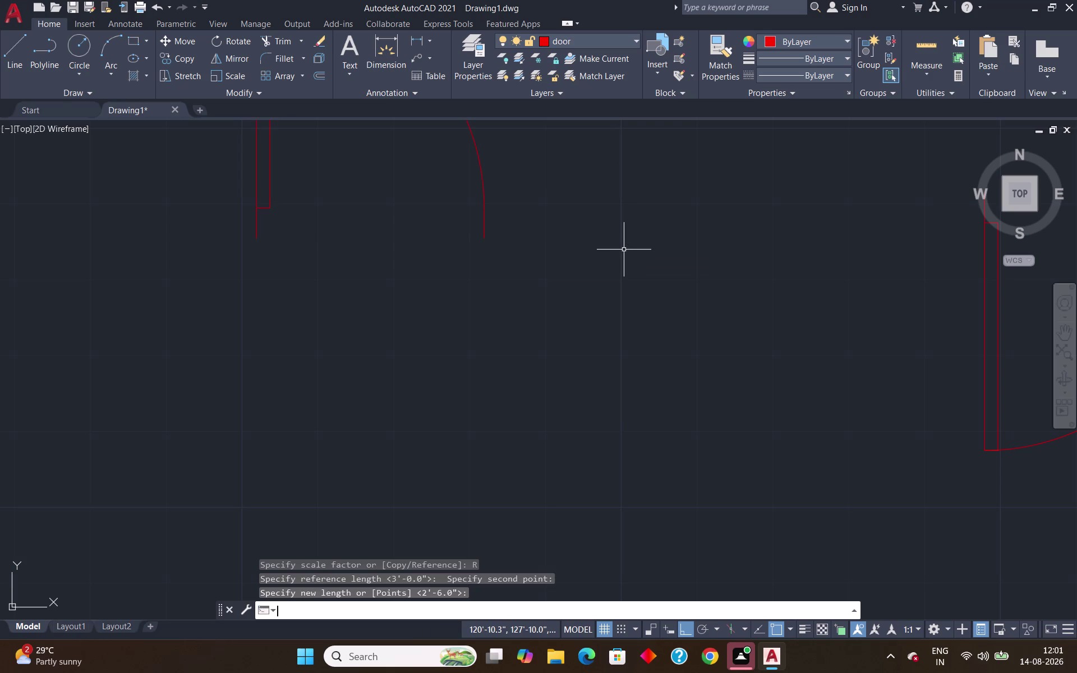
scroll(down, 3)
scroll(up, 3)
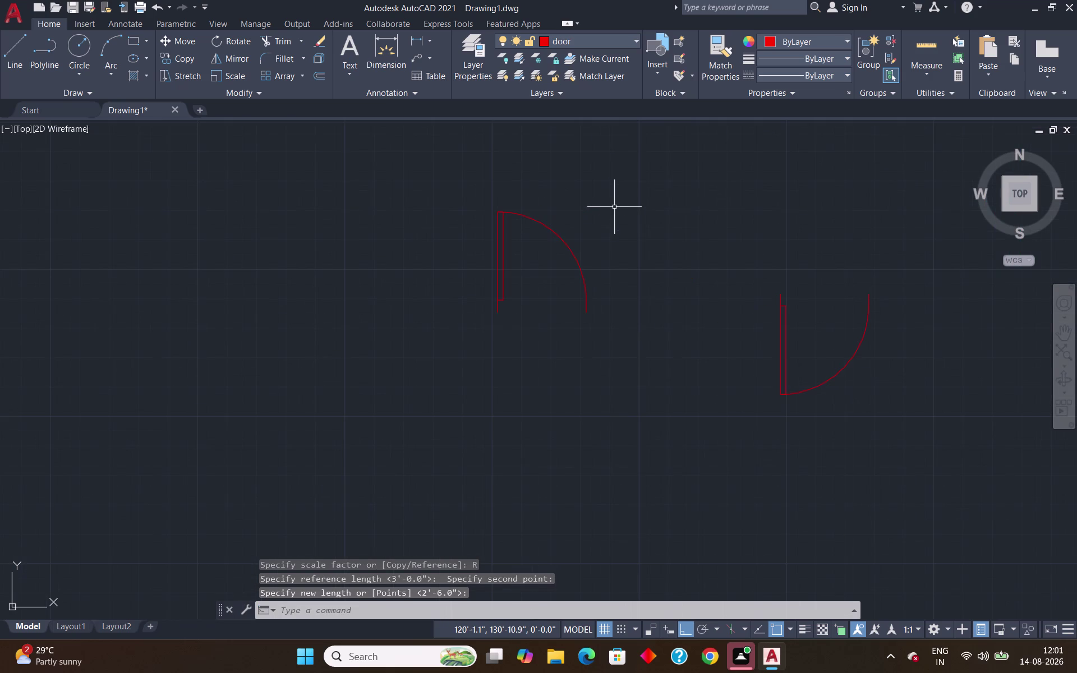
drag(604, 205, 601, 217)
Rotate the 2'-6" left spare door to 270° about its arc end.
click(502, 295)
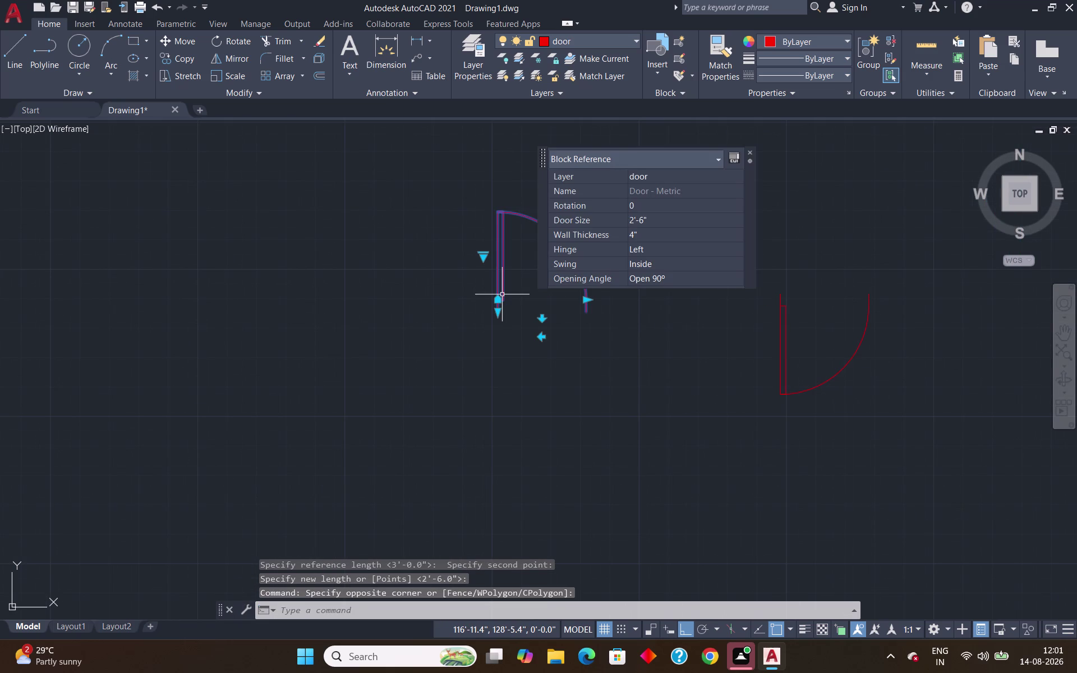
text(ro)
key(Return)
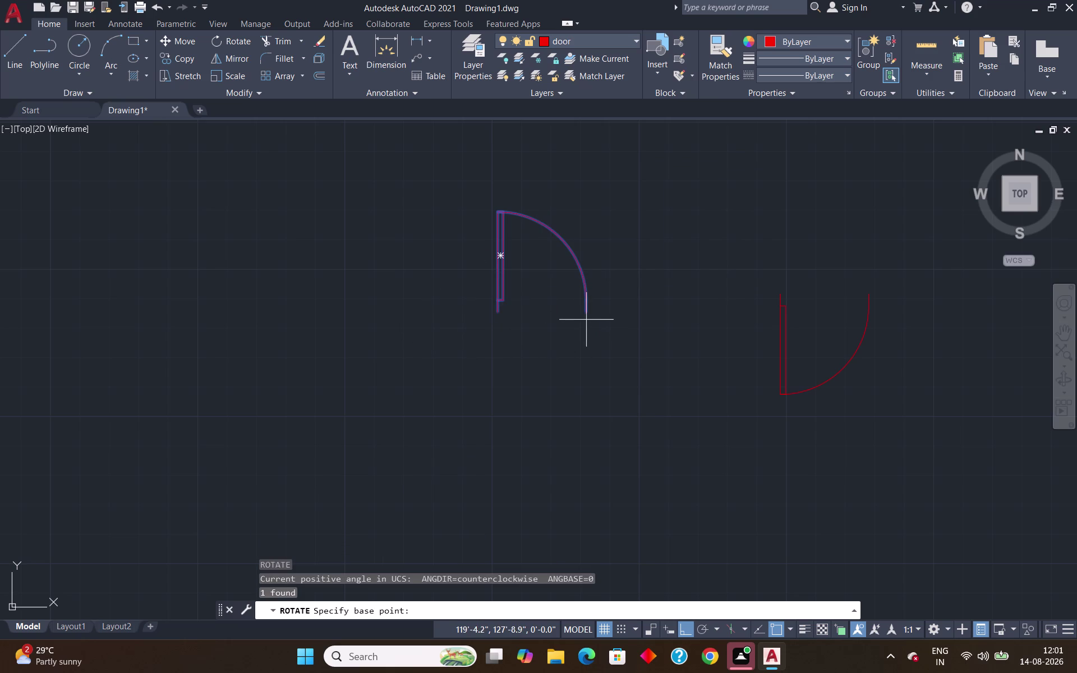
scroll(up, 3)
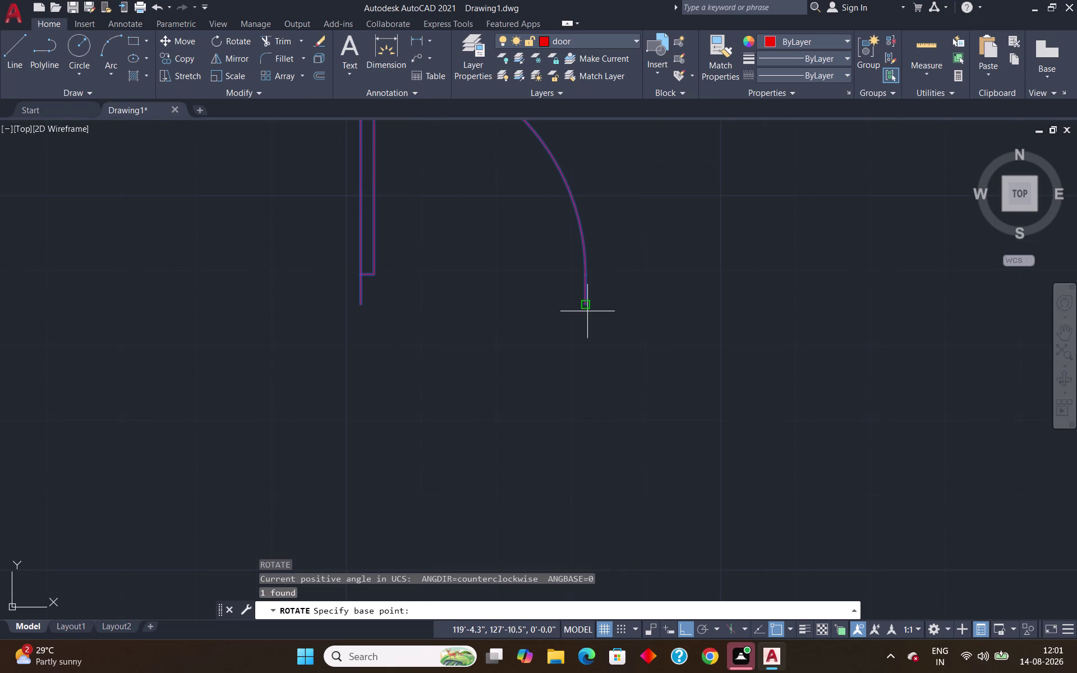
click(585, 310)
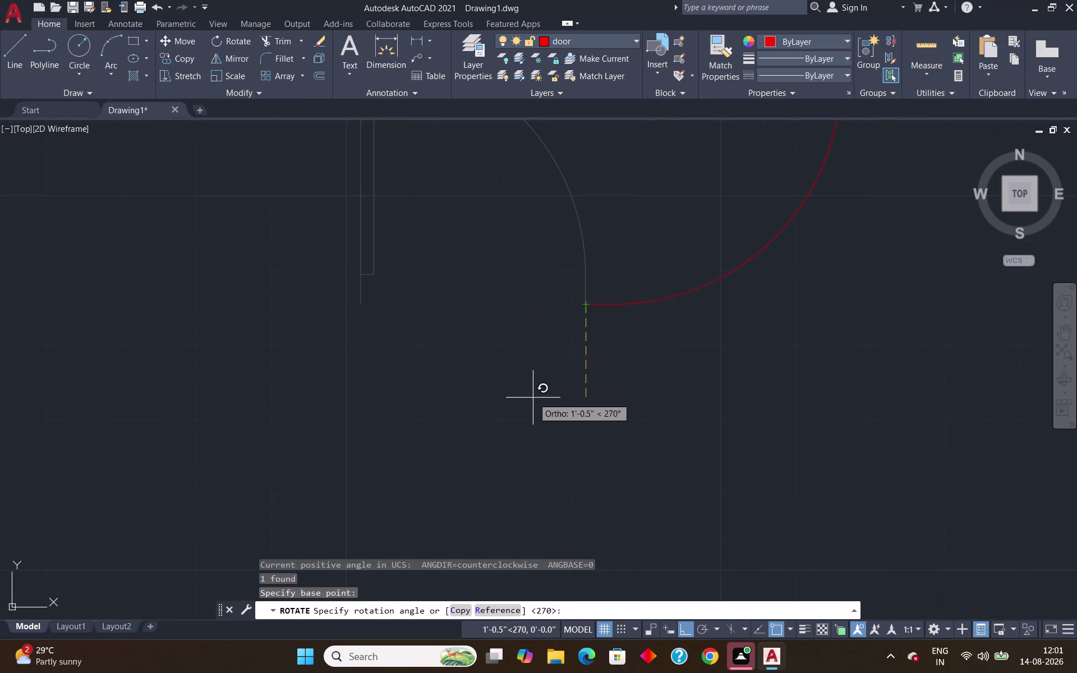
click(533, 398)
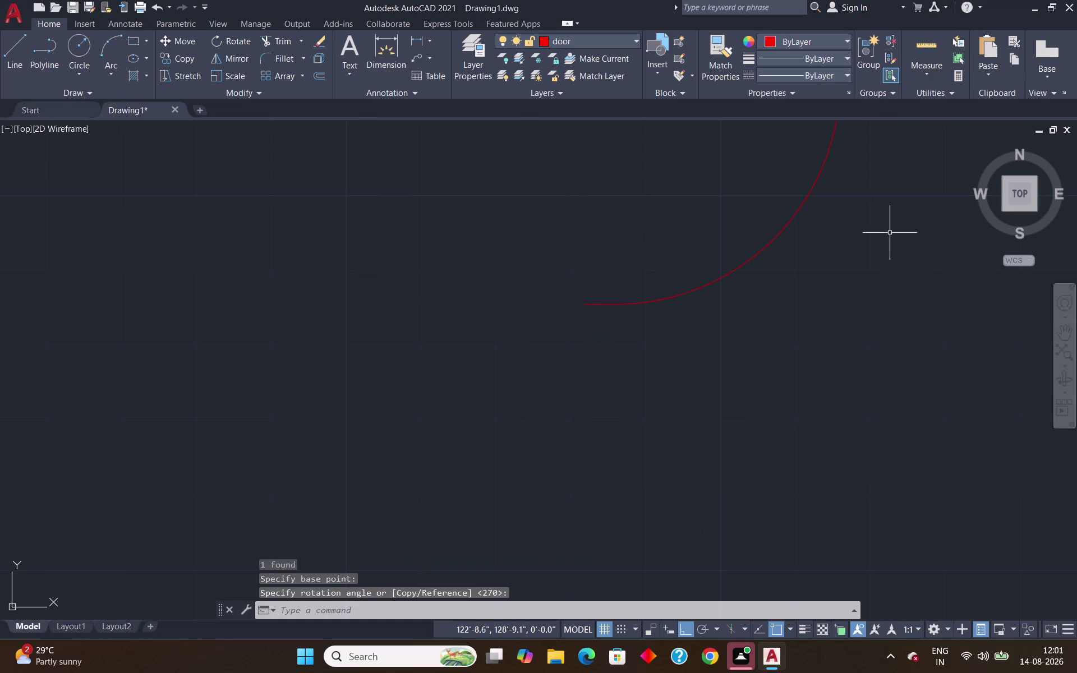
scroll(down, 3)
scroll(up, 3)
drag(872, 170, 872, 180)
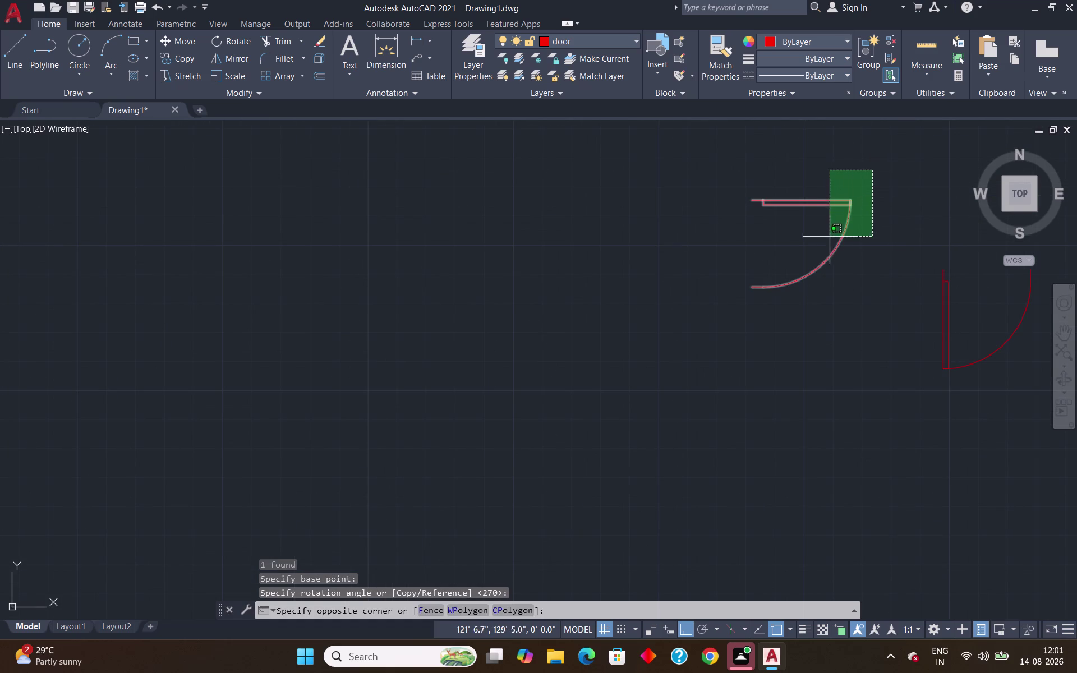
Copy the rotated door from its end into the narrow right room's wall below the cross wall.
click(825, 249)
text(co)
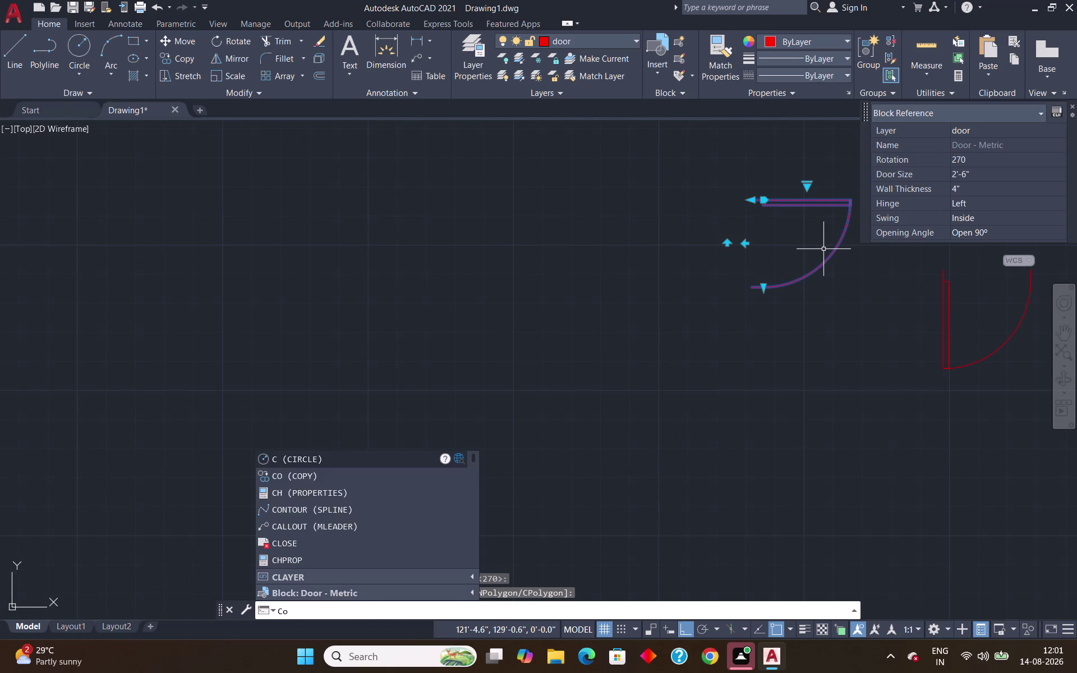
key(Return)
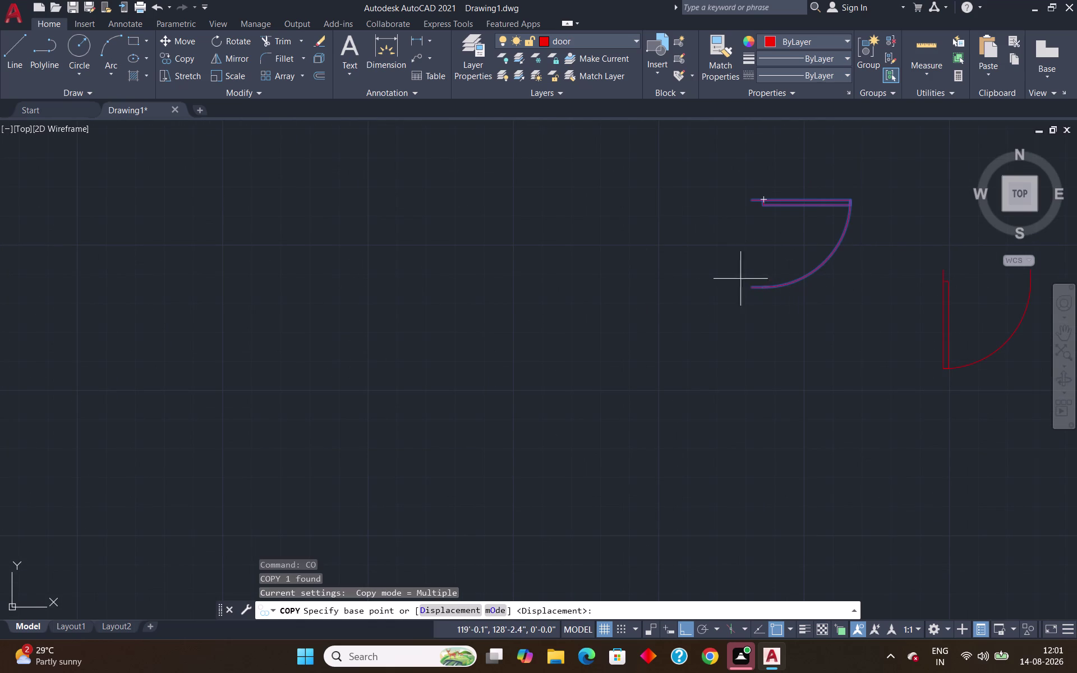
scroll(up, 3)
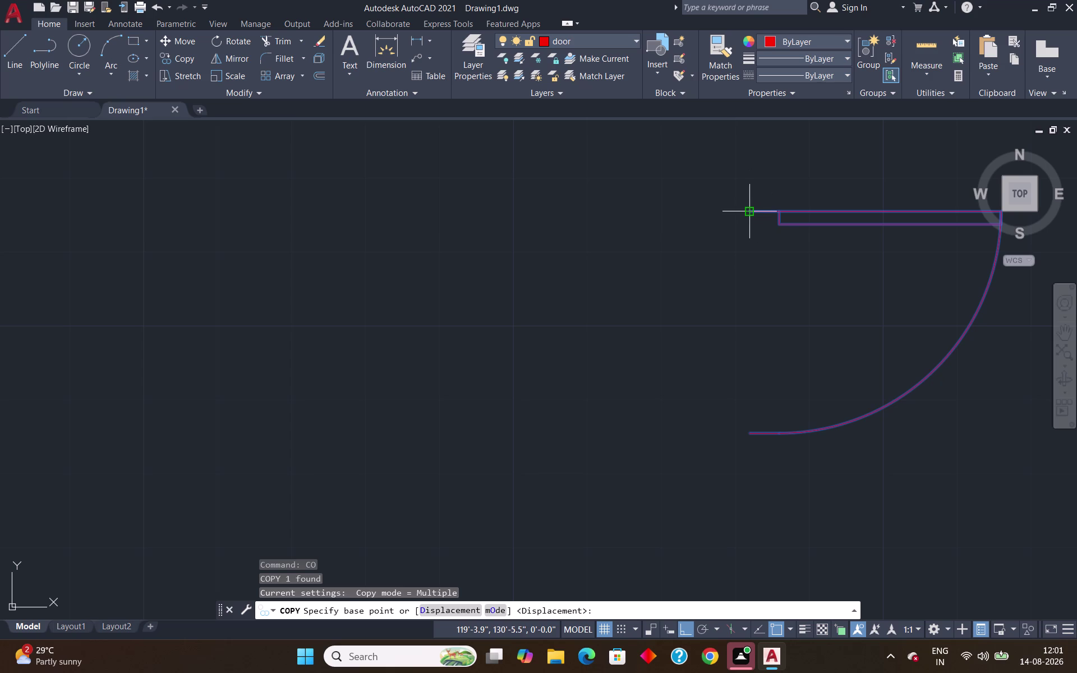
click(750, 212)
scroll(down, 3)
middle_drag(886, 397, 873, 401)
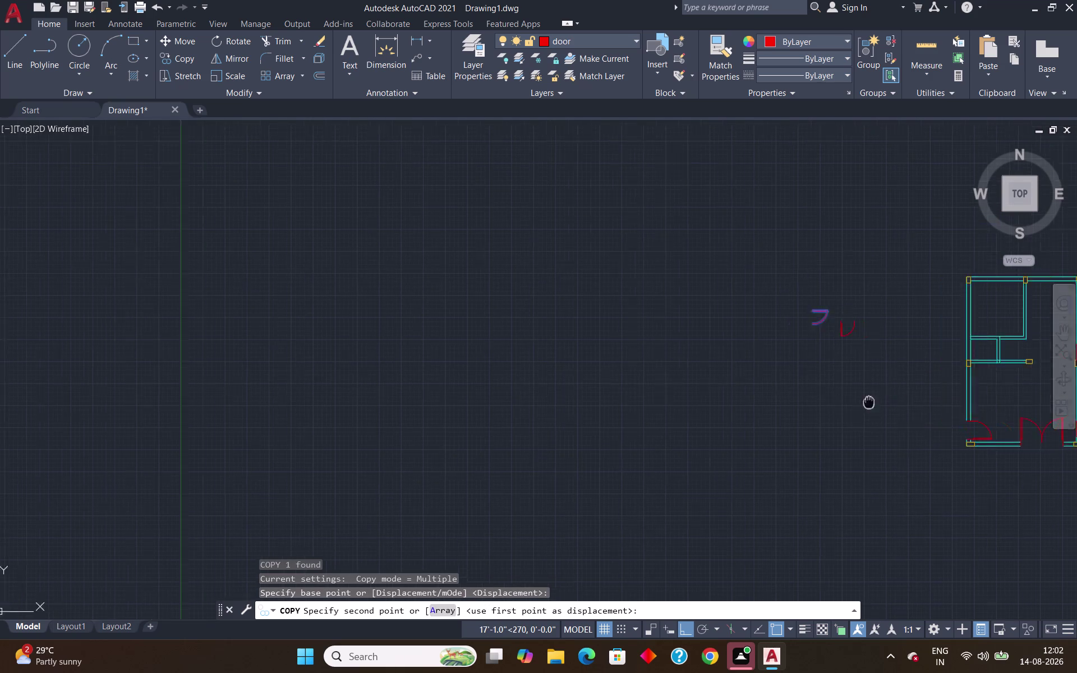
middle_drag(872, 401, 502, 392)
scroll(up, 3)
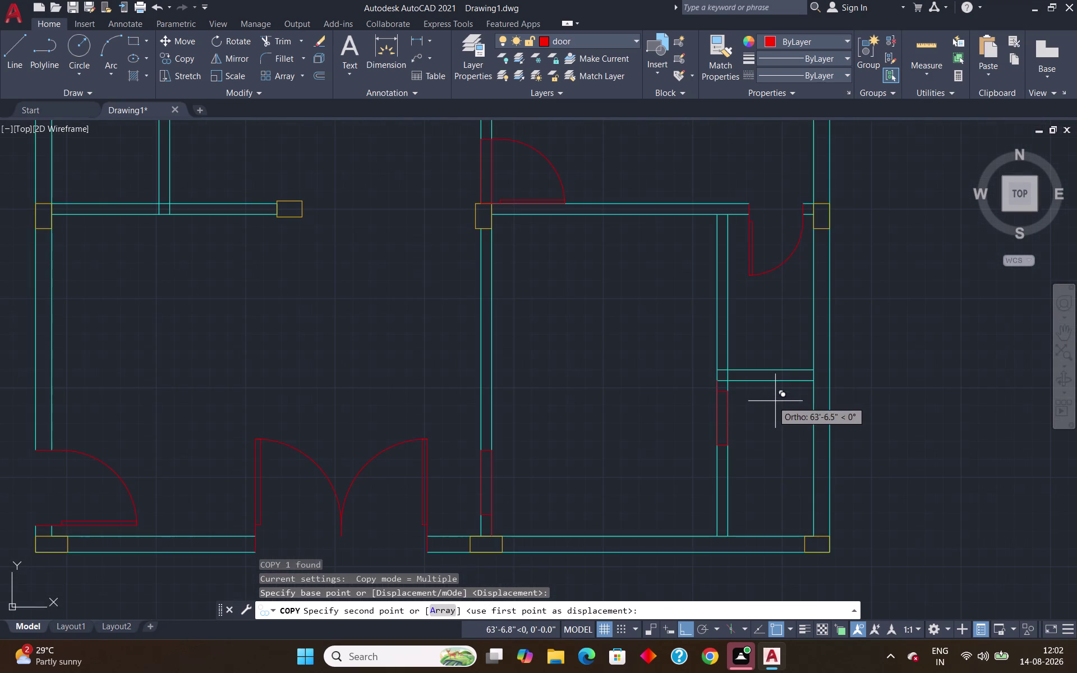
click(728, 395)
key(Return)
text(tr)
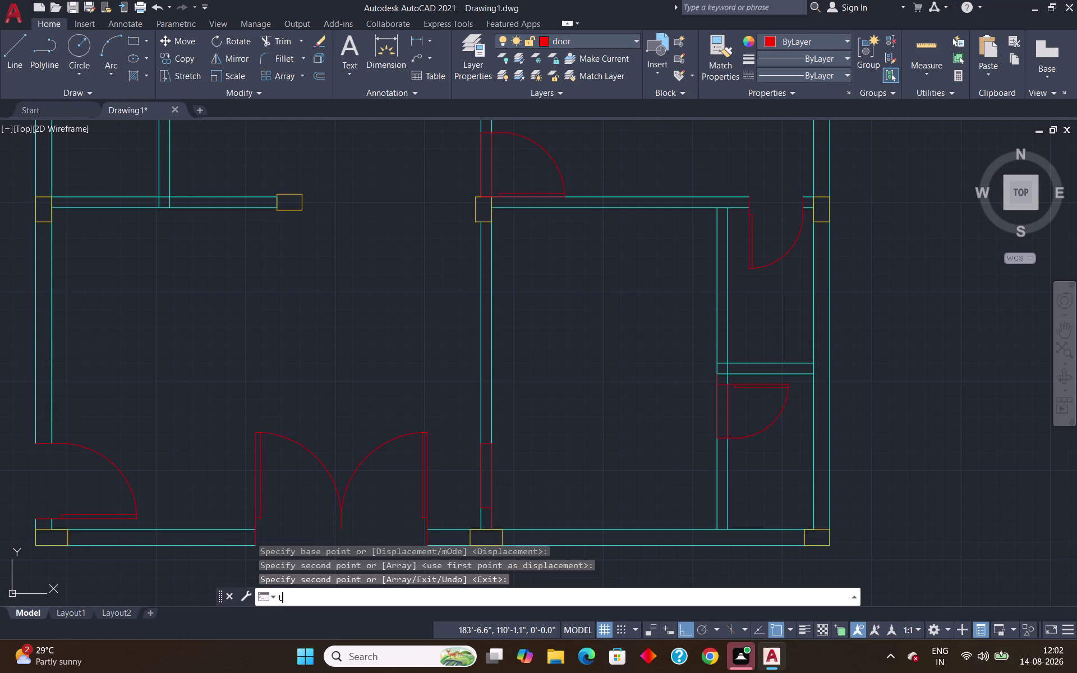
key(Return)
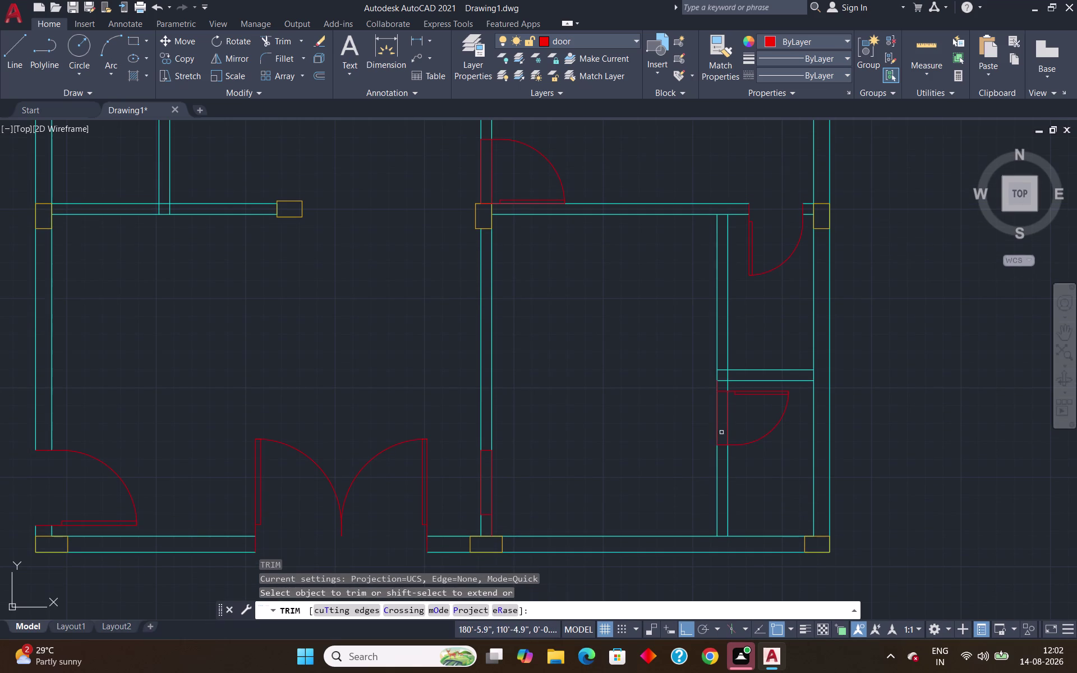
Trim the wall lines out of the narrow right room's 2'-6" door opening.
scroll(up, 3)
drag(750, 392, 651, 419)
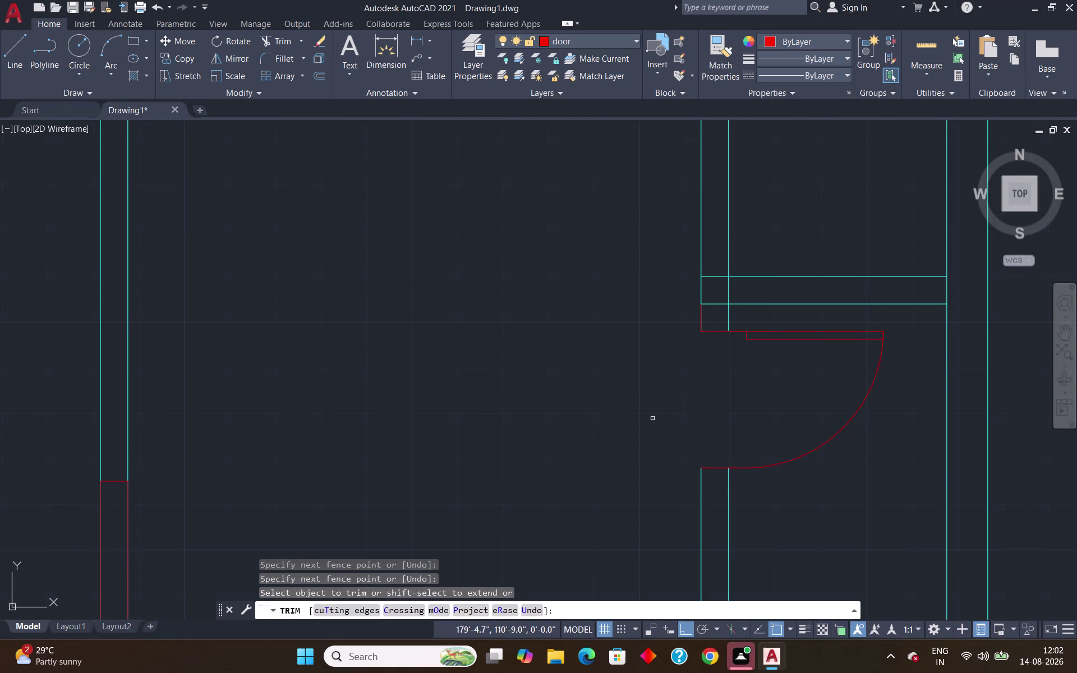
click(701, 324)
scroll(down, 3)
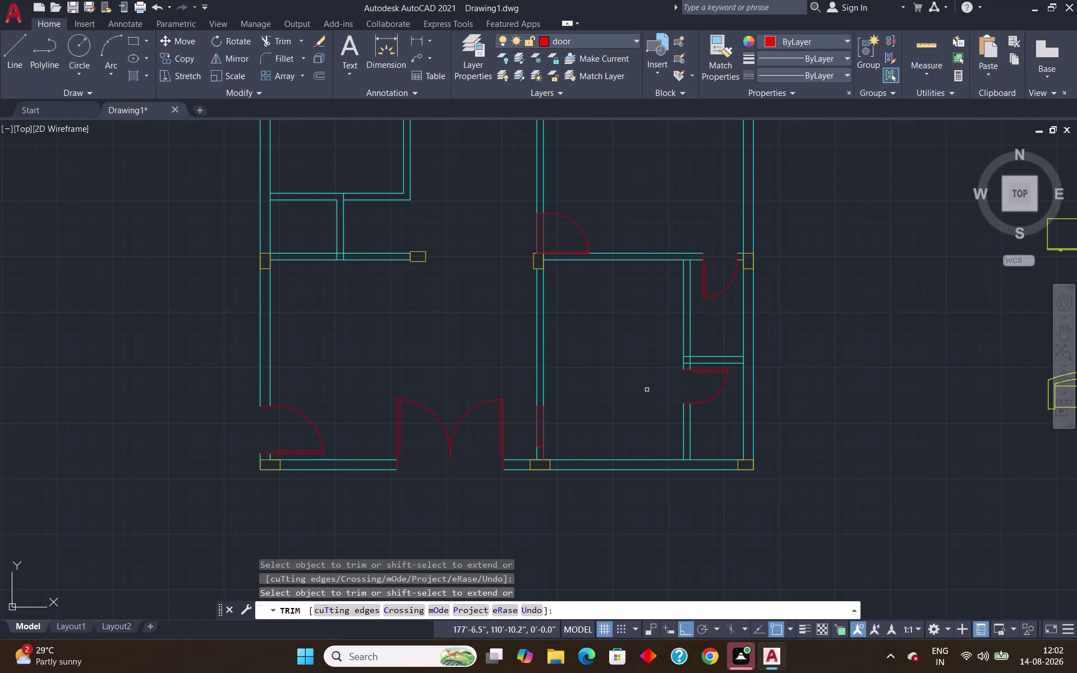
middle_drag(646, 389, 888, 353)
scroll(down, 3)
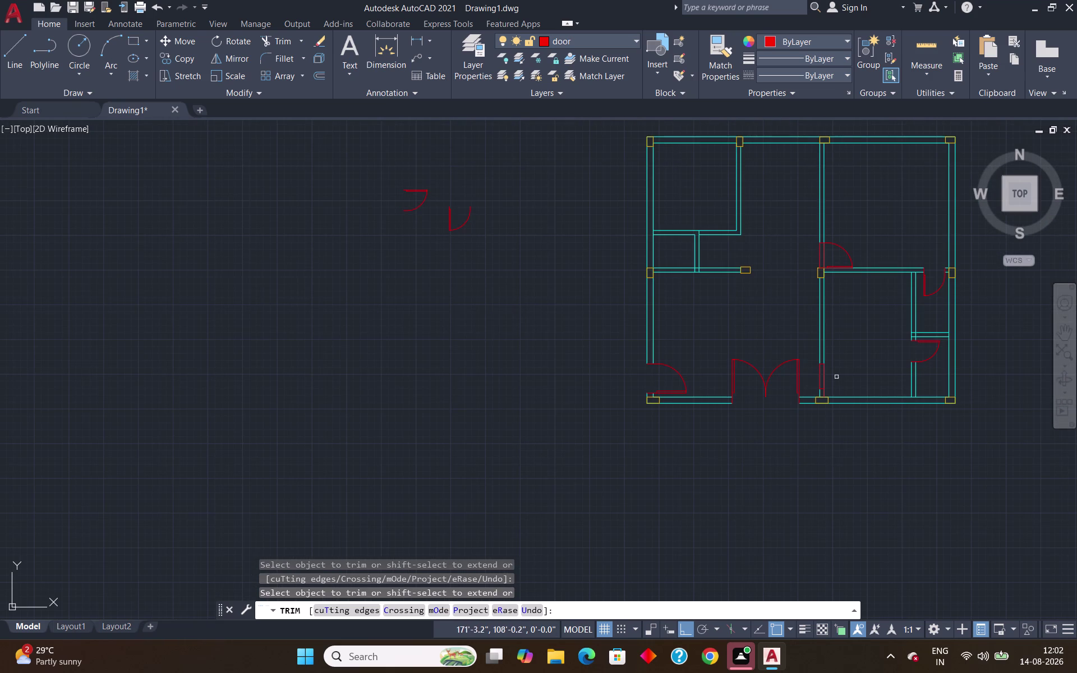
scroll(up, 3)
scroll(down, 3)
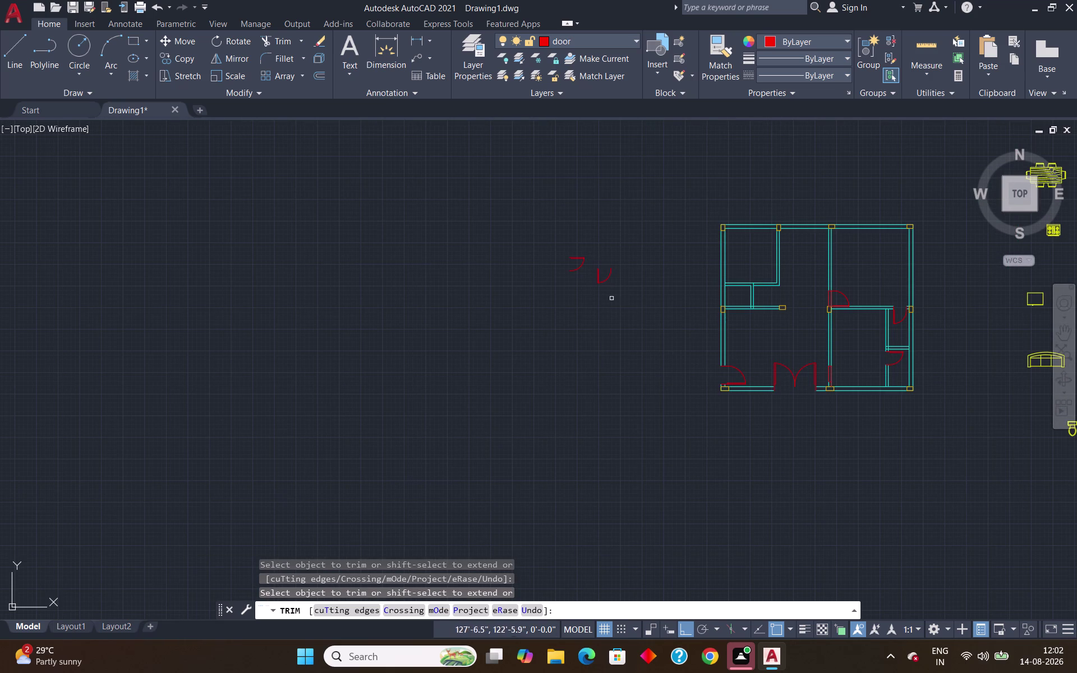
key(Escape)
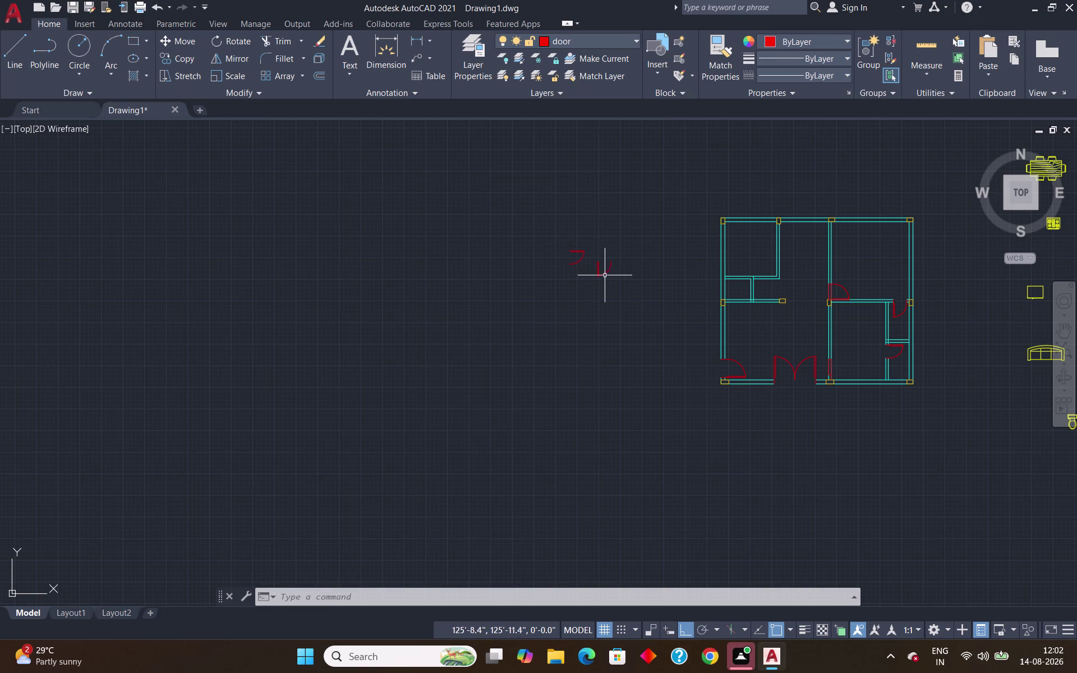
scroll(up, 3)
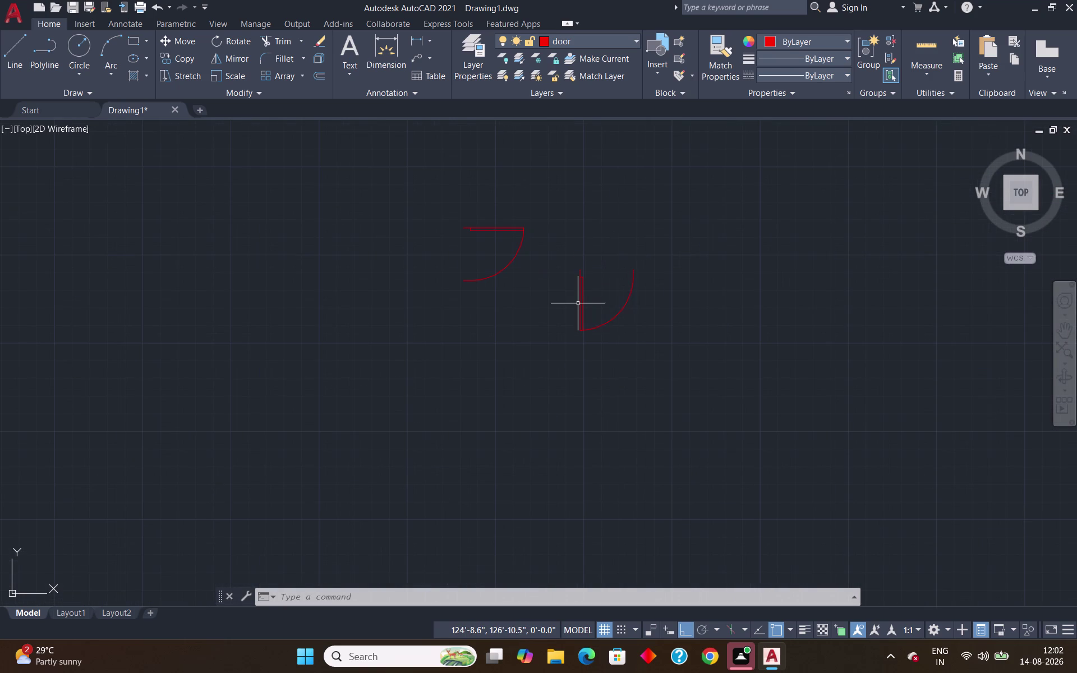
Rotate the right spare door a quarter turn about its leaf top so the leaf lies horizontal.
key(r)
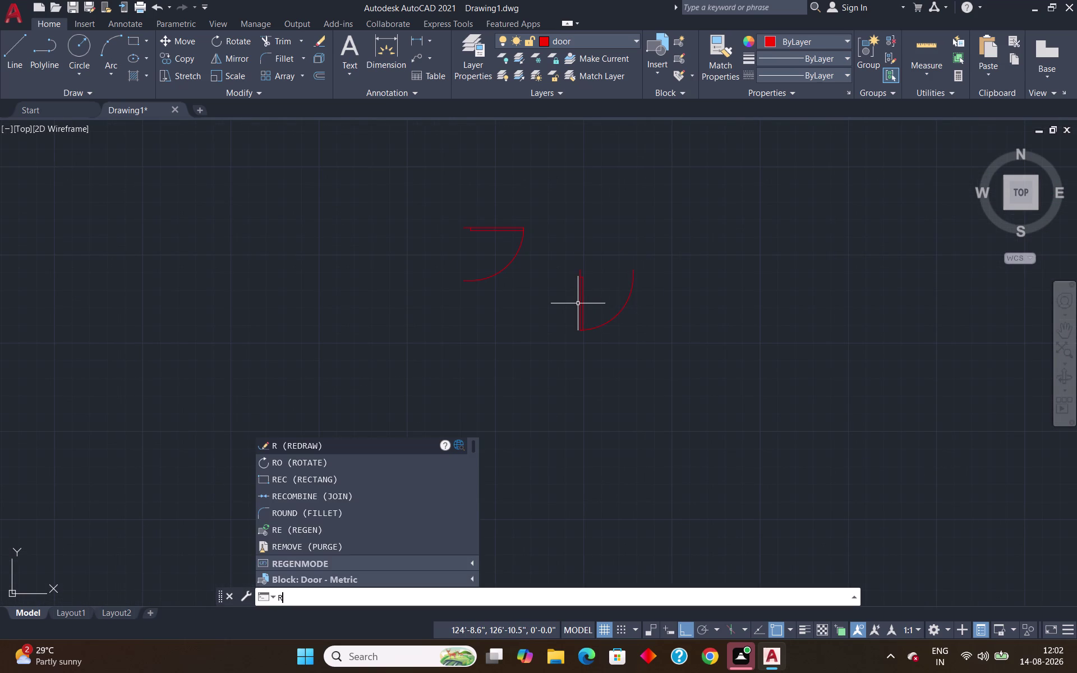
key(Escape)
click(677, 250)
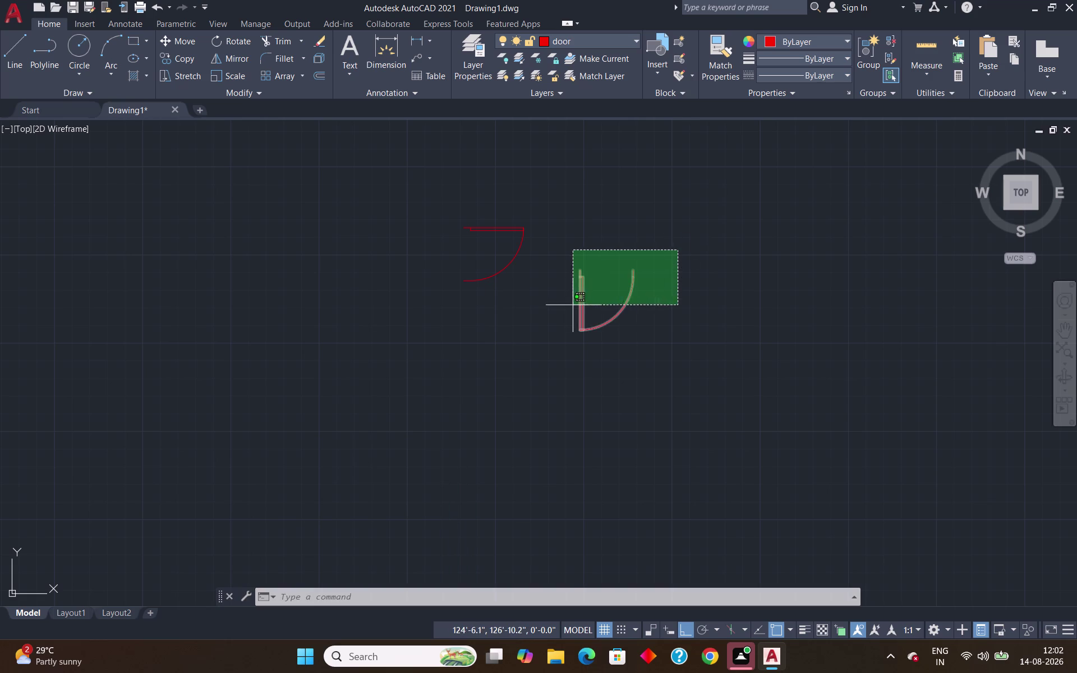
click(572, 305)
text(ro)
key(Return)
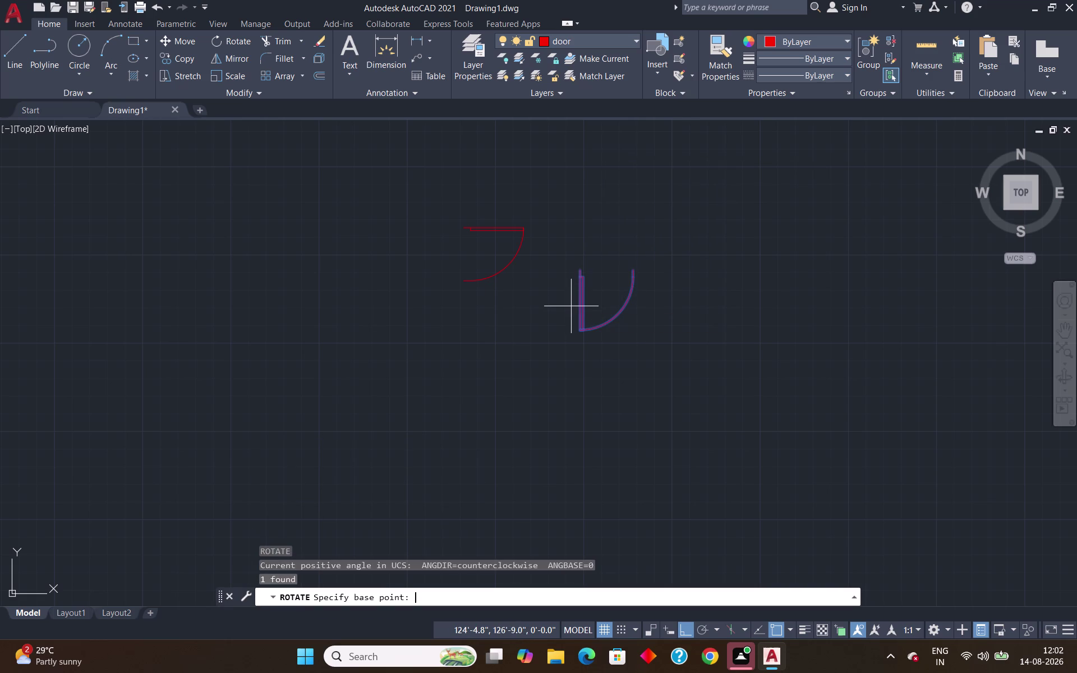
scroll(up, 3)
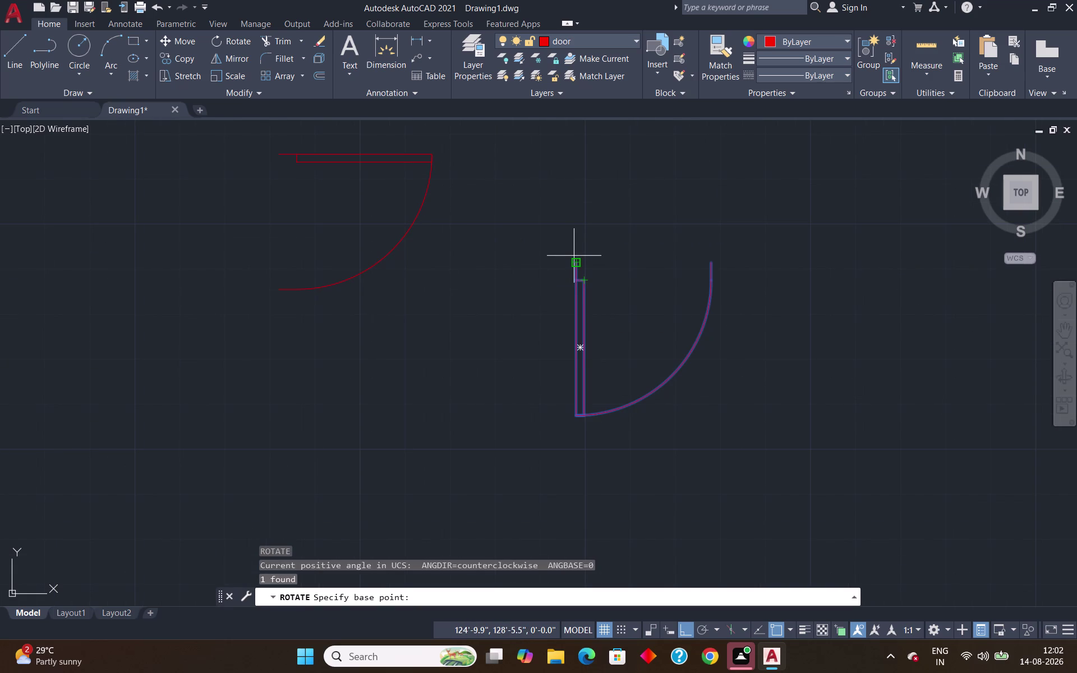
click(575, 259)
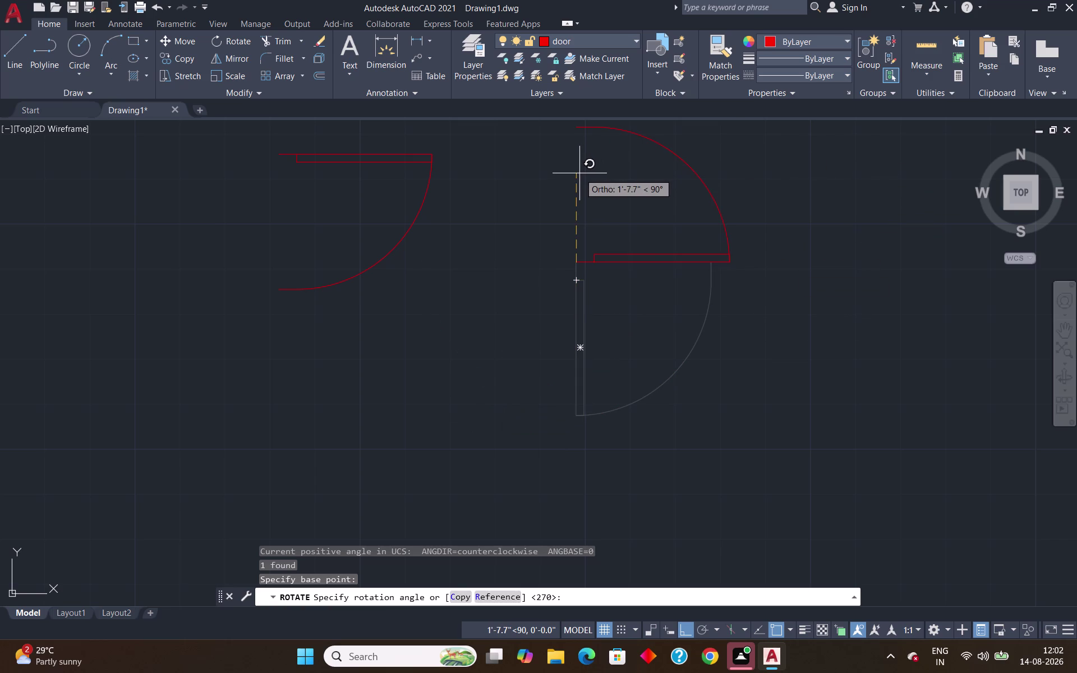
click(580, 173)
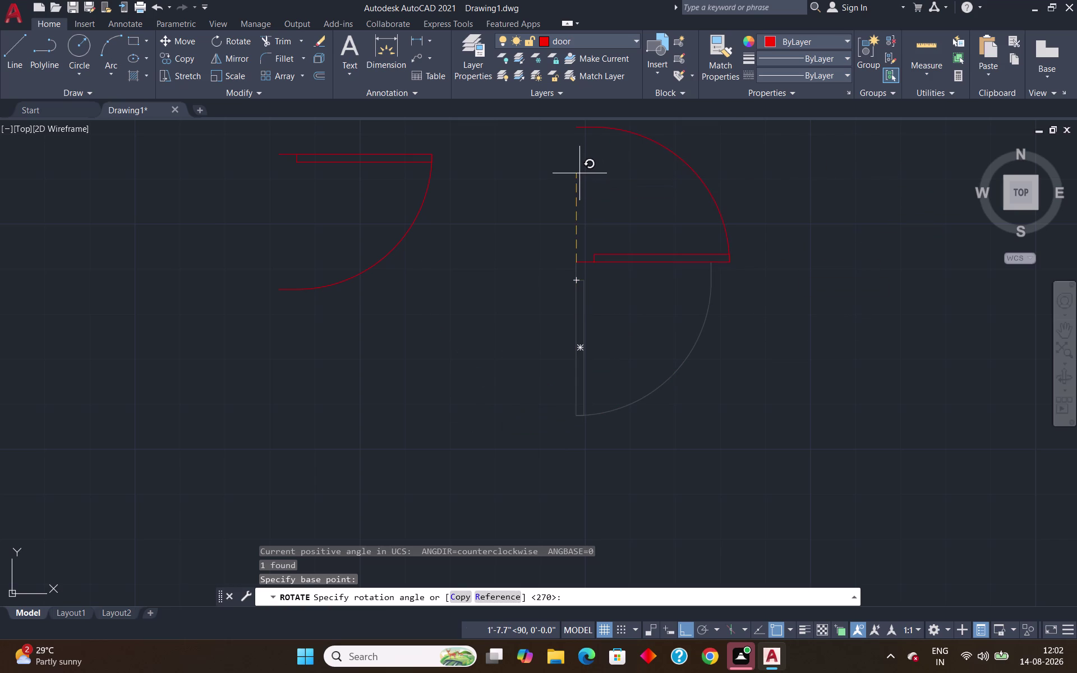
scroll(down, 3)
scroll(up, 3)
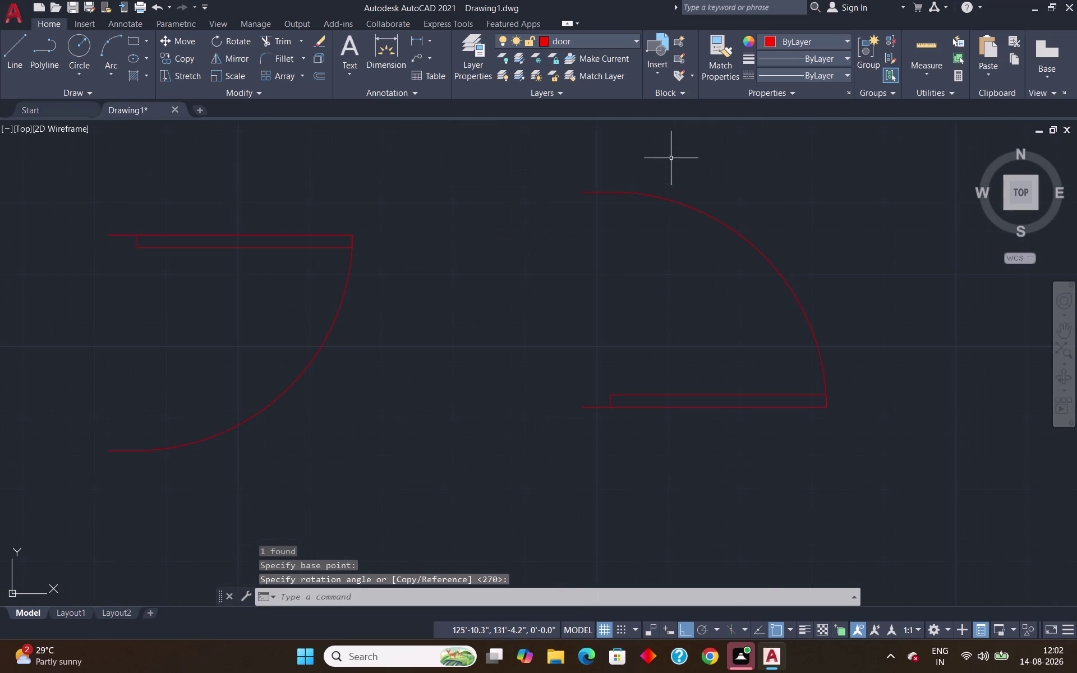
click(729, 170)
Start scaling the rotated right door from its lower-left corner, using the Reference option.
click(647, 308)
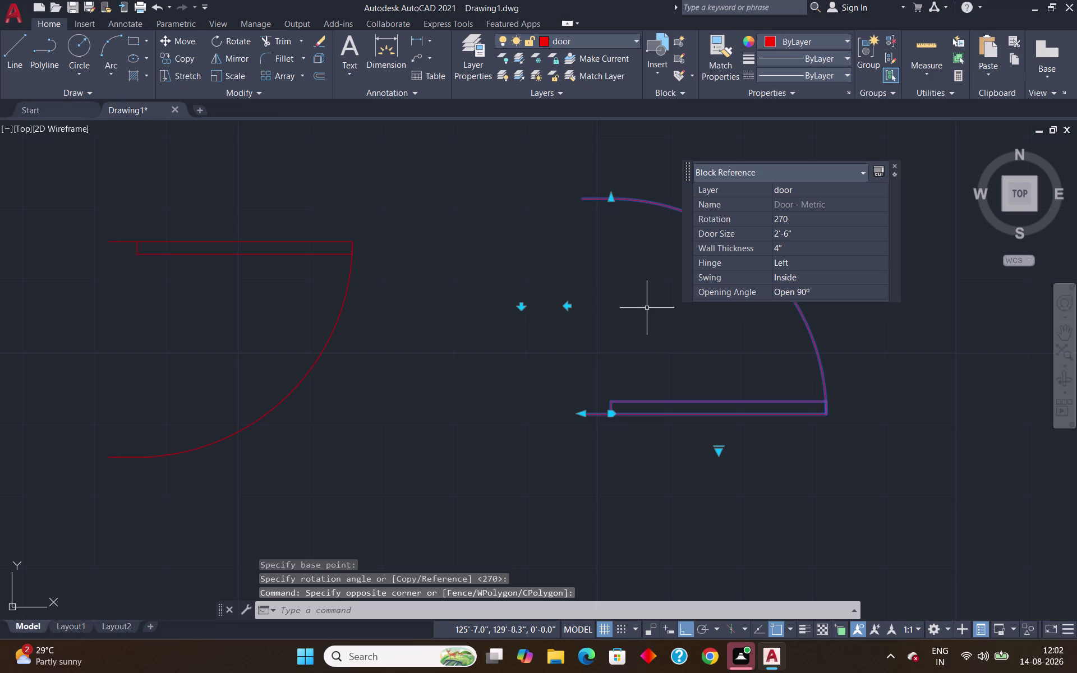
text(sc)
key(Return)
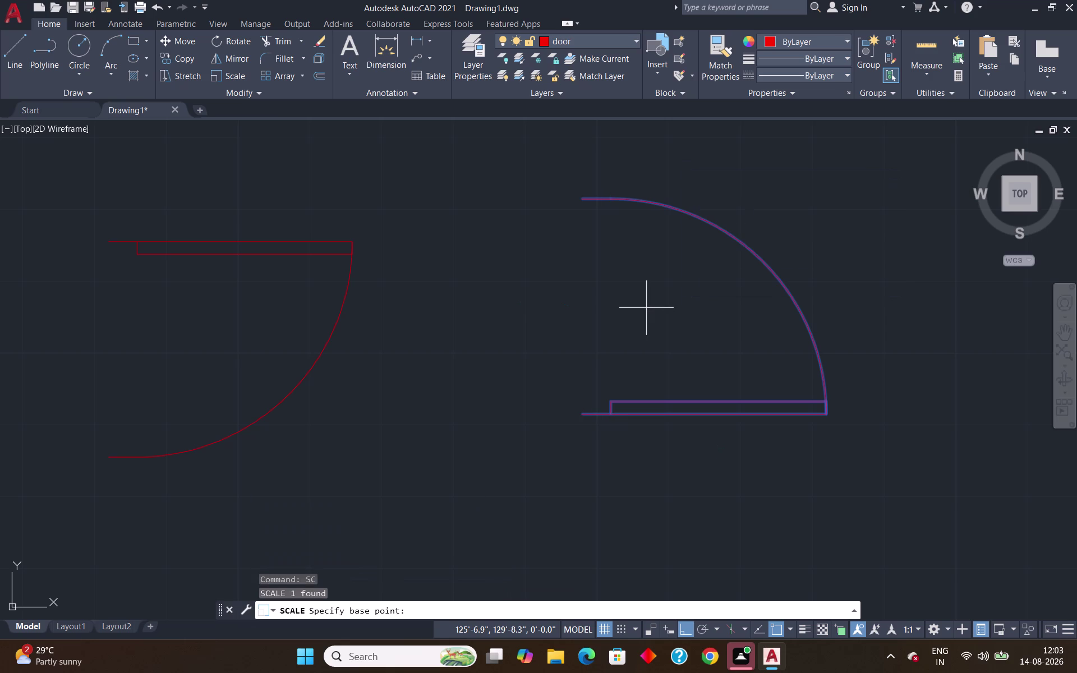
click(584, 418)
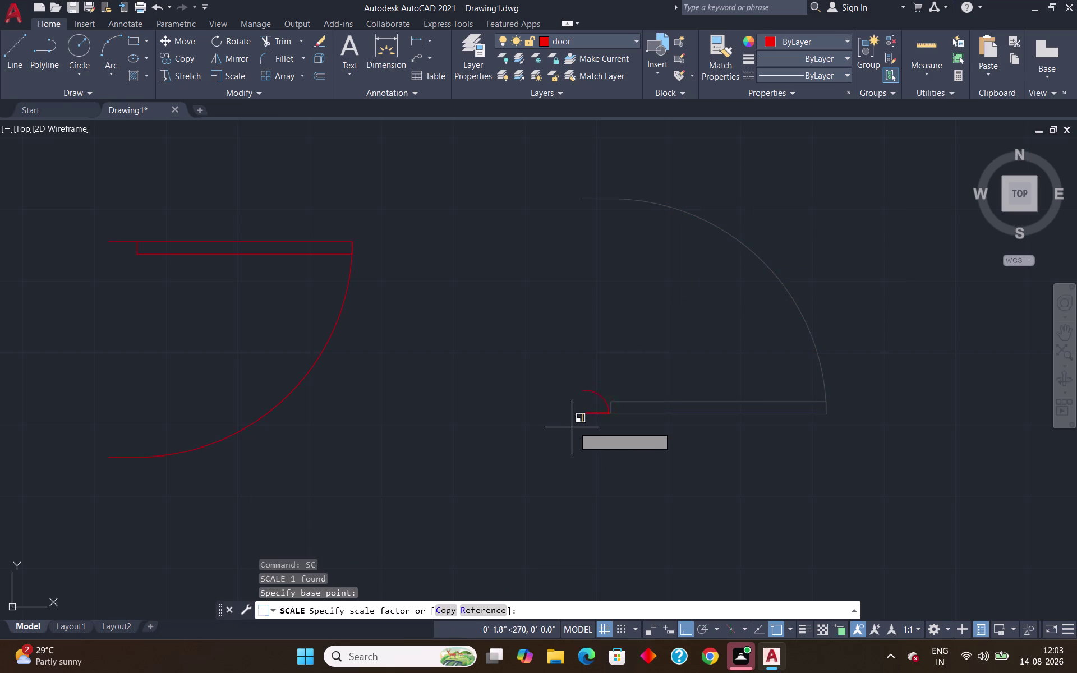
click(502, 614)
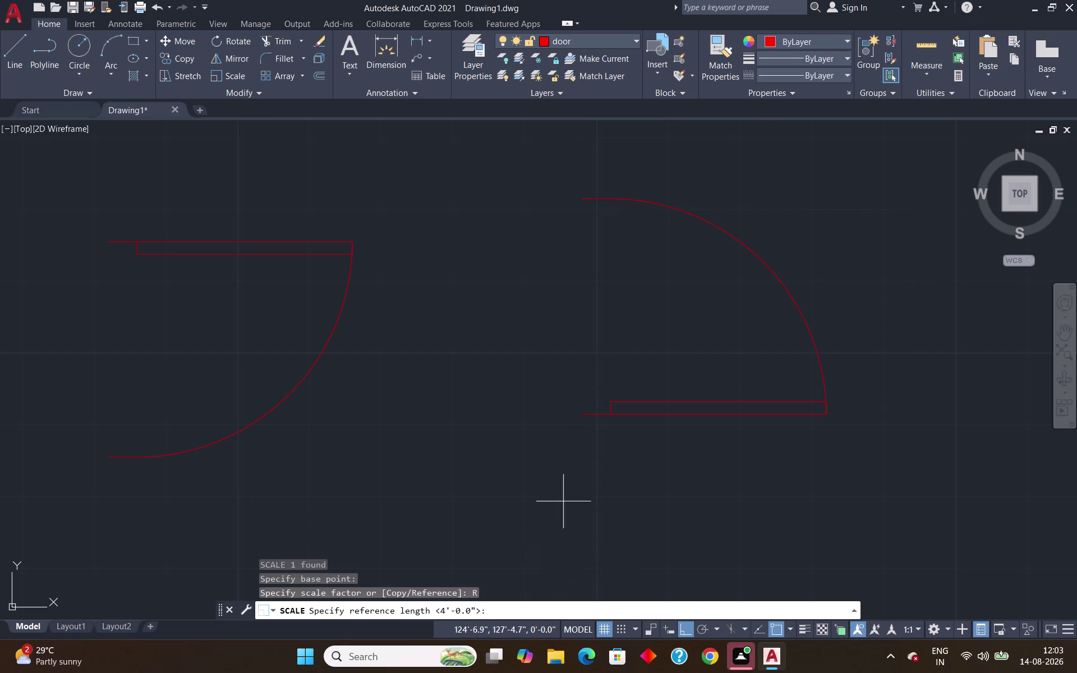
Rescale the door by reference along its width to a new length of 3'.
click(580, 418)
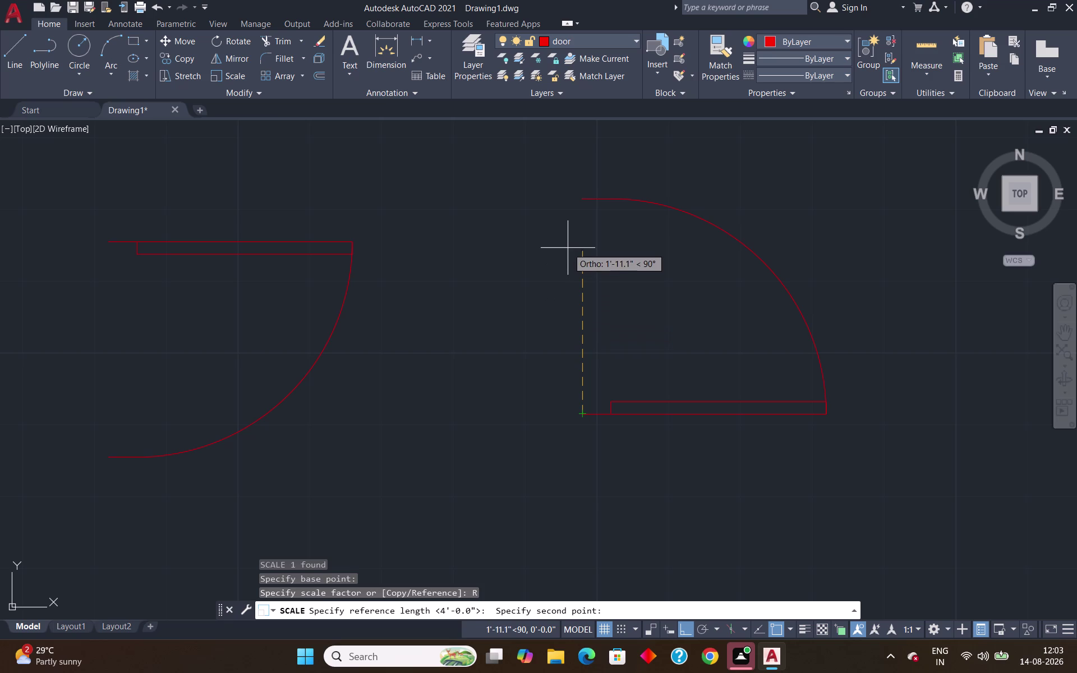
scroll(up, 3)
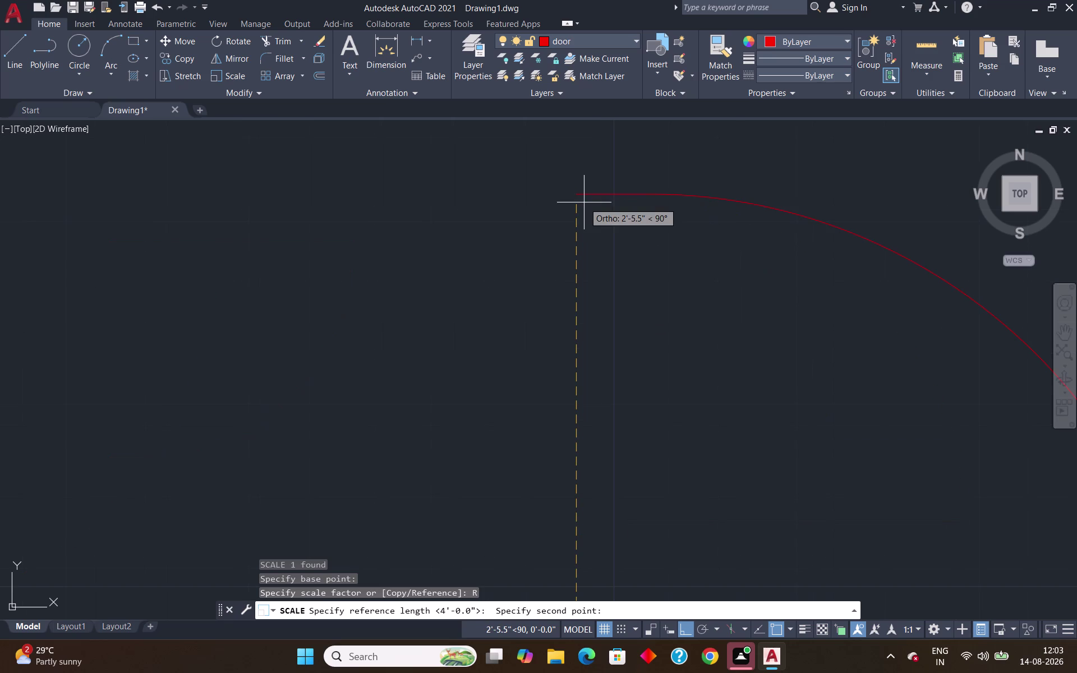
click(577, 192)
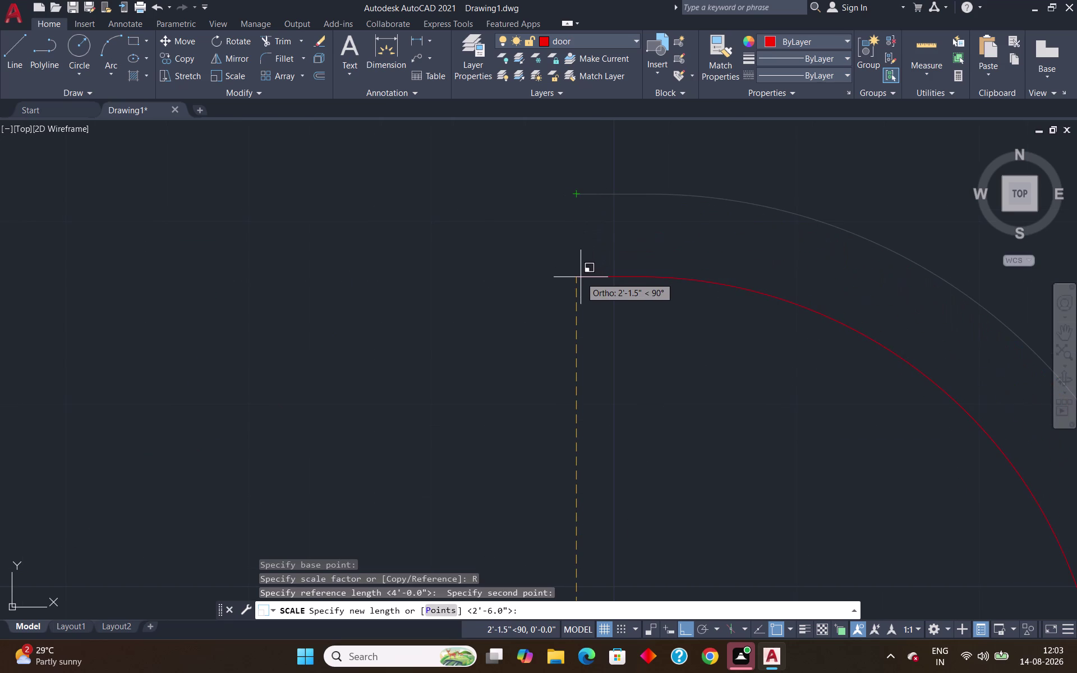
text(3')
key(Return)
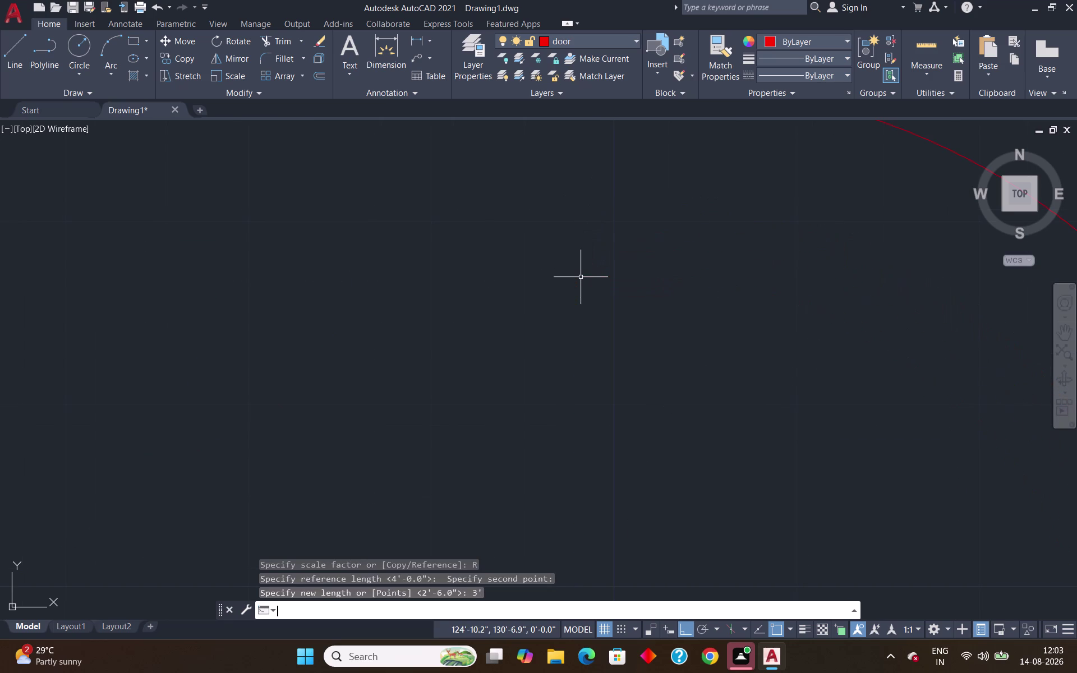
scroll(down, 3)
scroll(up, 3)
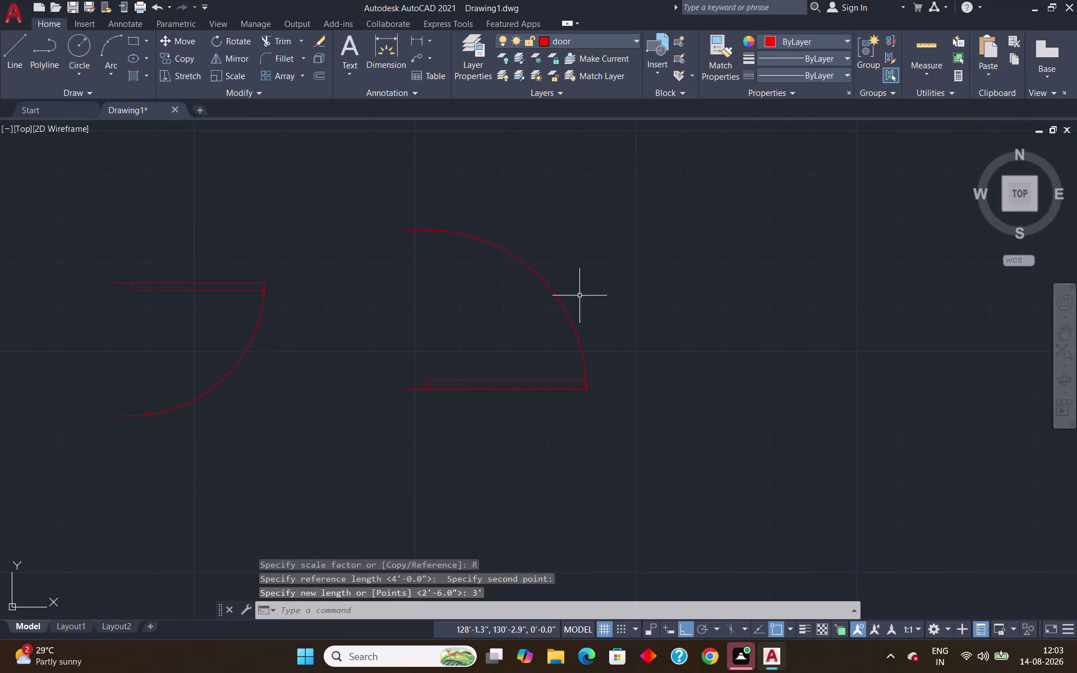
drag(581, 272, 574, 277)
click(523, 398)
Copy the 3' door to the bottom wall, just right of the double doors.
text(c)
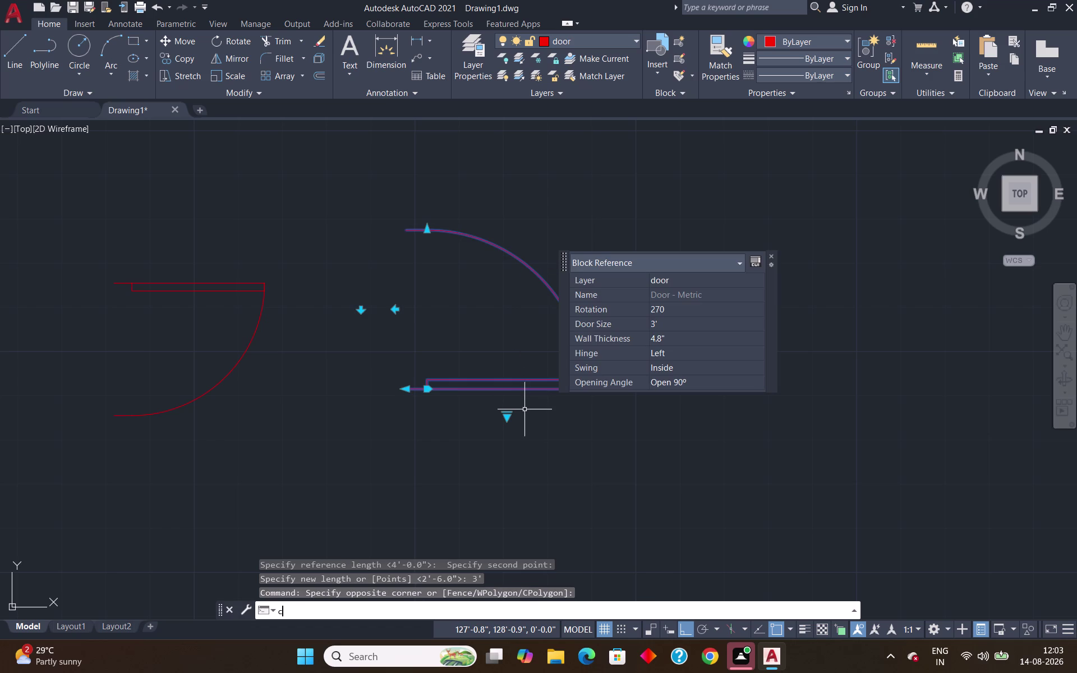
text(o)
key(Return)
middle_drag(531, 380, 930, 337)
scroll(up, 3)
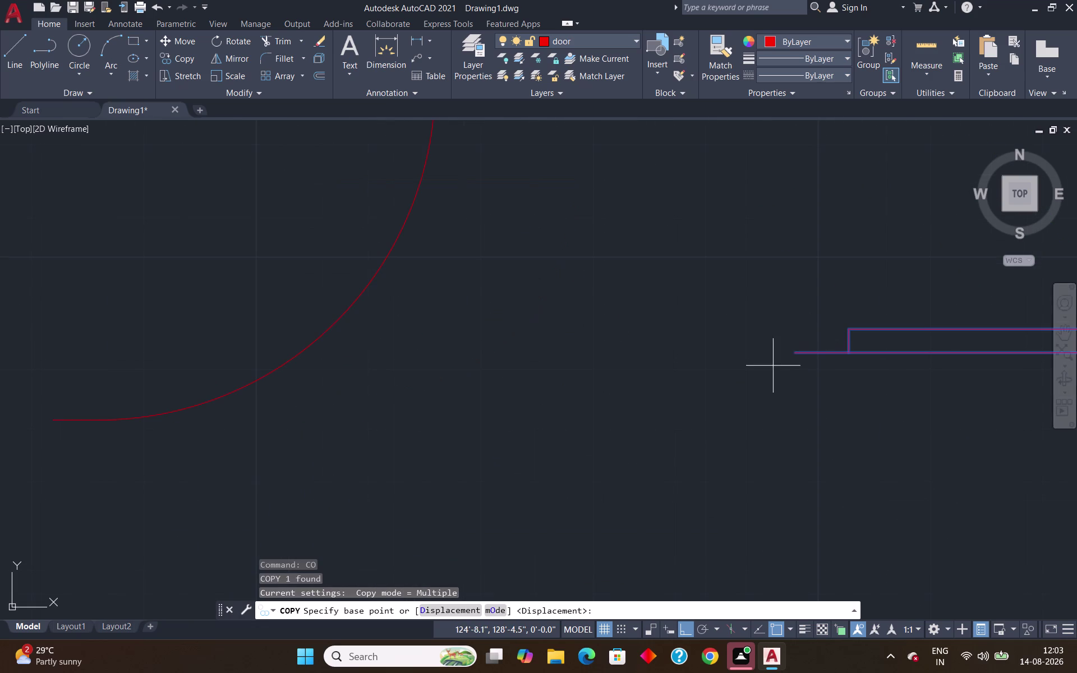
click(795, 355)
scroll(down, 3)
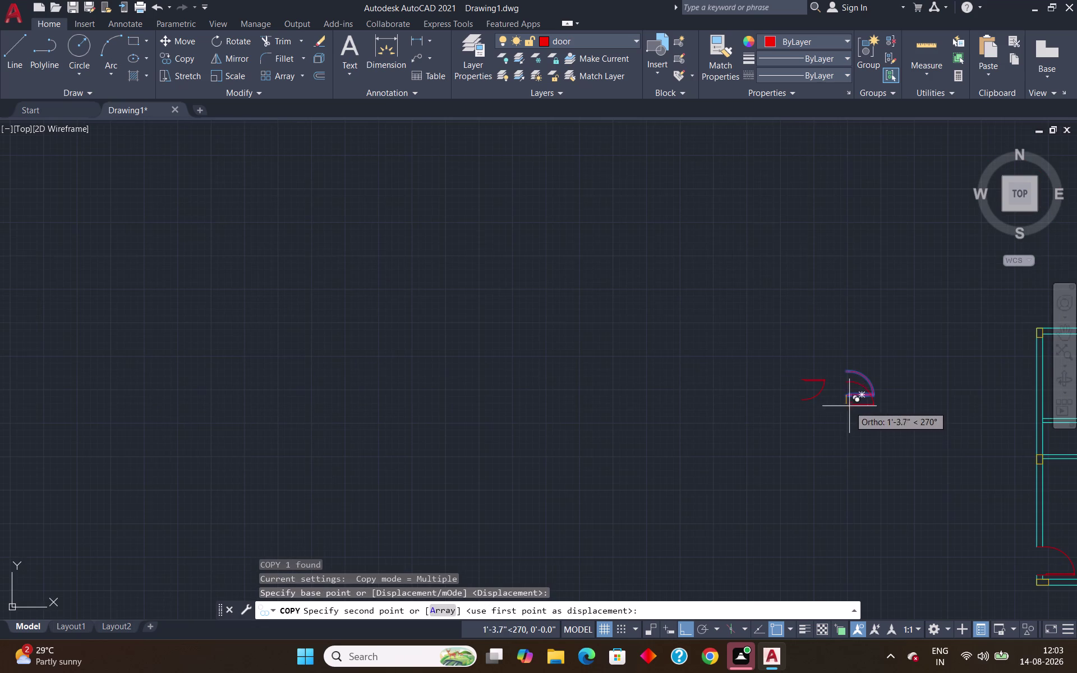
scroll(down, 3)
middle_drag(972, 485, 633, 452)
scroll(up, 3)
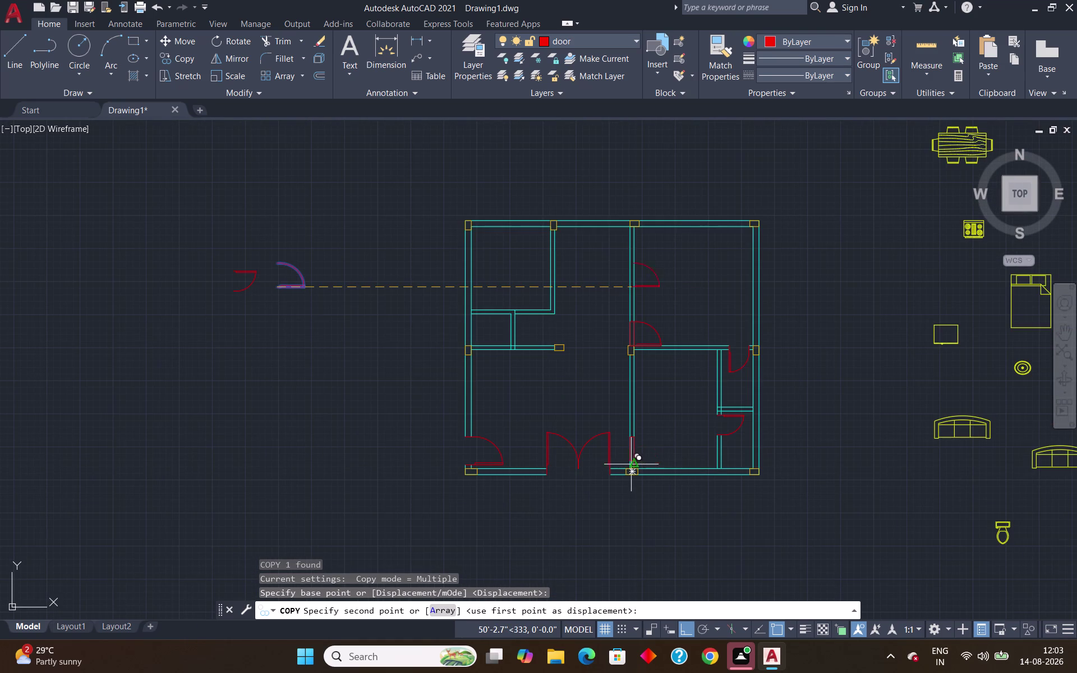
scroll(up, 3)
click(634, 470)
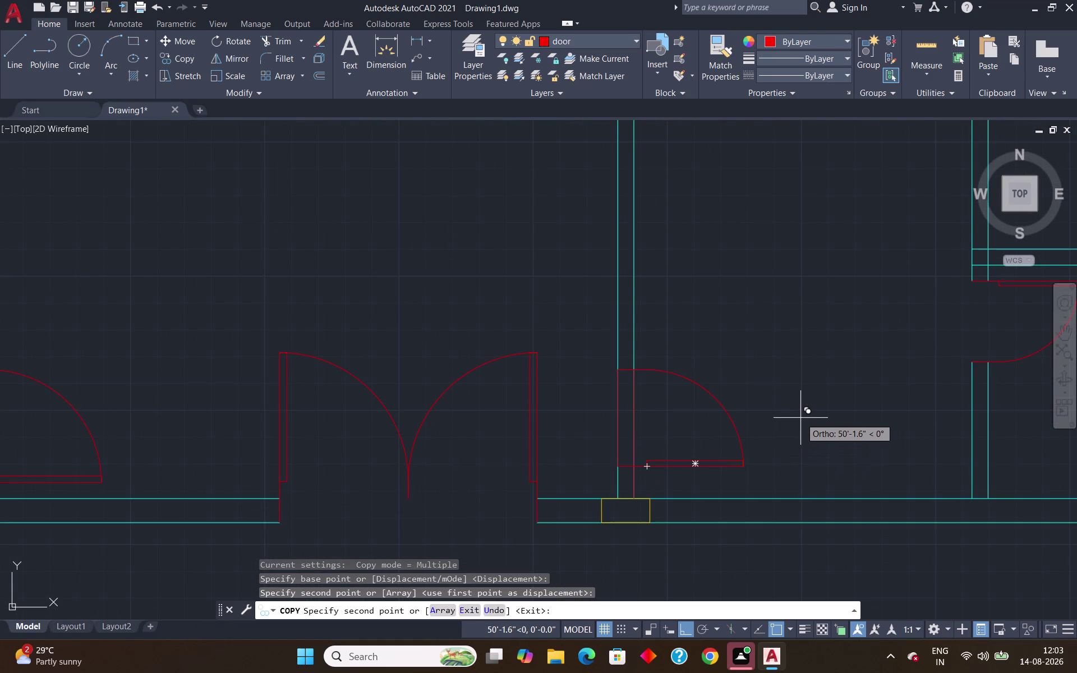
key(Return)
Fence-trim the wall lines inside the 3' door swing and one leftover segment.
text(tr)
key(Return)
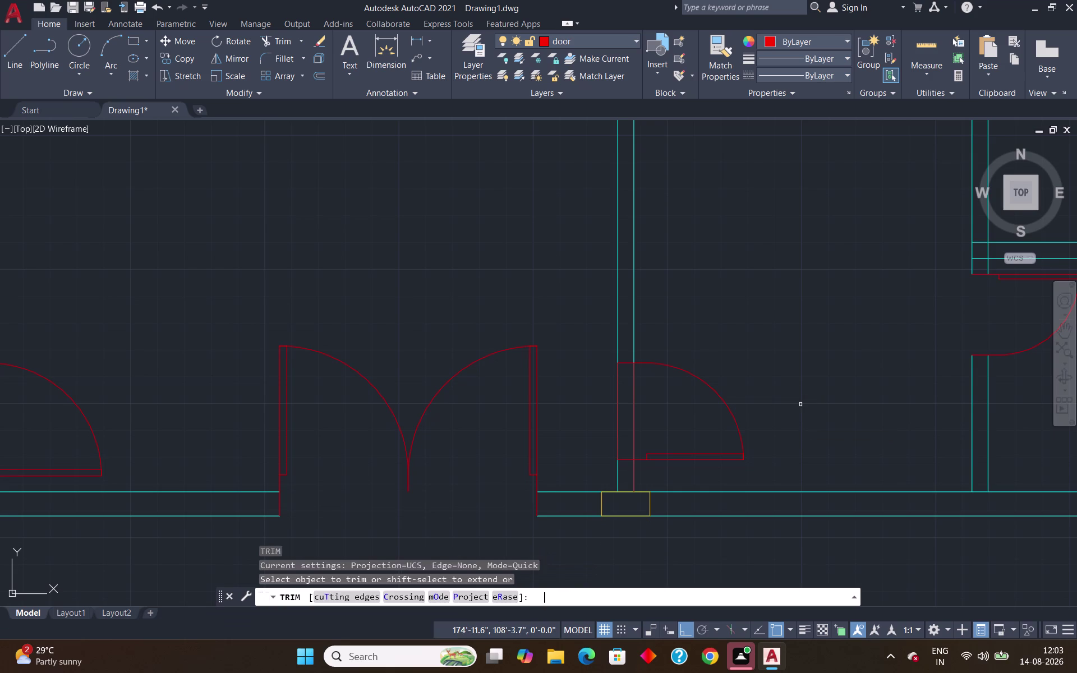
drag(616, 420, 663, 408)
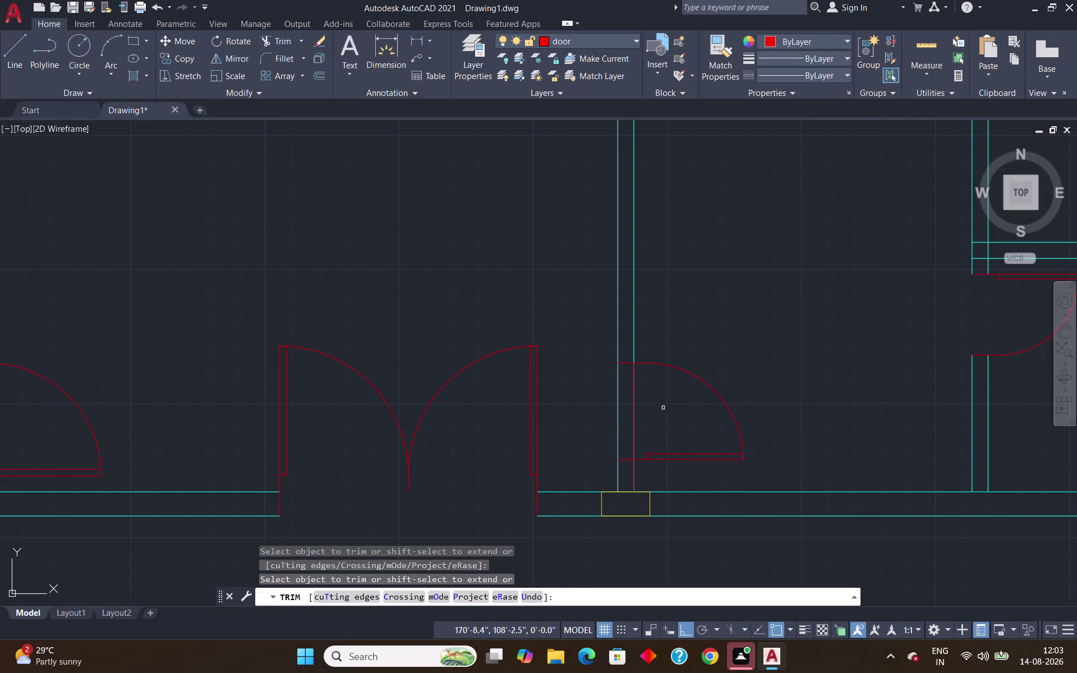
drag(662, 408, 608, 427)
drag(611, 416, 654, 413)
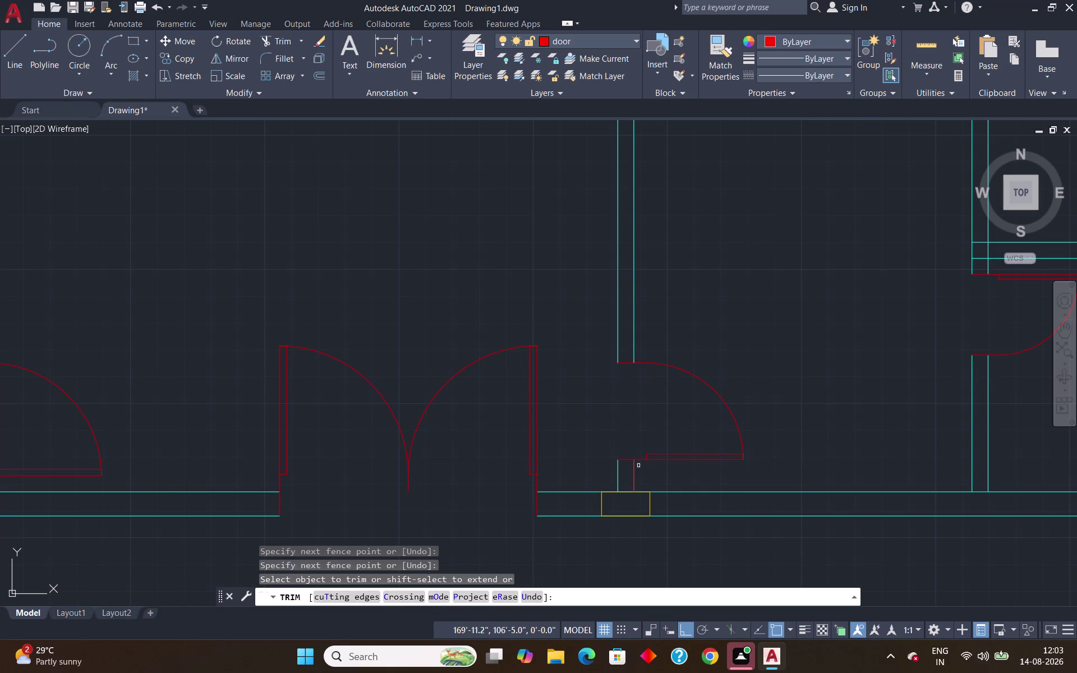
click(634, 472)
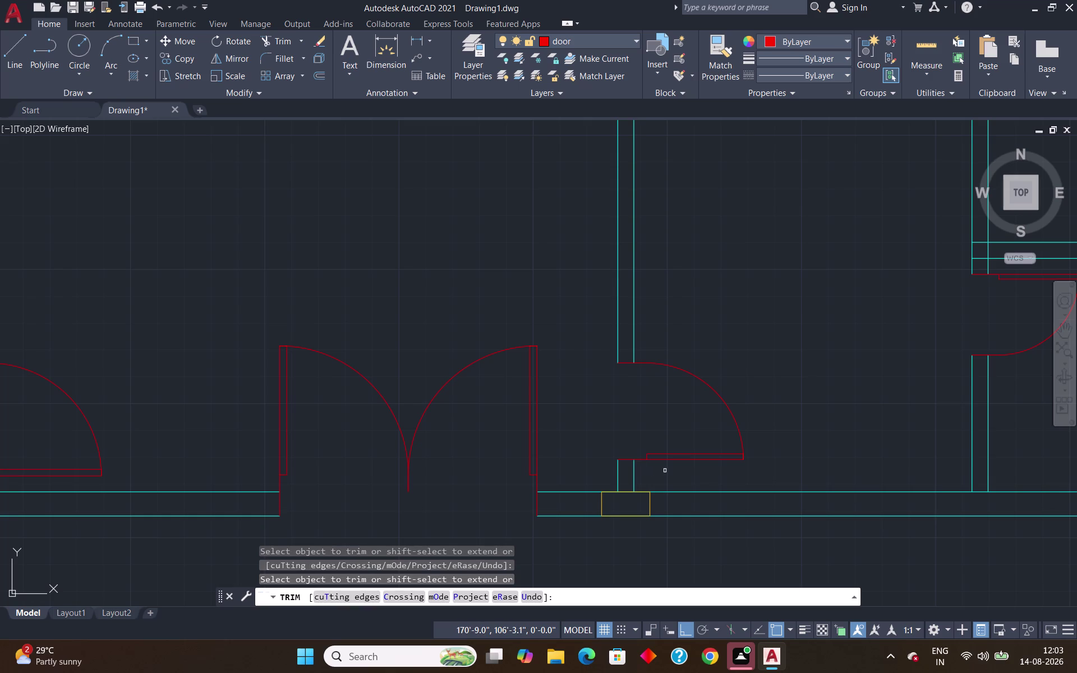
key(Return)
scroll(down, 3)
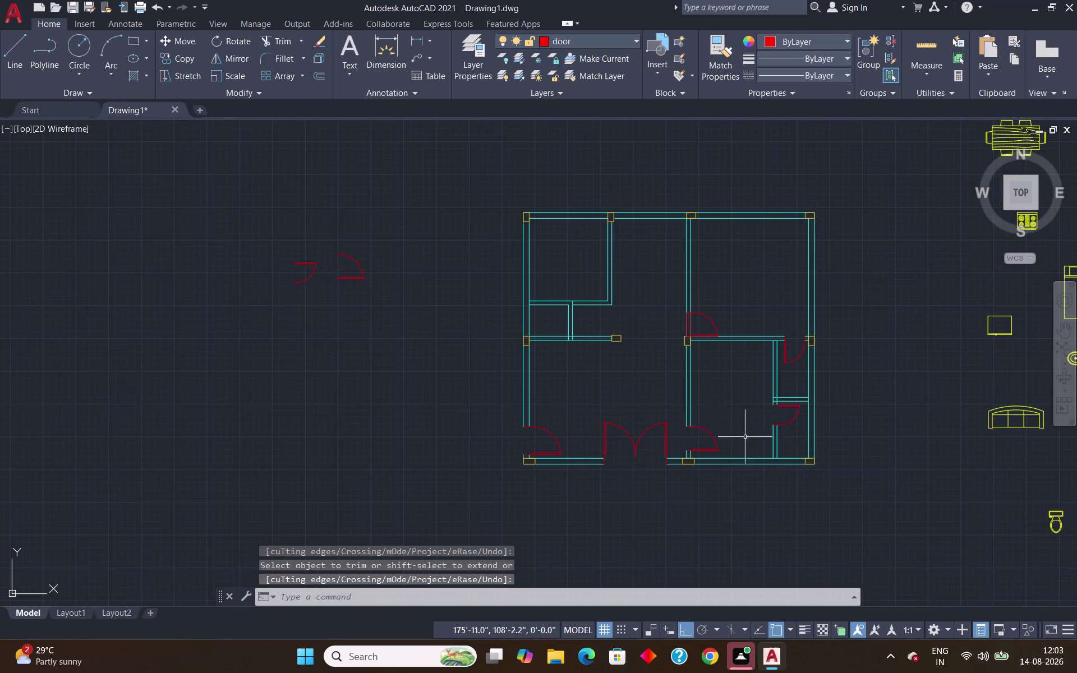
scroll(down, 3)
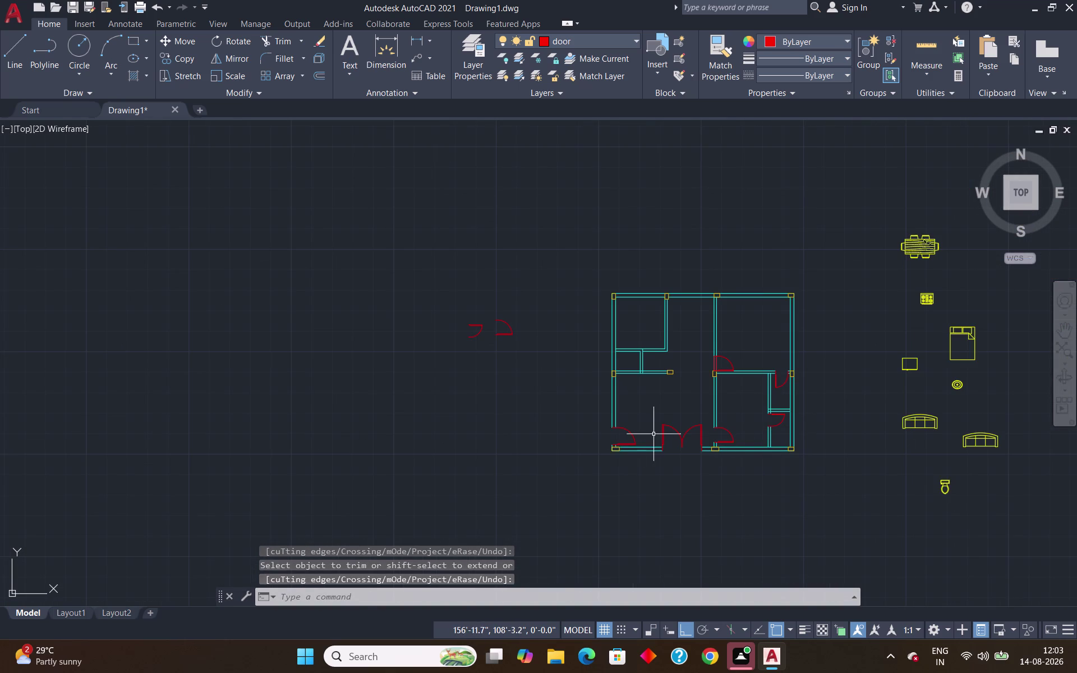
scroll(up, 3)
scroll(down, 3)
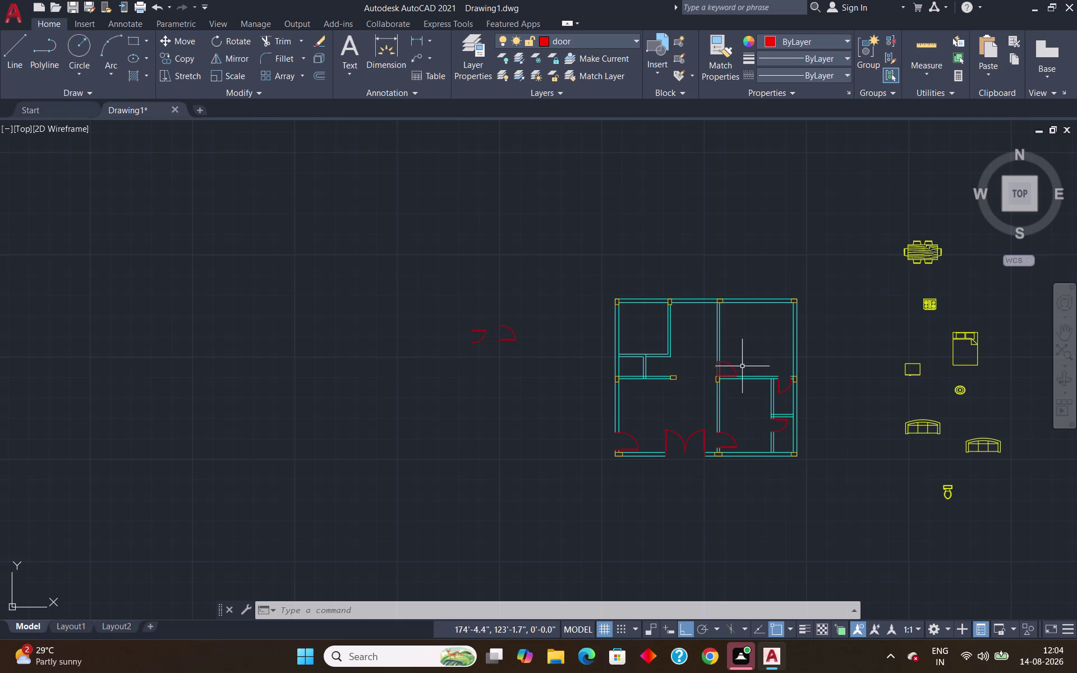
Zoom in and out over the floor plan without adding any new door block.
scroll(up, 3)
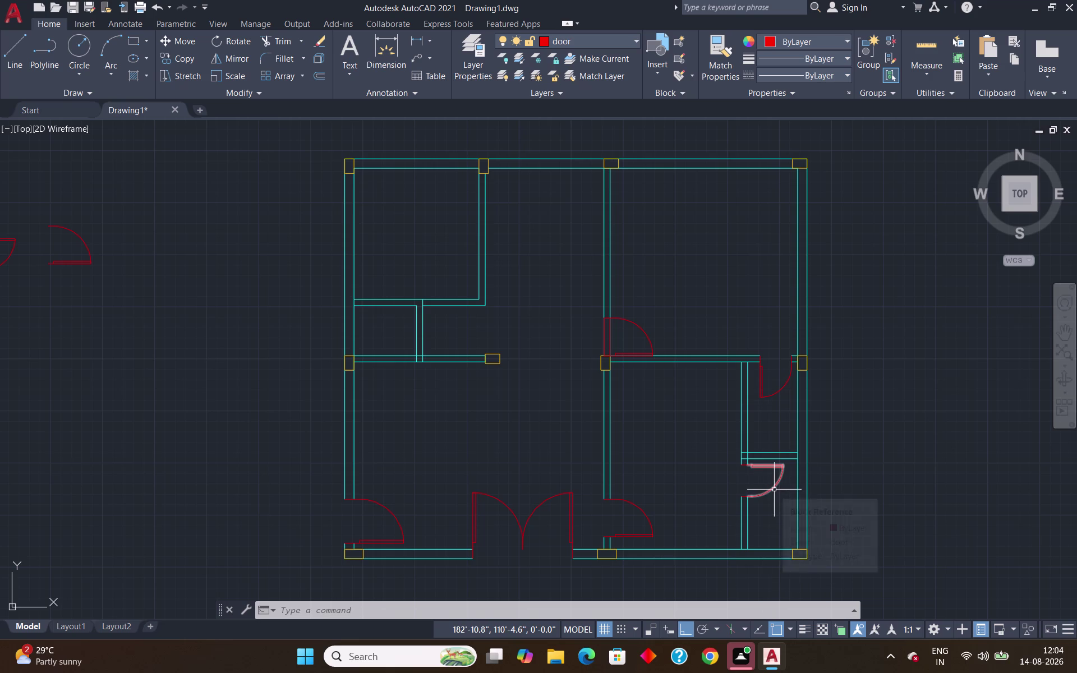
scroll(down, 3)
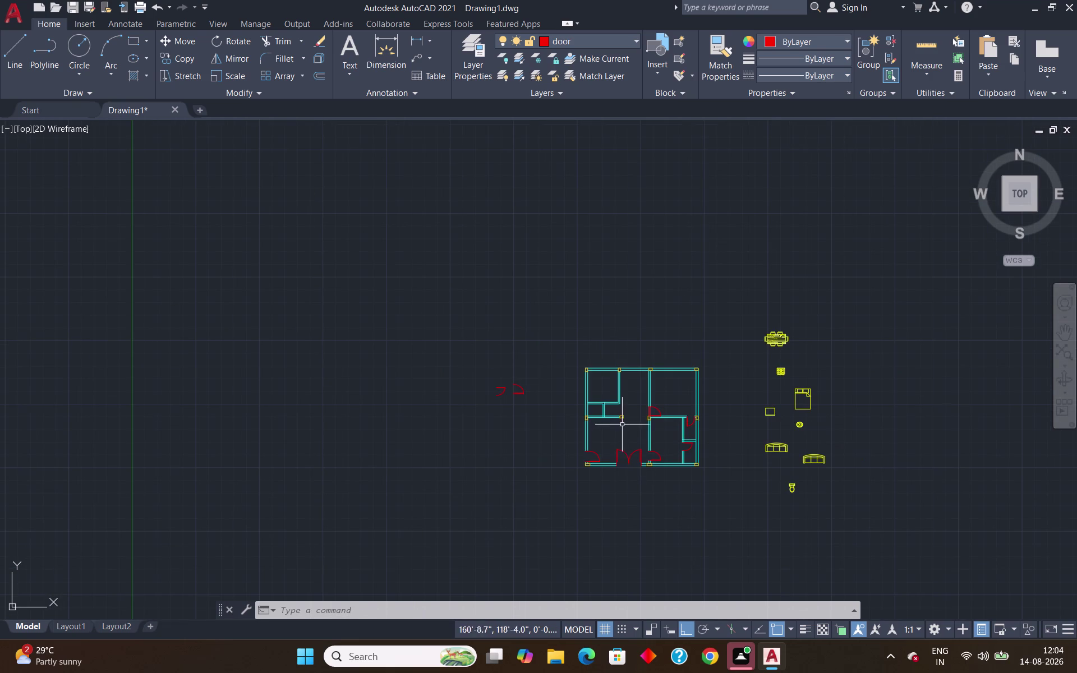
scroll(up, 3)
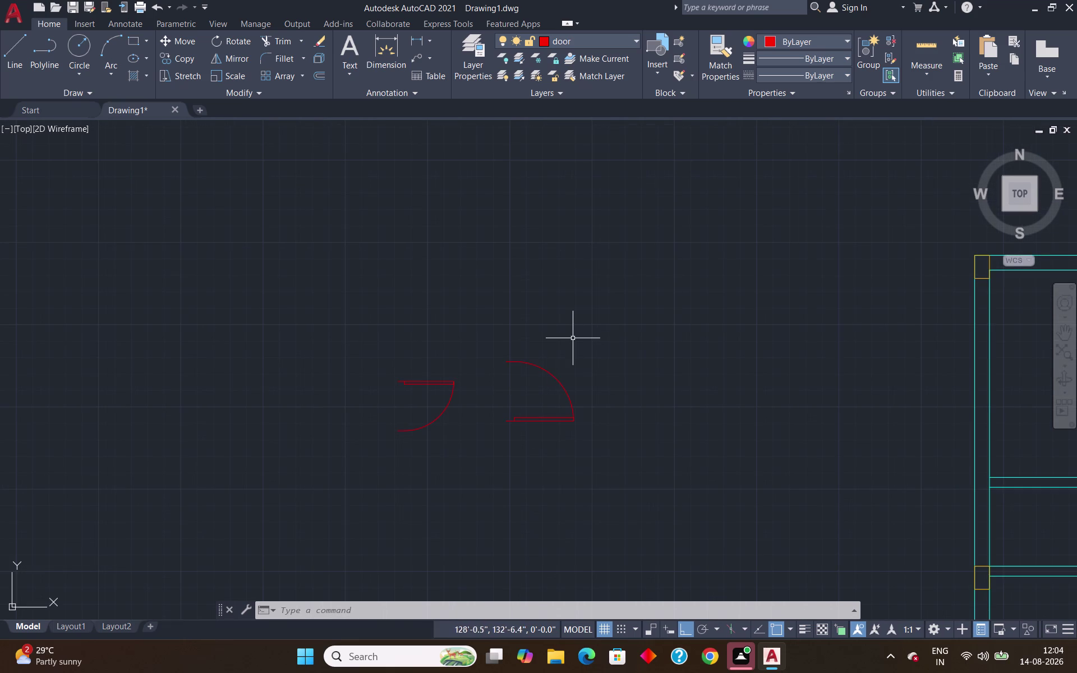
Scale the larger door block by reference from its corner, changing the 3' length to 2'6".
click(574, 337)
click(540, 461)
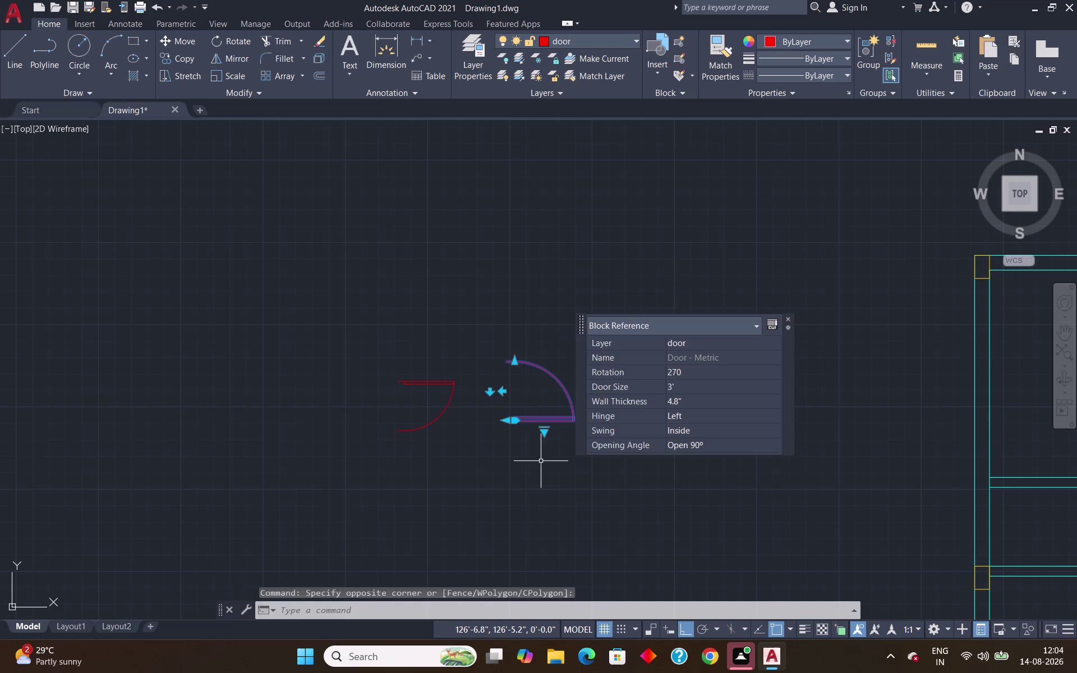
text(sc)
key(Return)
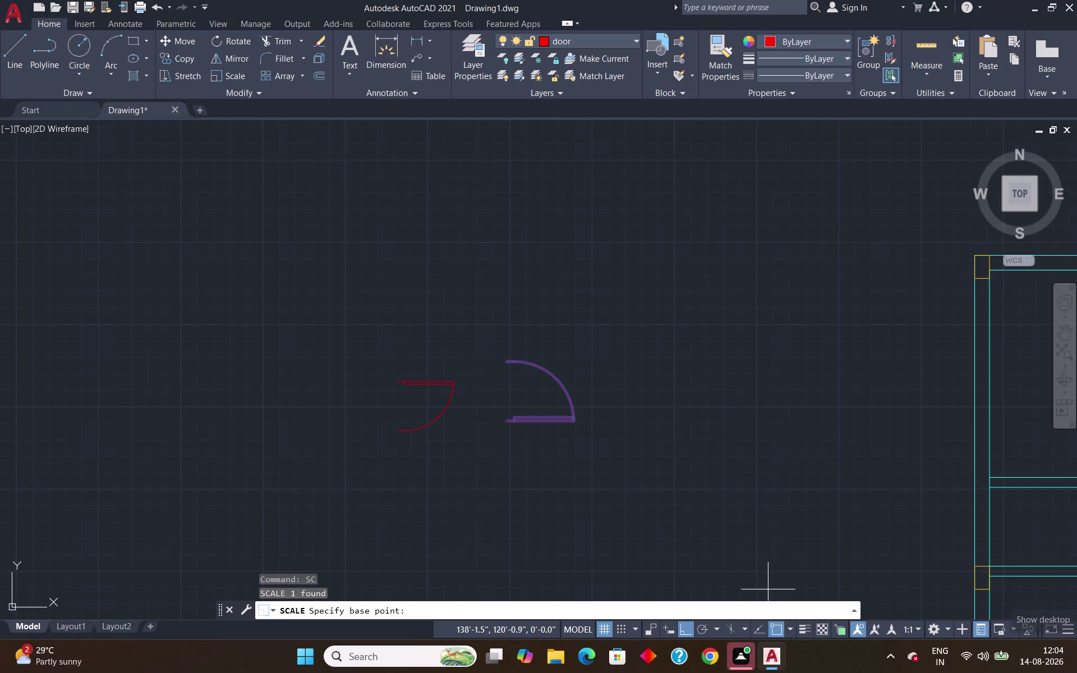
scroll(up, 3)
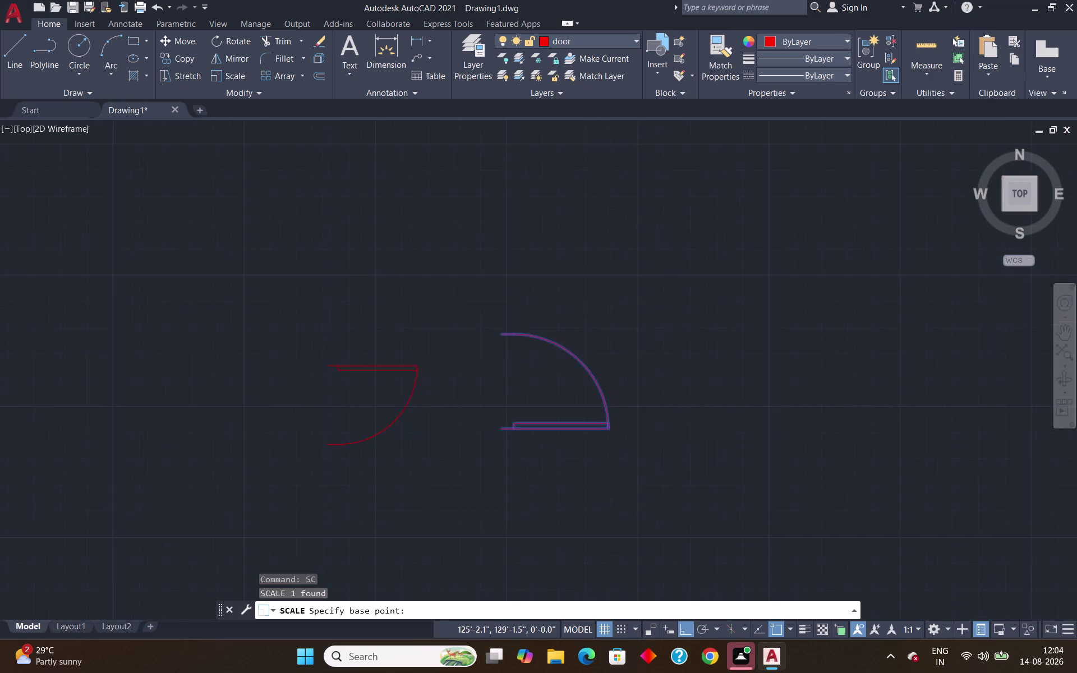
scroll(up, 3)
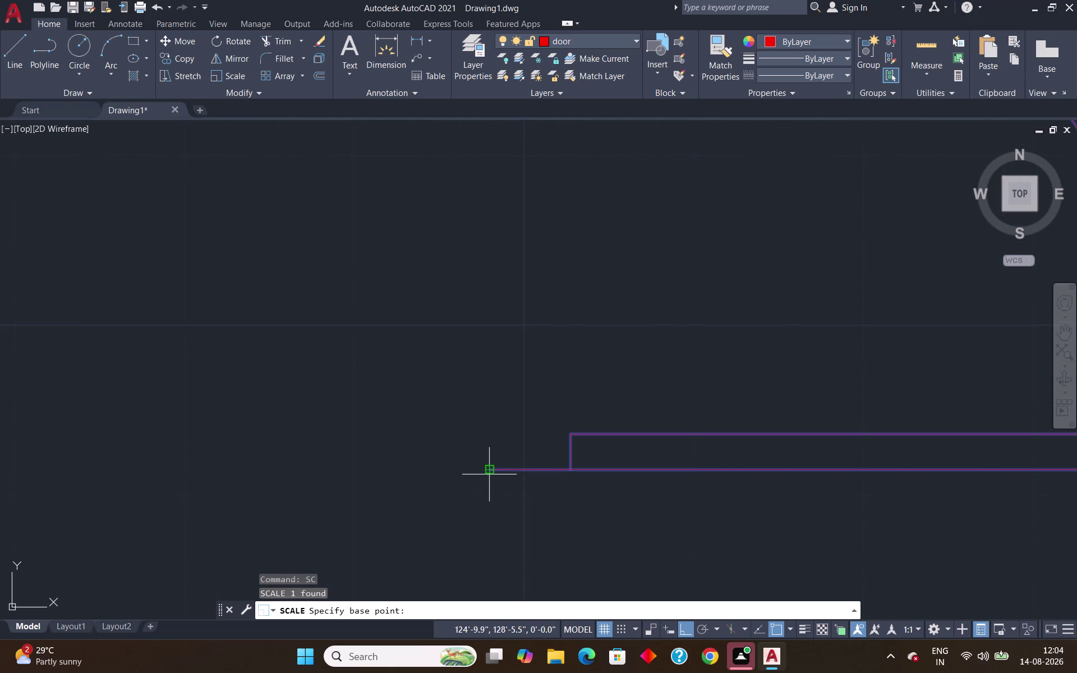
click(487, 471)
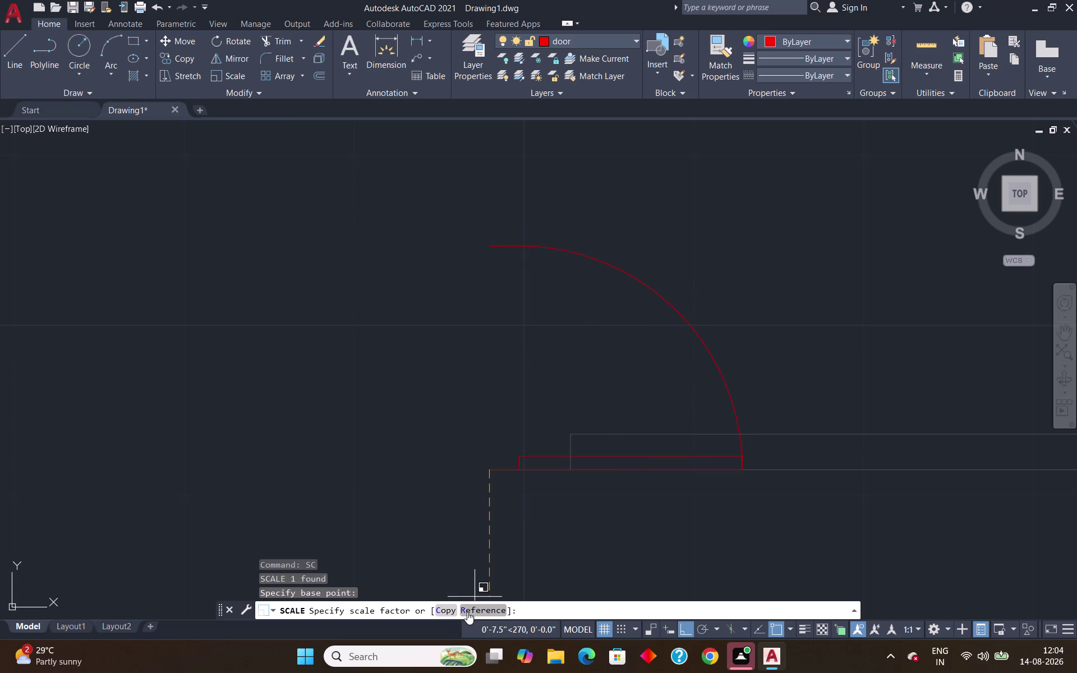
click(468, 611)
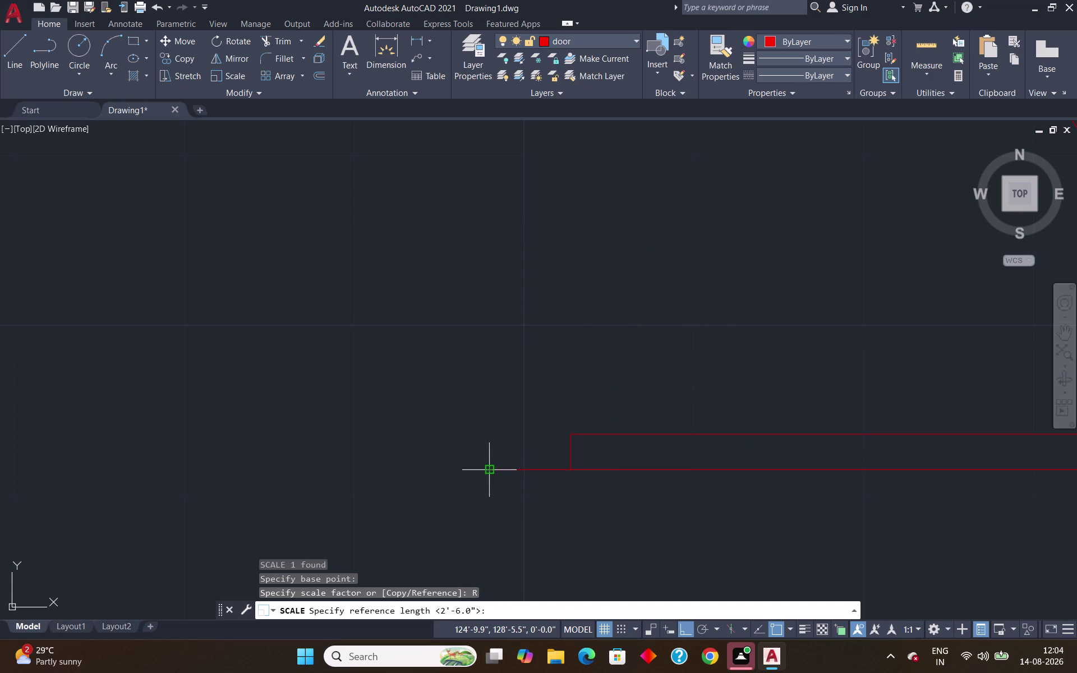
click(489, 472)
scroll(down, 3)
scroll(up, 3)
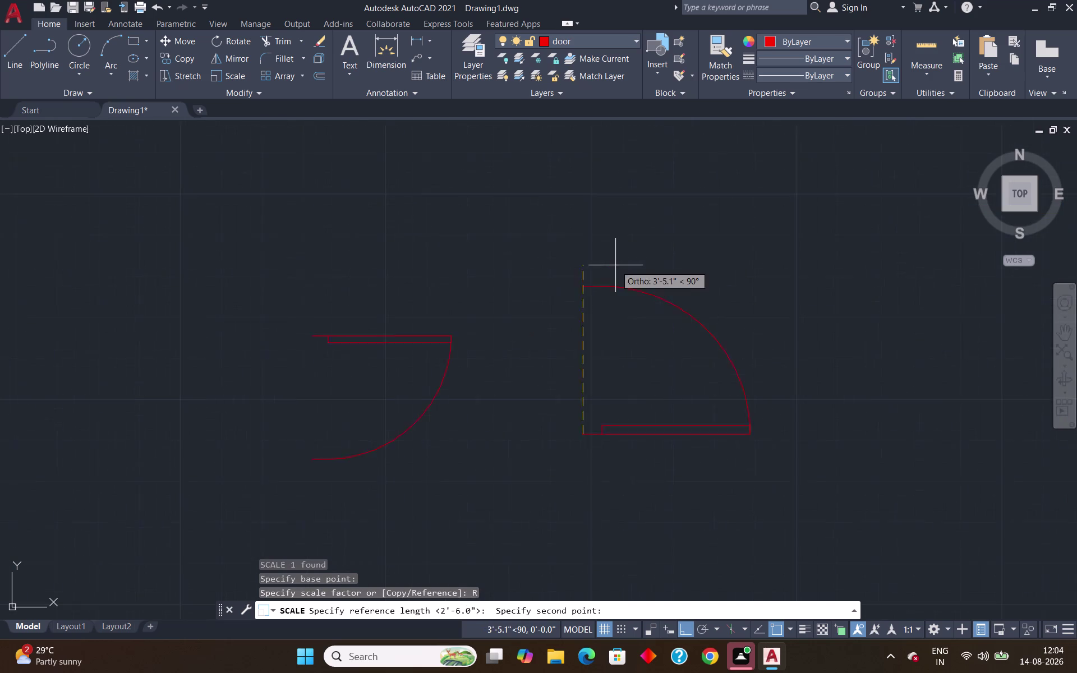
scroll(up, 3)
click(562, 302)
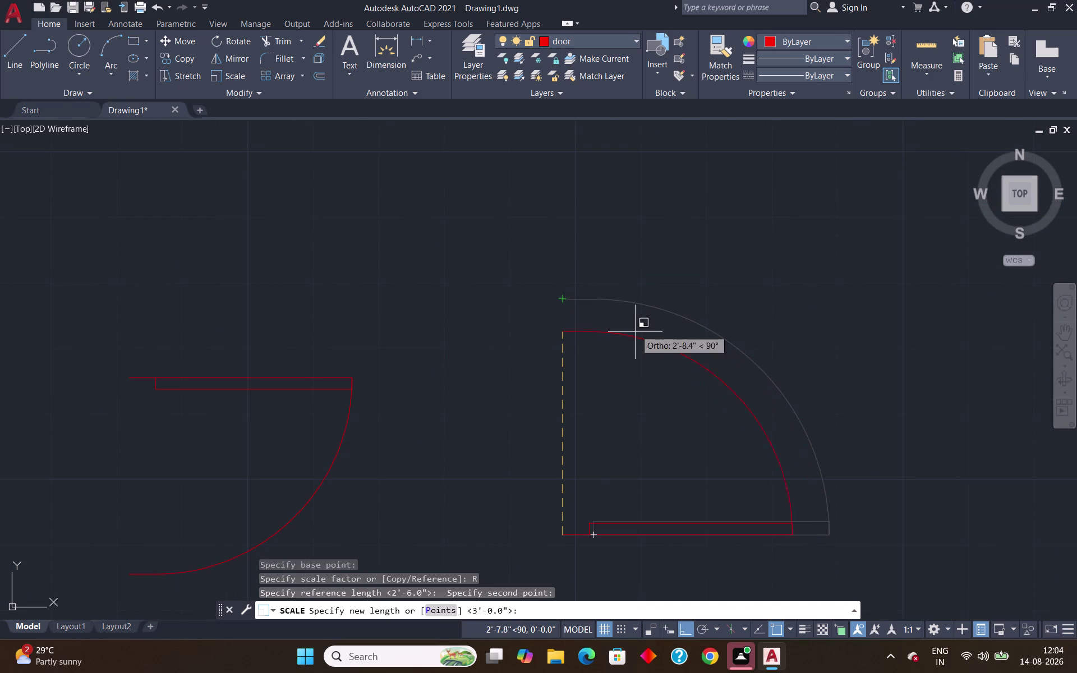
text(2')
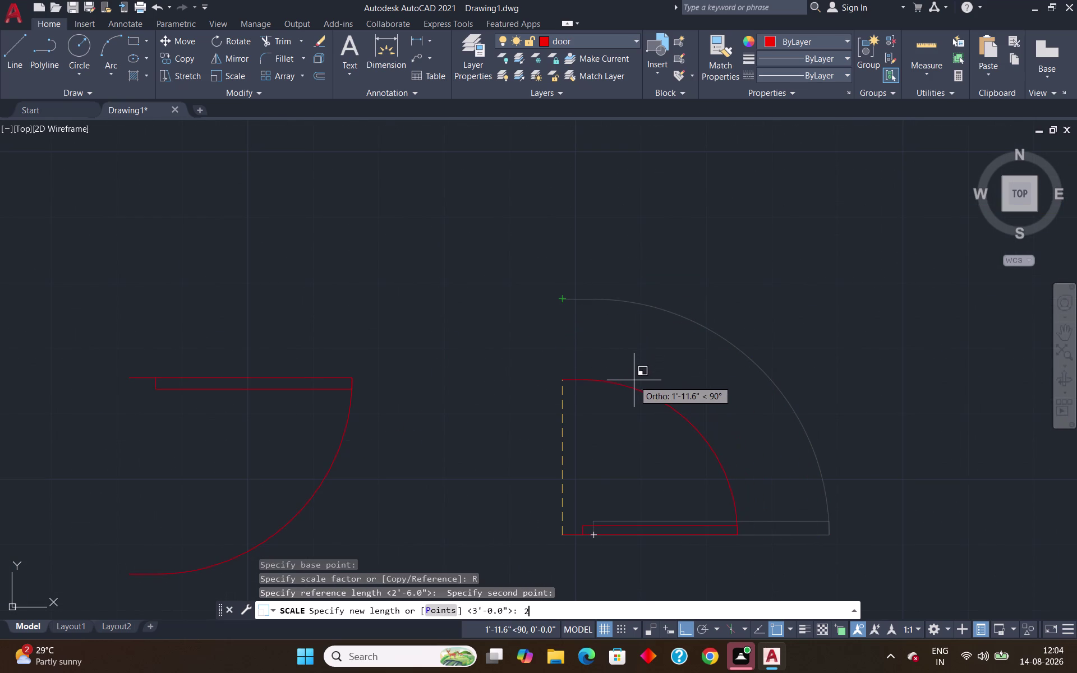
text(6")
key(Return)
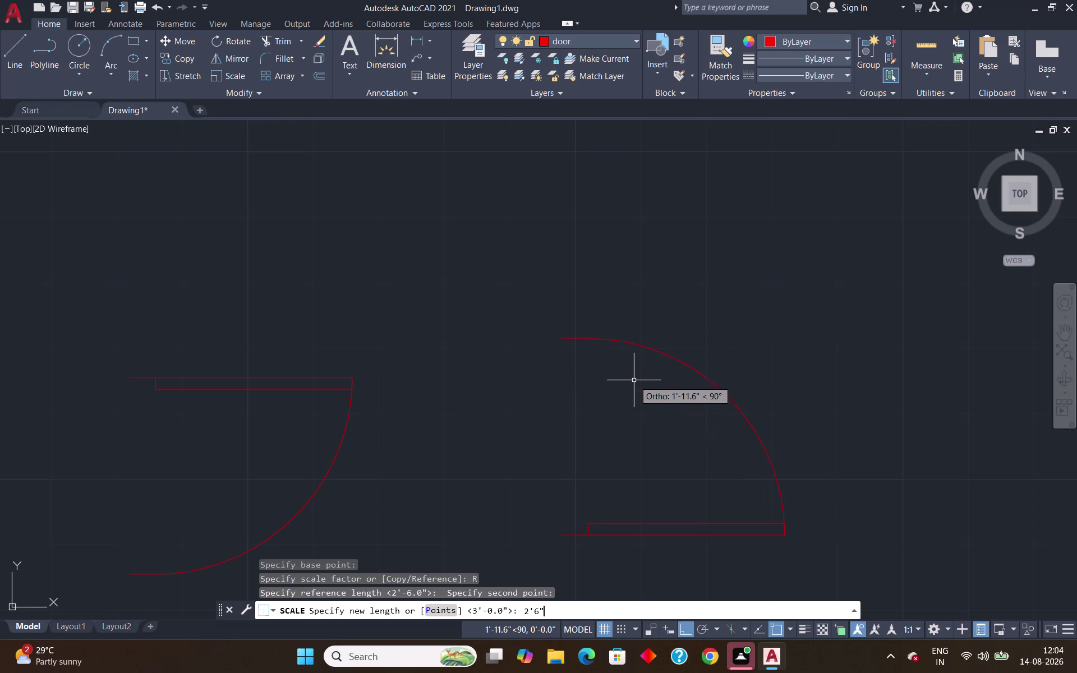
Select the resized 2'6" door block and start copying it with CO.
drag(770, 331, 772, 330)
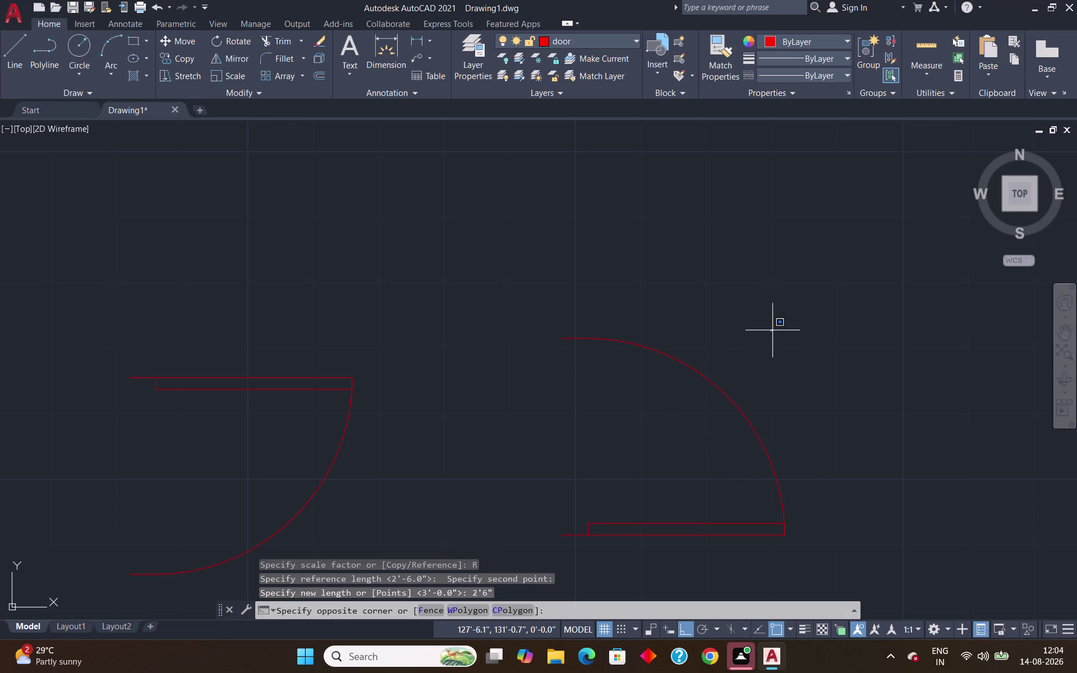
drag(772, 330, 738, 371)
click(676, 445)
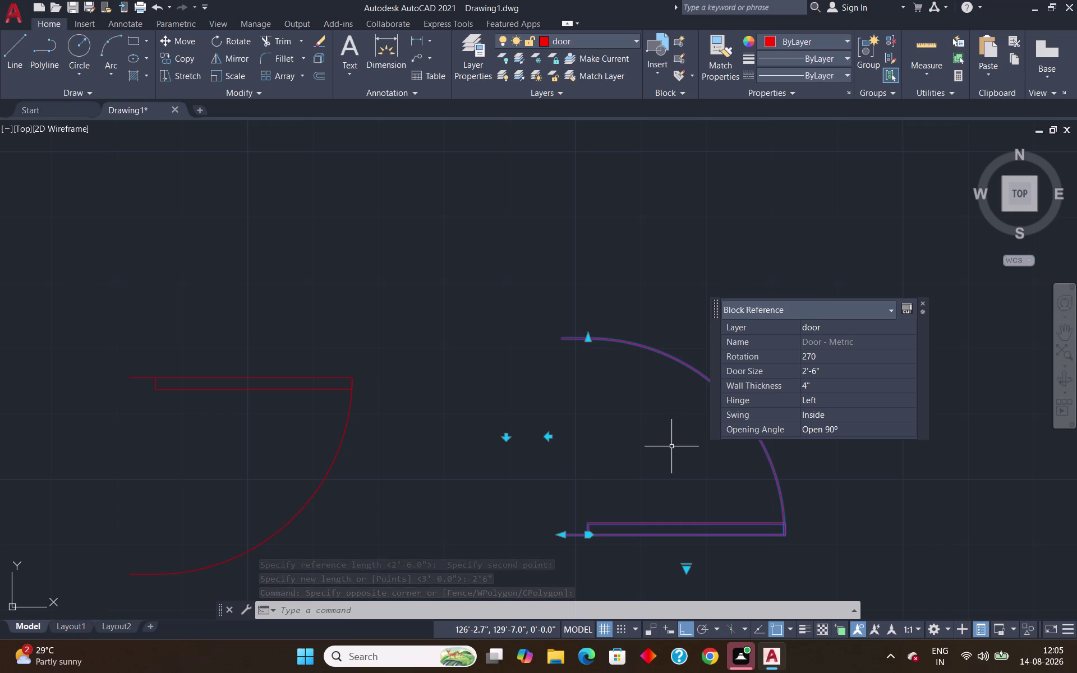
text(co)
key(Return)
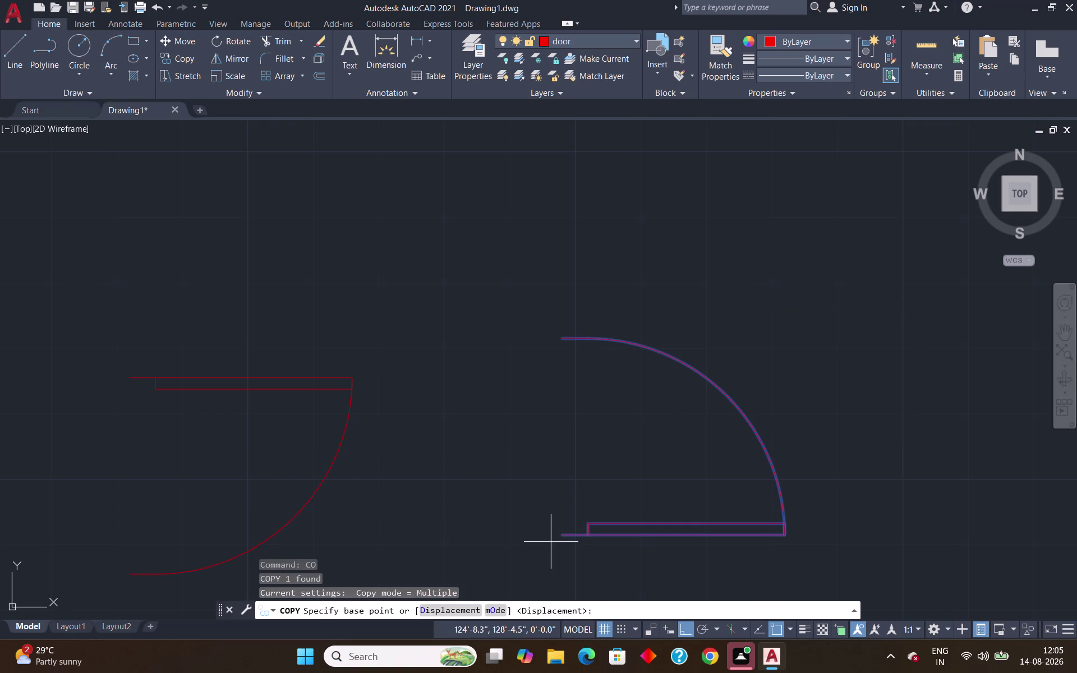
scroll(up, 3)
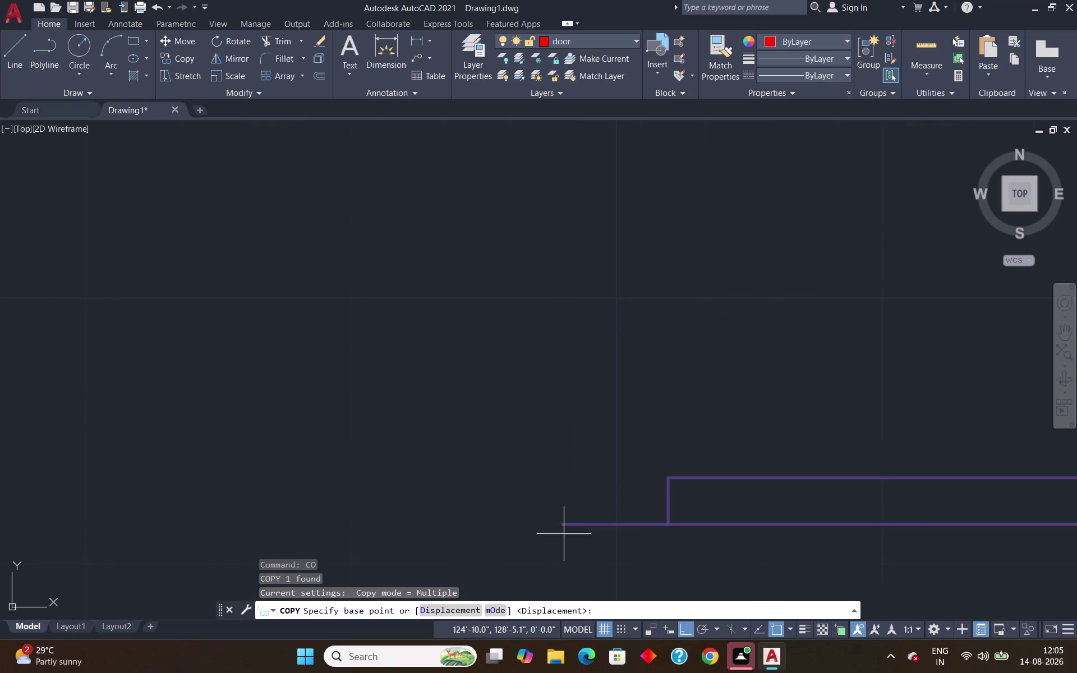
click(561, 526)
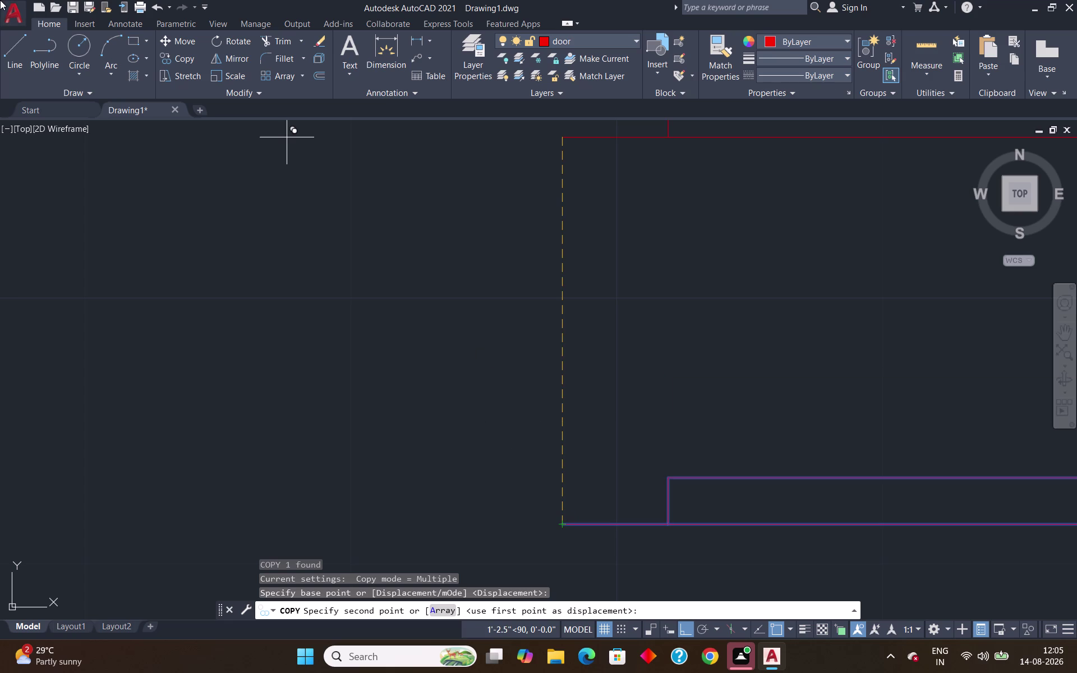
scroll(down, 3)
scroll(down, 3)
scroll(down, 3)
scroll(down, 3)
scroll(down, 3)
scroll(down, 3)
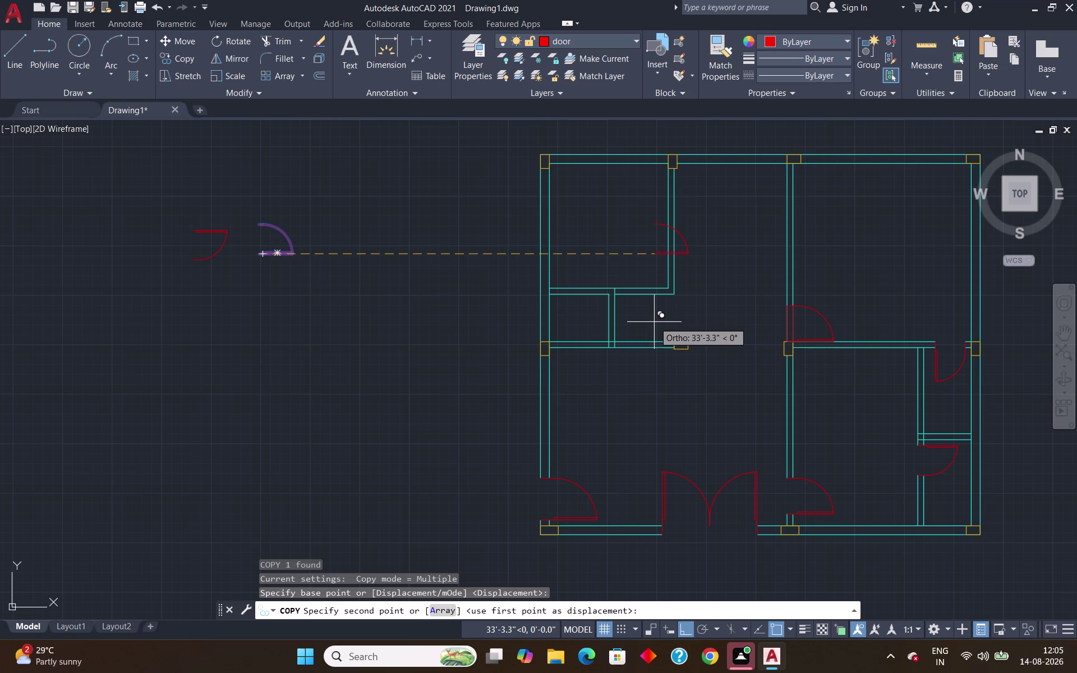
key(Escape)
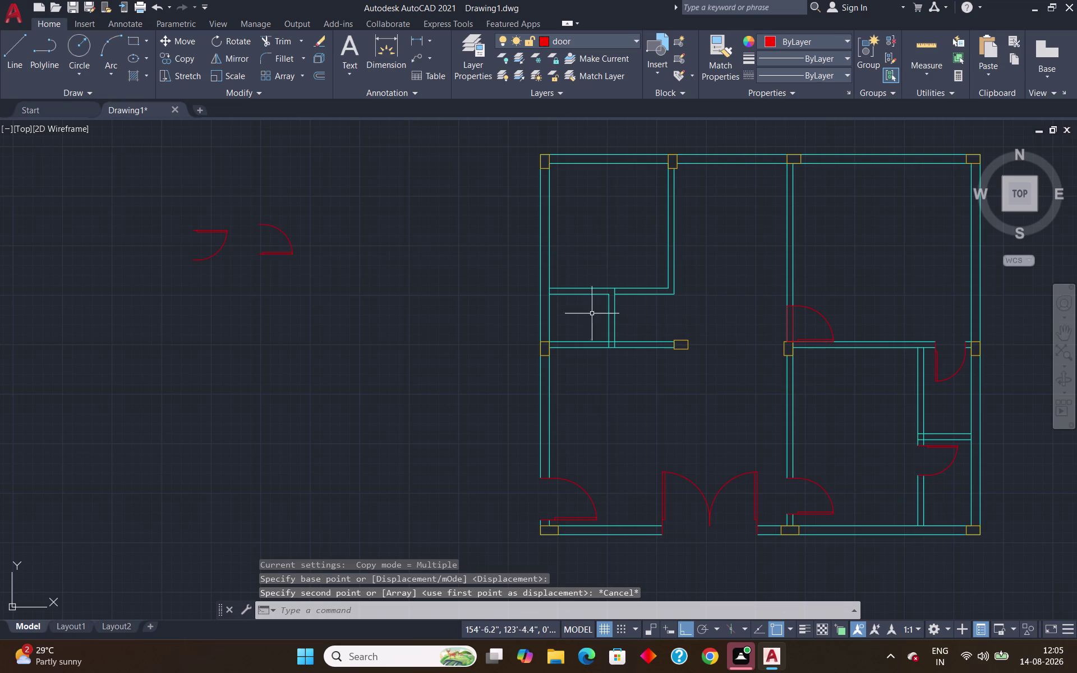
scroll(up, 3)
scroll(down, 3)
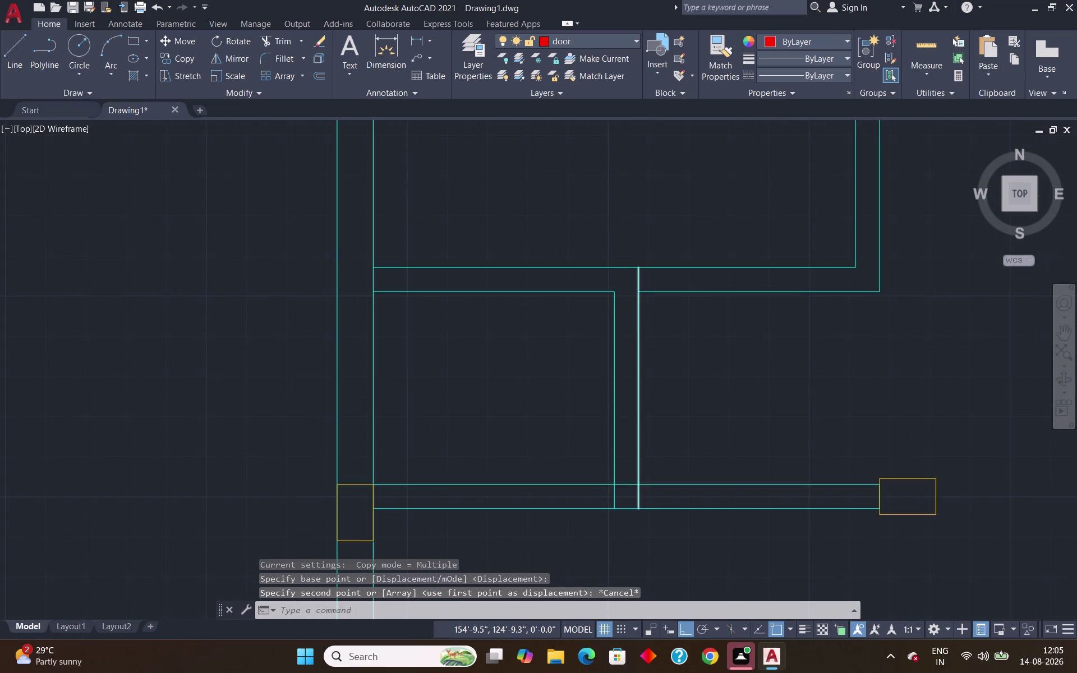
scroll(up, 3)
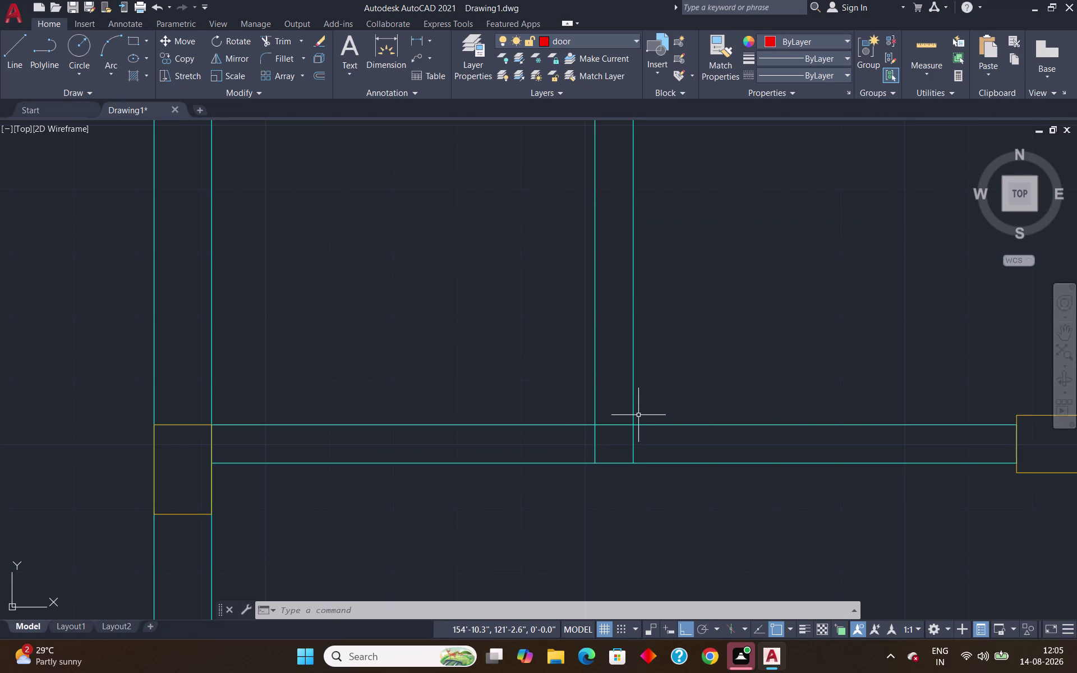
From the wall intersection, draw a 2'6" line up, across the wall, and down to the horizontal wall.
key(l)
key(Return)
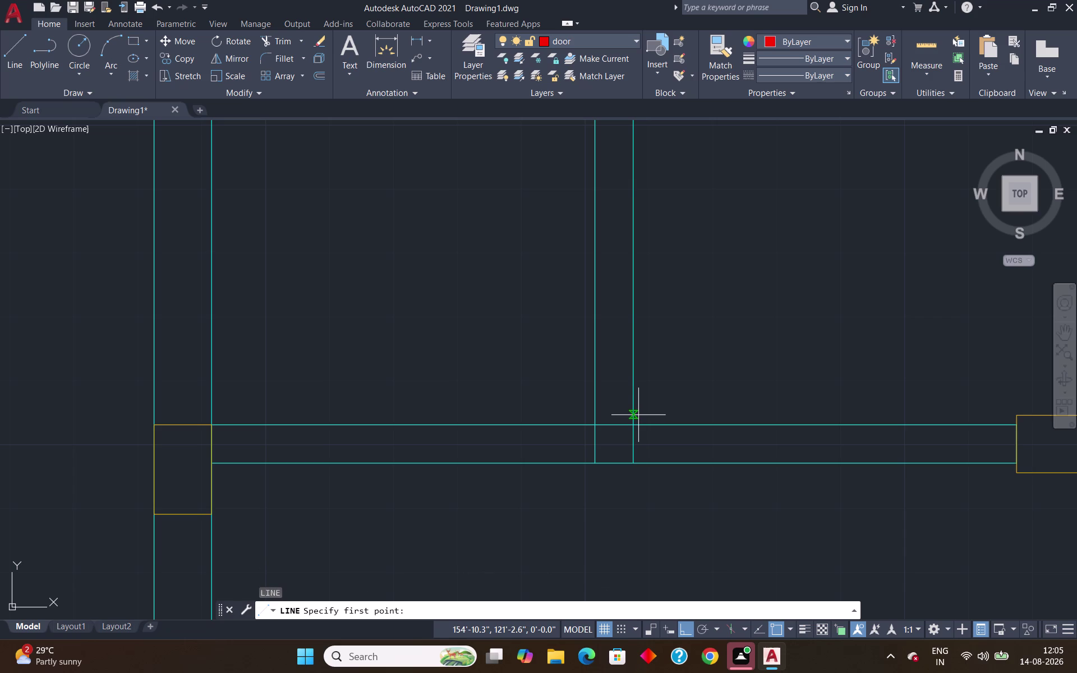
click(630, 428)
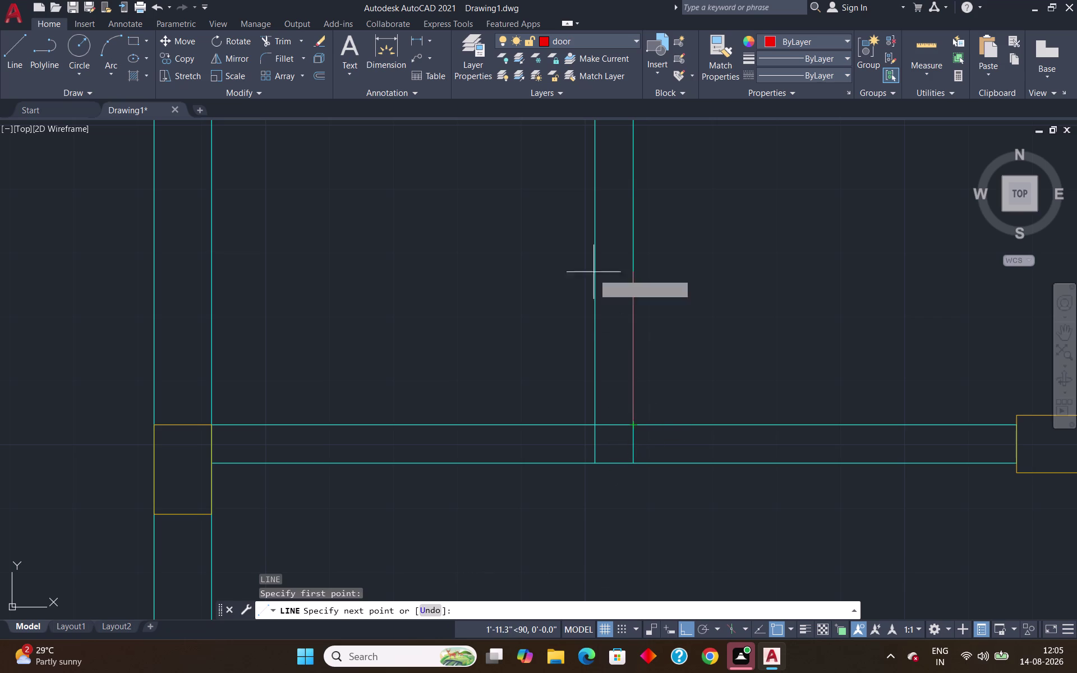
text(2')
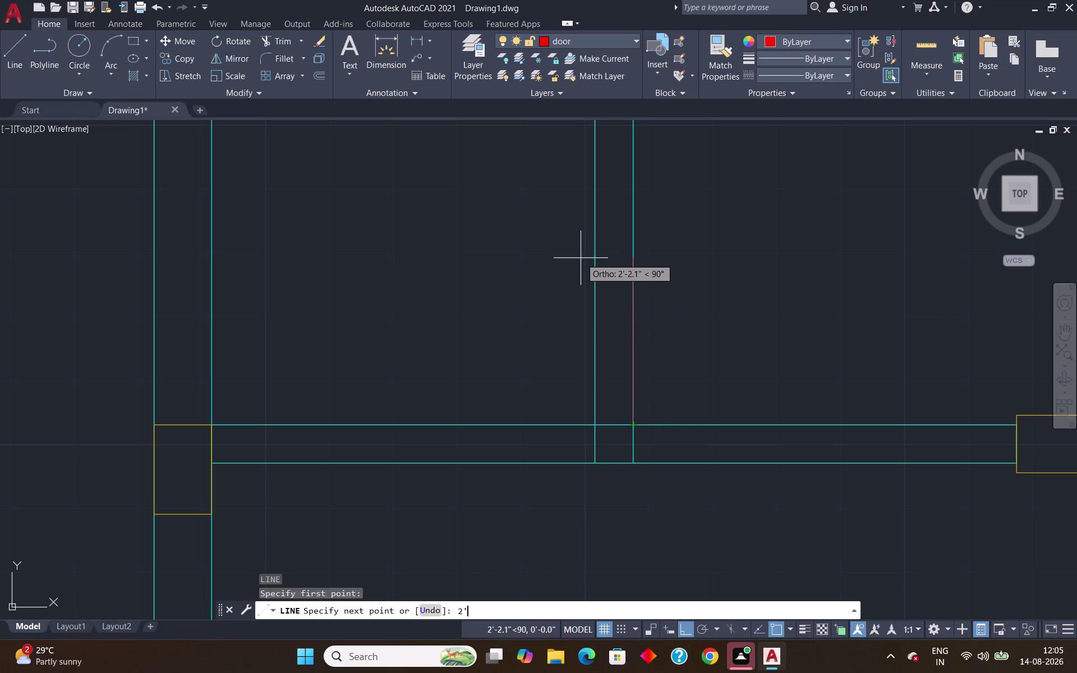
text(6")
key(Return)
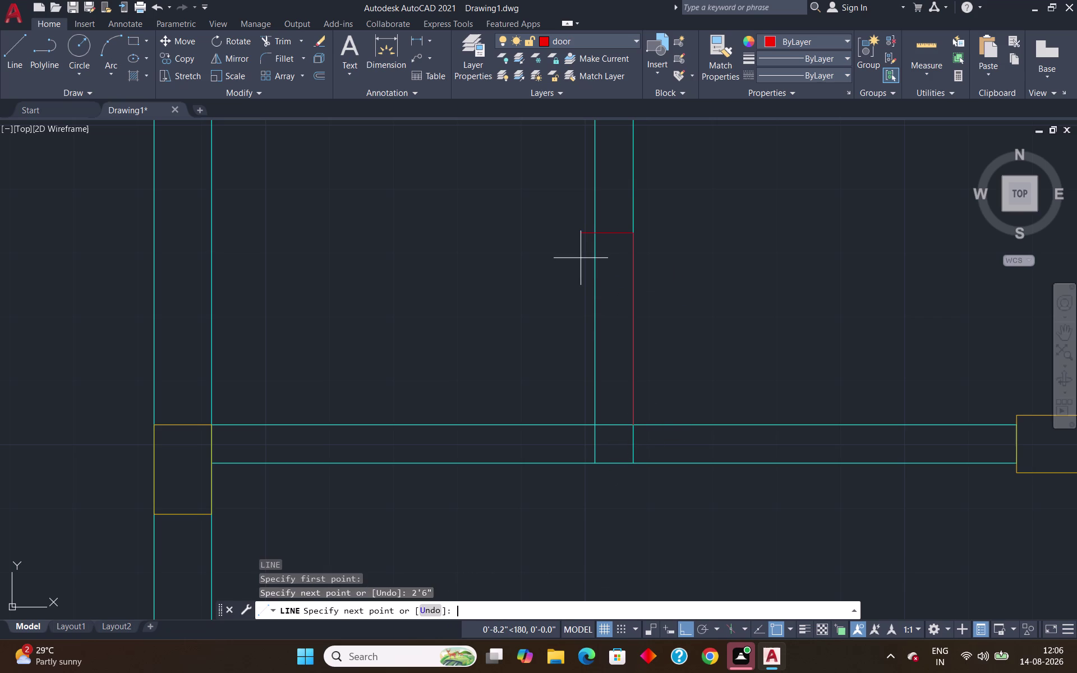
click(592, 238)
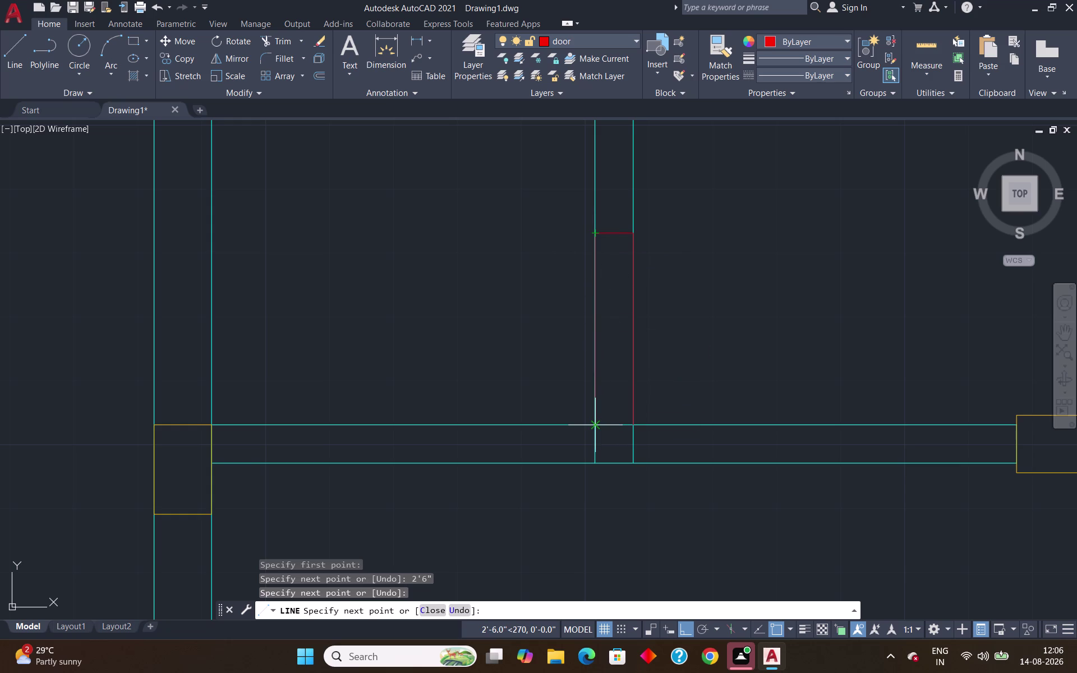
scroll(up, 3)
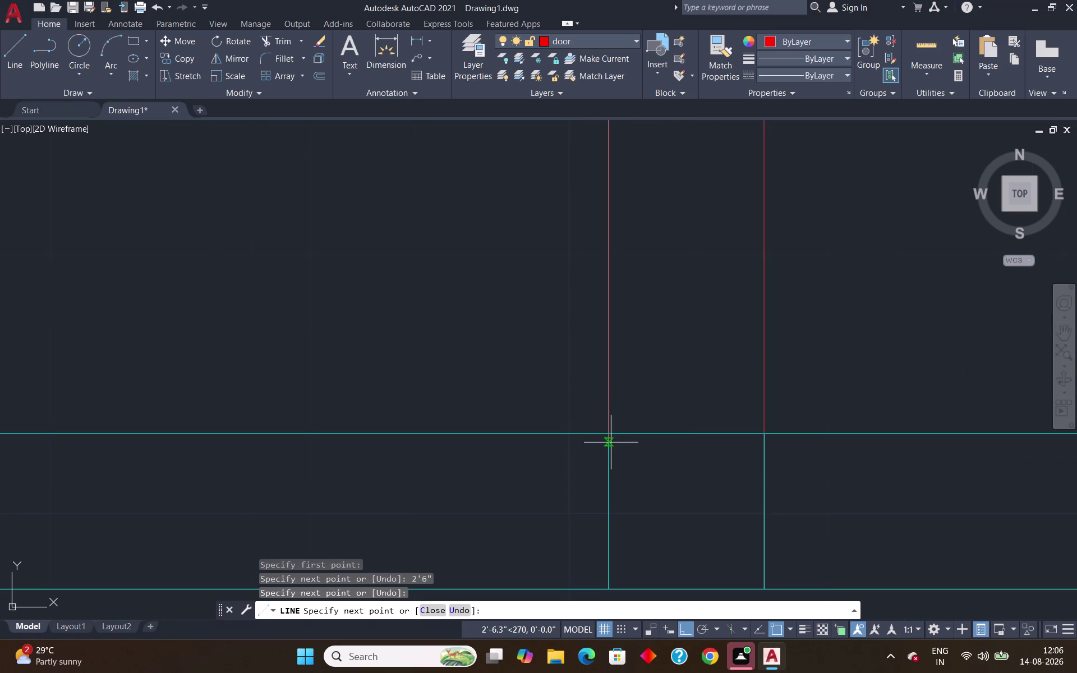
click(605, 436)
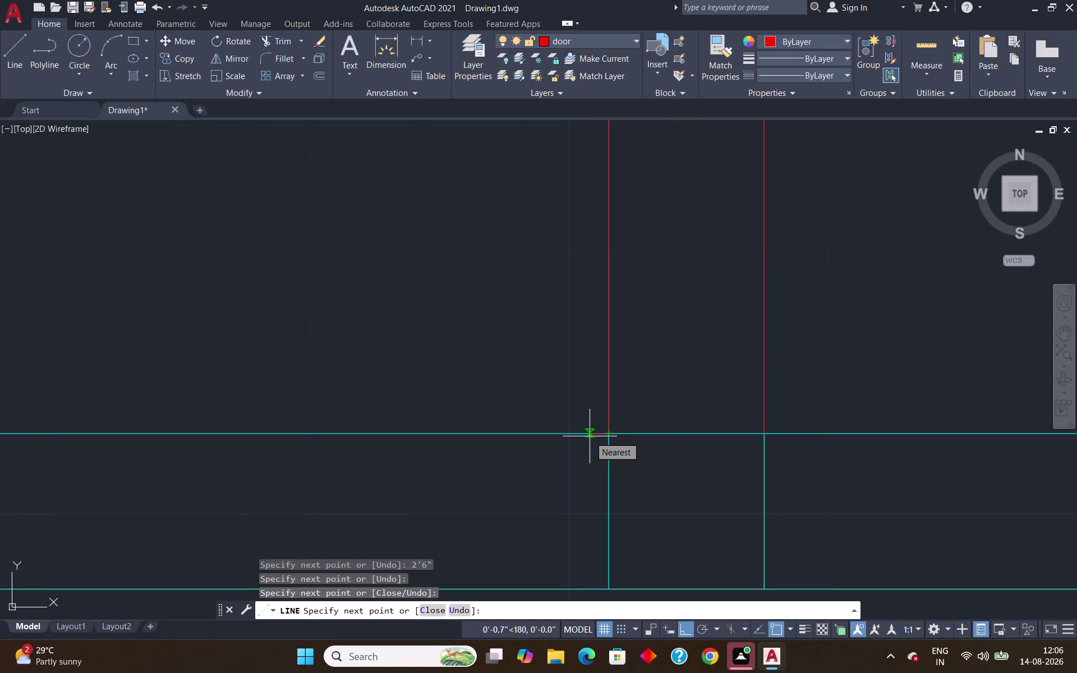